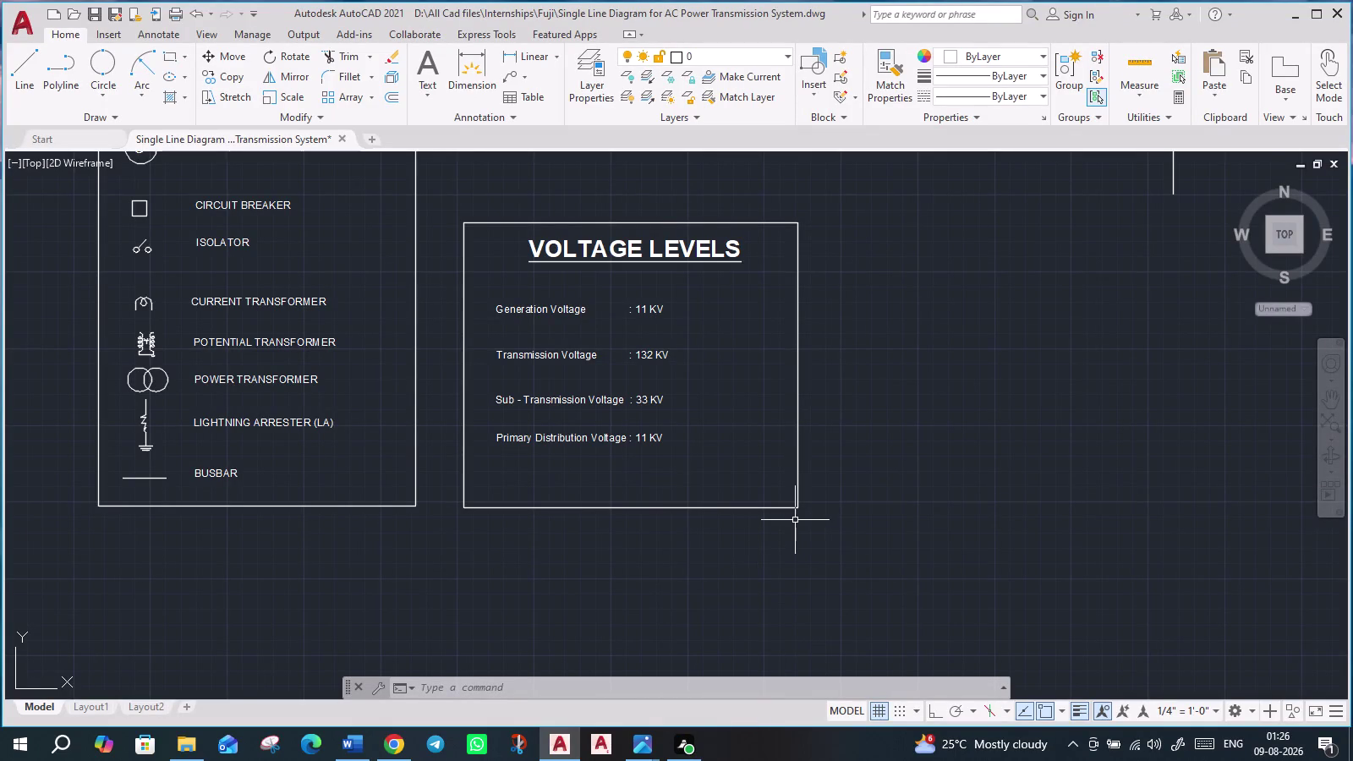
Zoom out and pan until the full diagram, Legend and Voltage Levels box are centered in view.
scroll(down, 3)
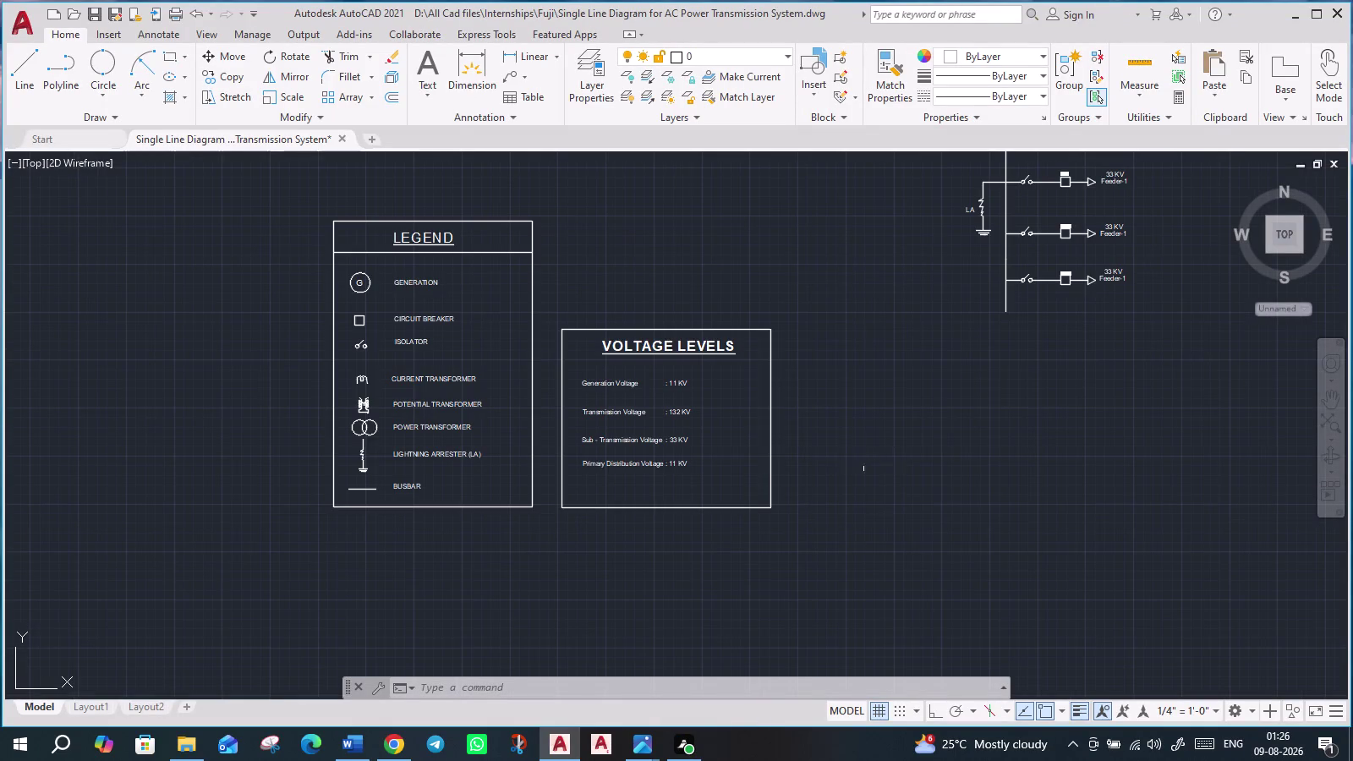
middle_drag(835, 461, 772, 465)
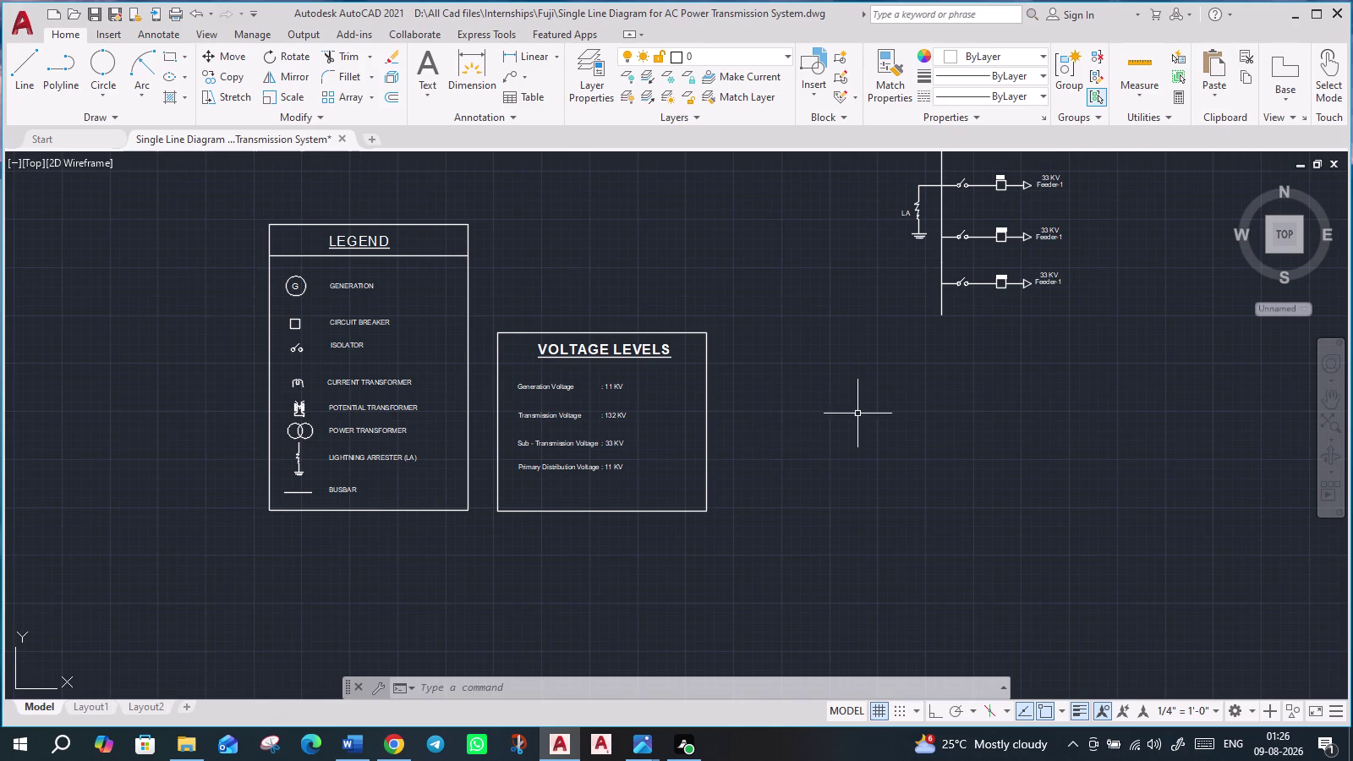
scroll(down, 3)
middle_drag(897, 463, 848, 469)
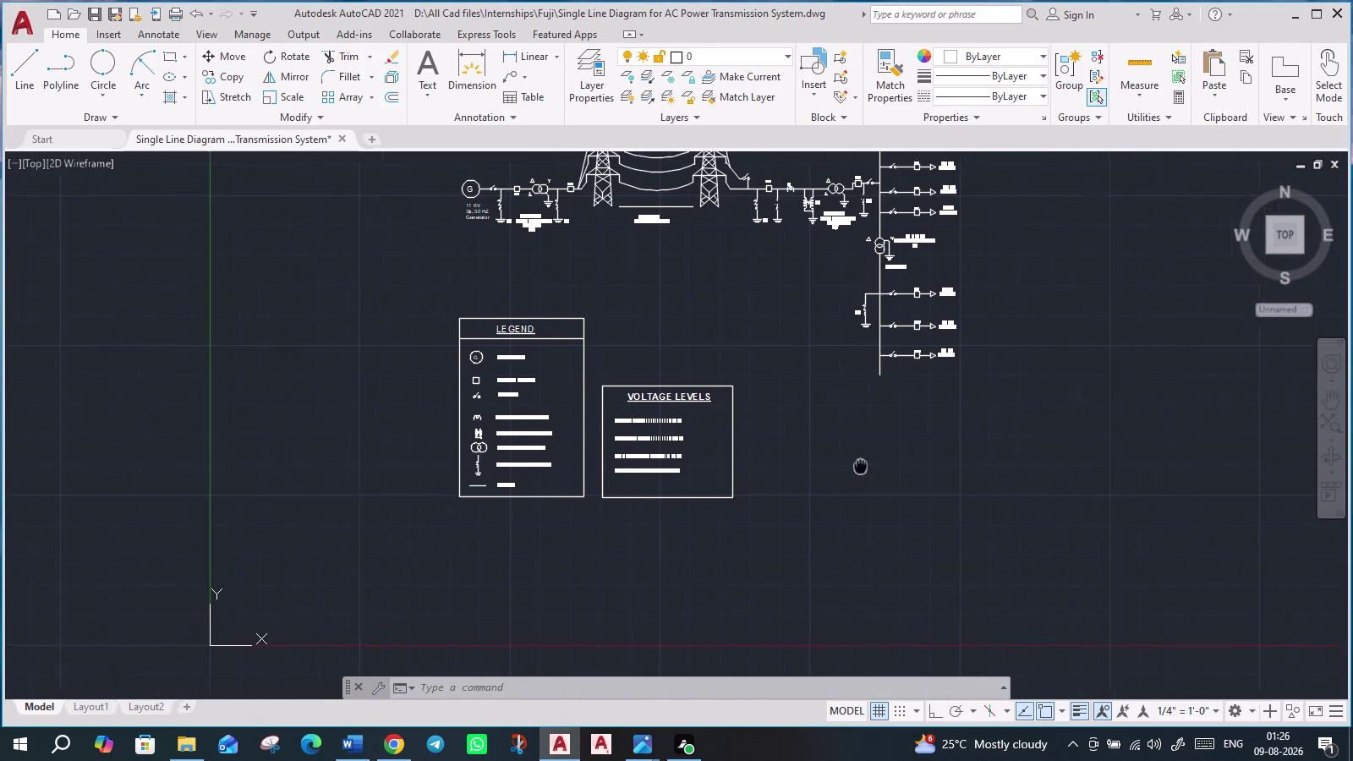
middle_drag(848, 470, 688, 508)
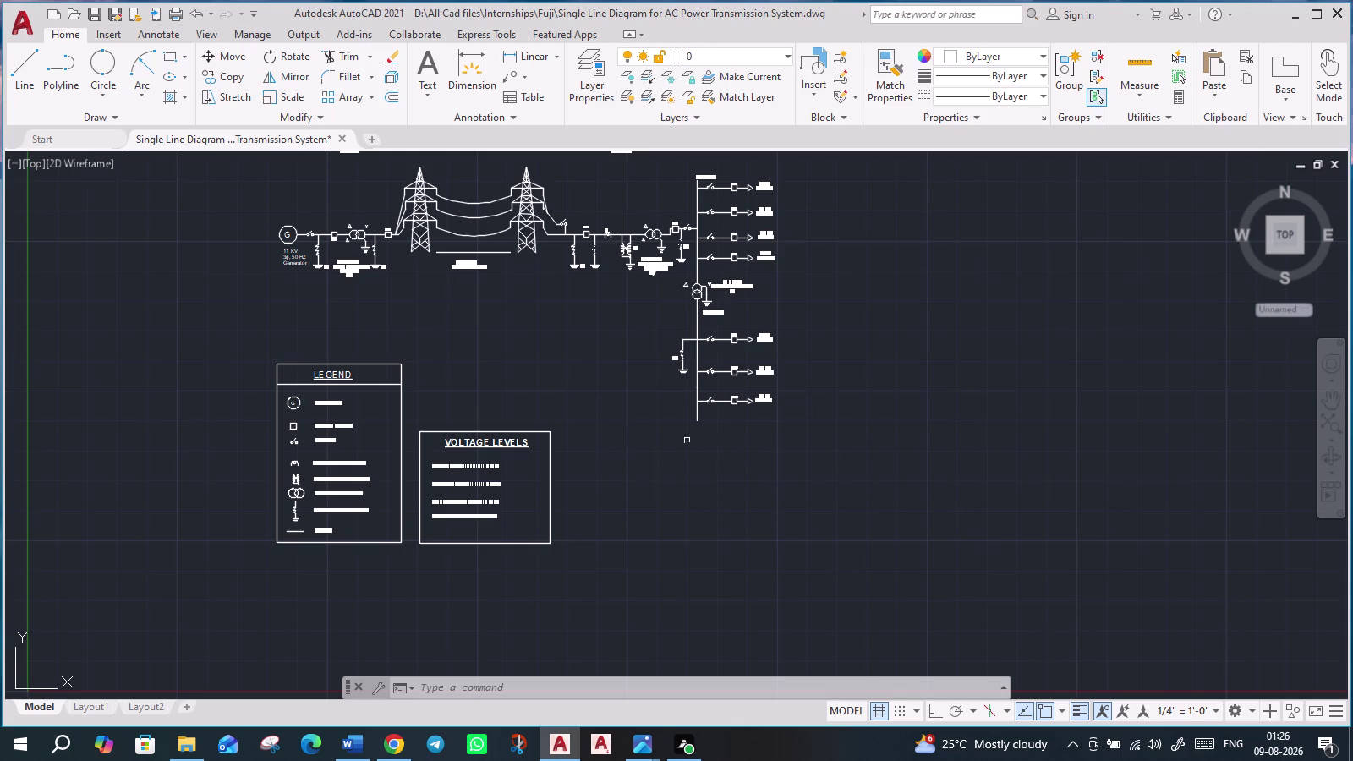
click(162, 52)
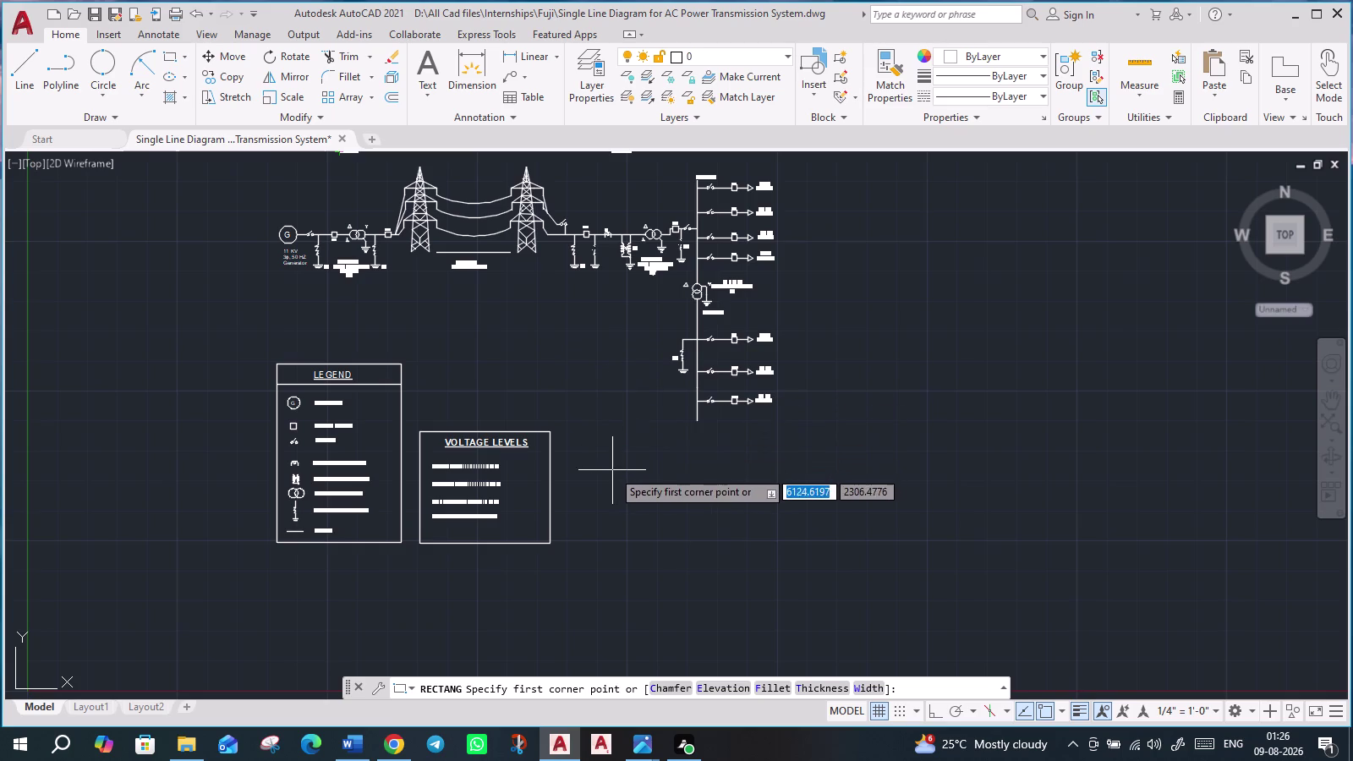
Draw a large rectangle right of the Voltage Levels box by picking two opposite corners.
click(574, 441)
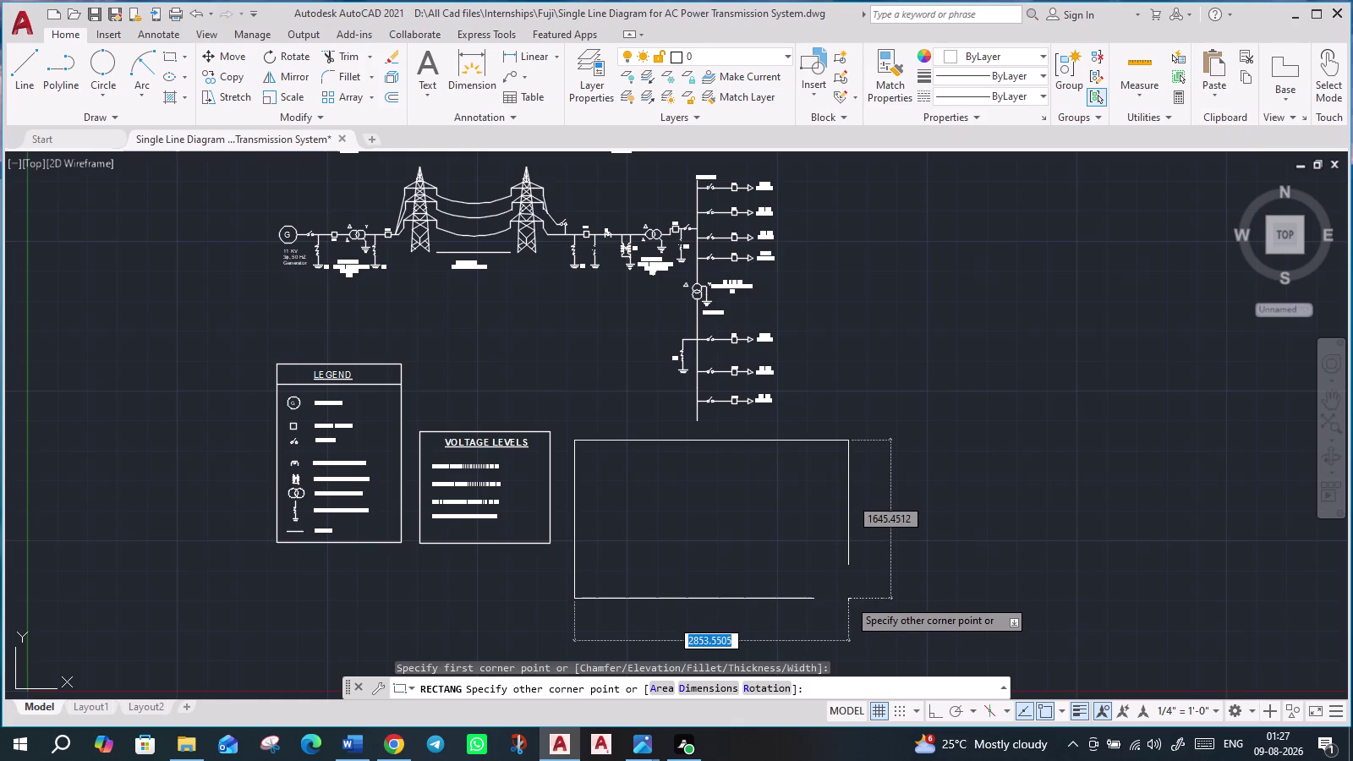
click(849, 599)
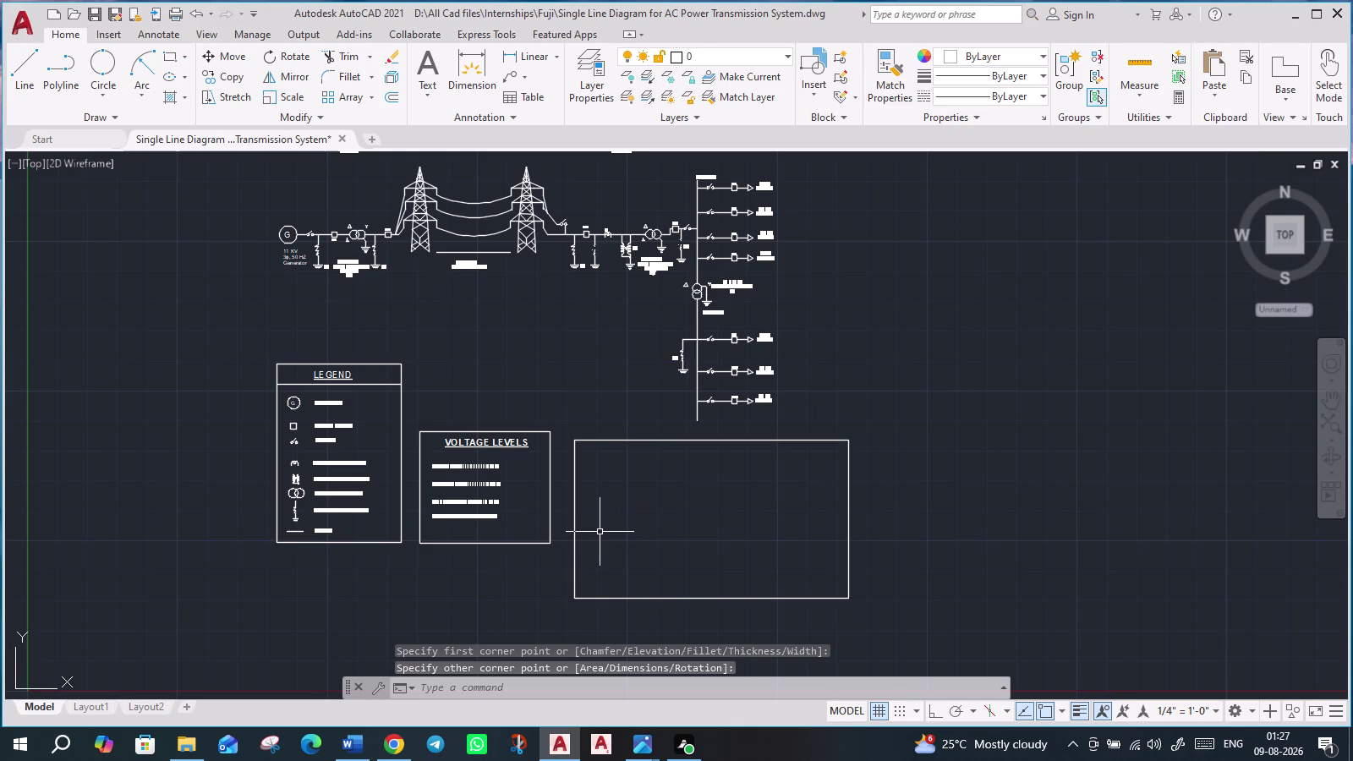
key(l)
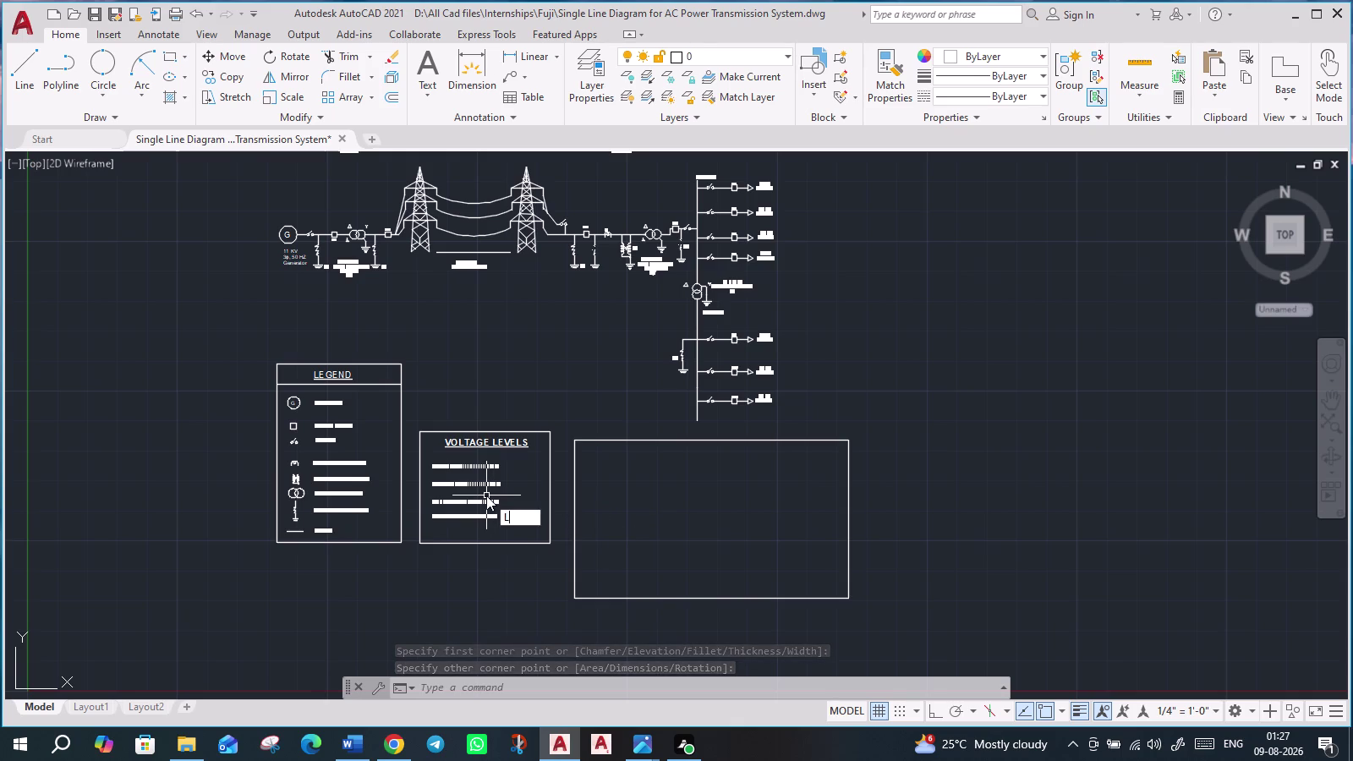
key(Return)
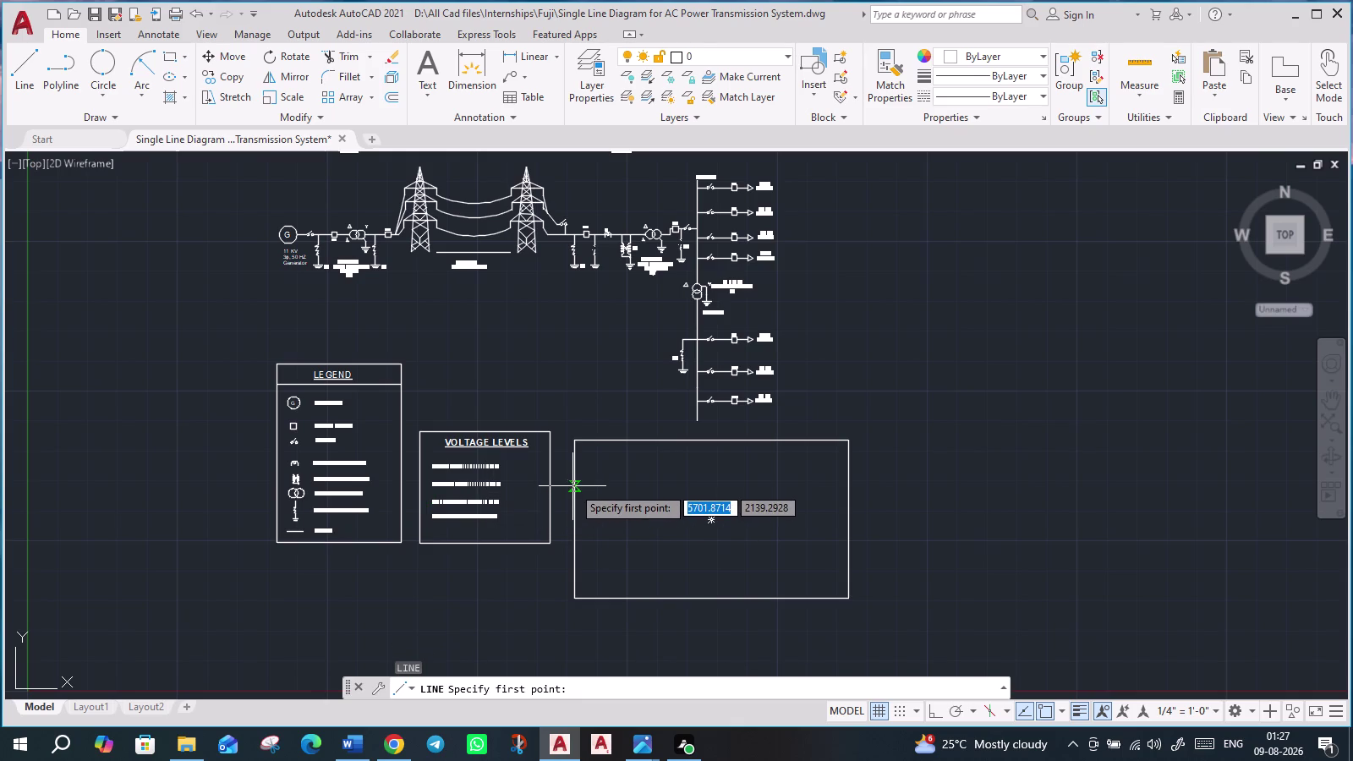
Draw a horizontal line across the rectangle below its top edge.
click(573, 486)
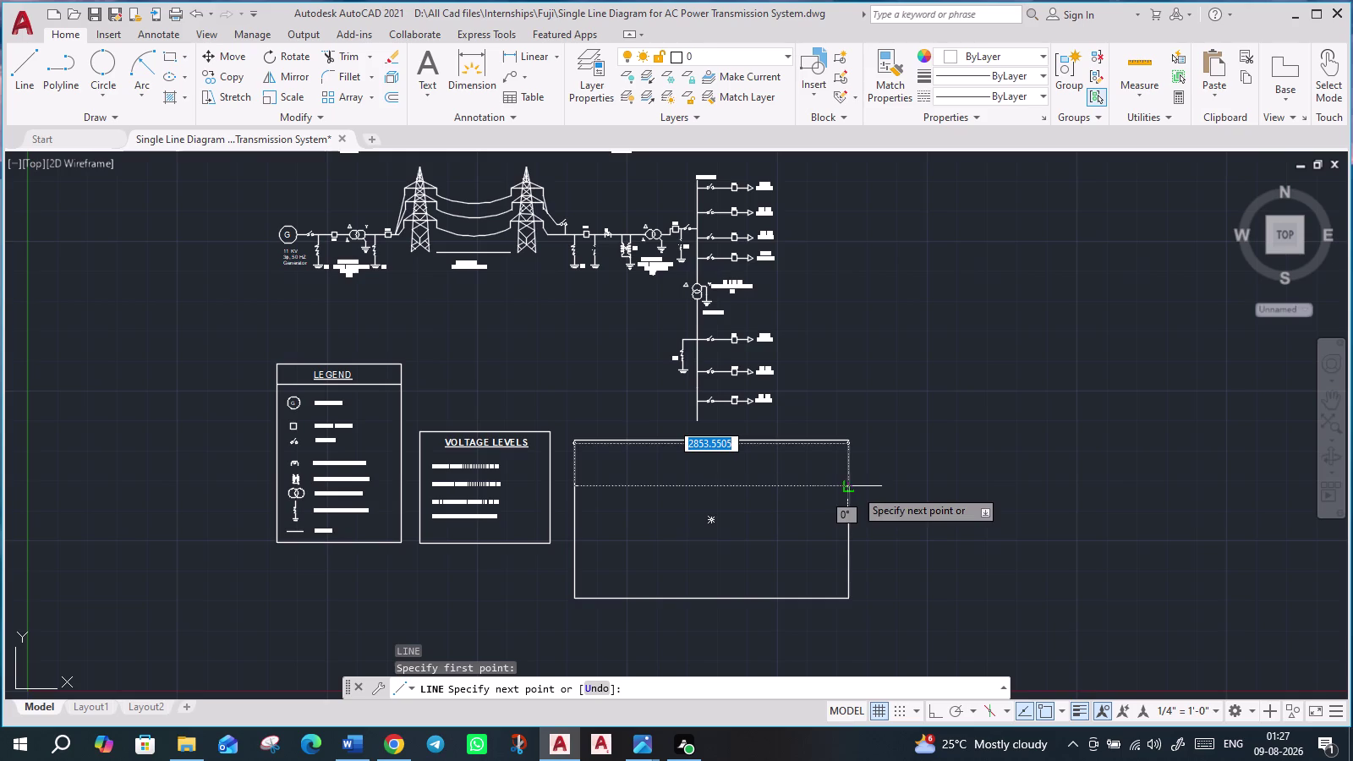
click(855, 489)
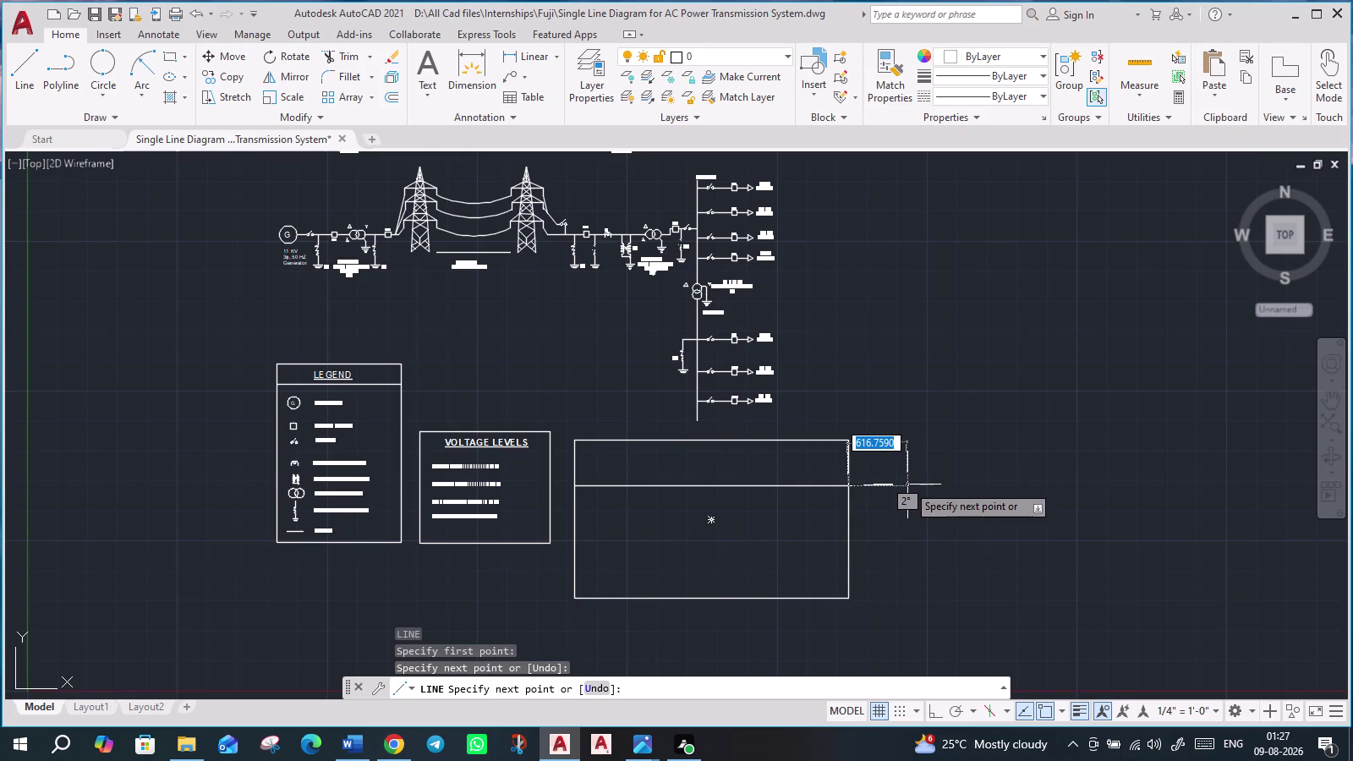
key(Escape)
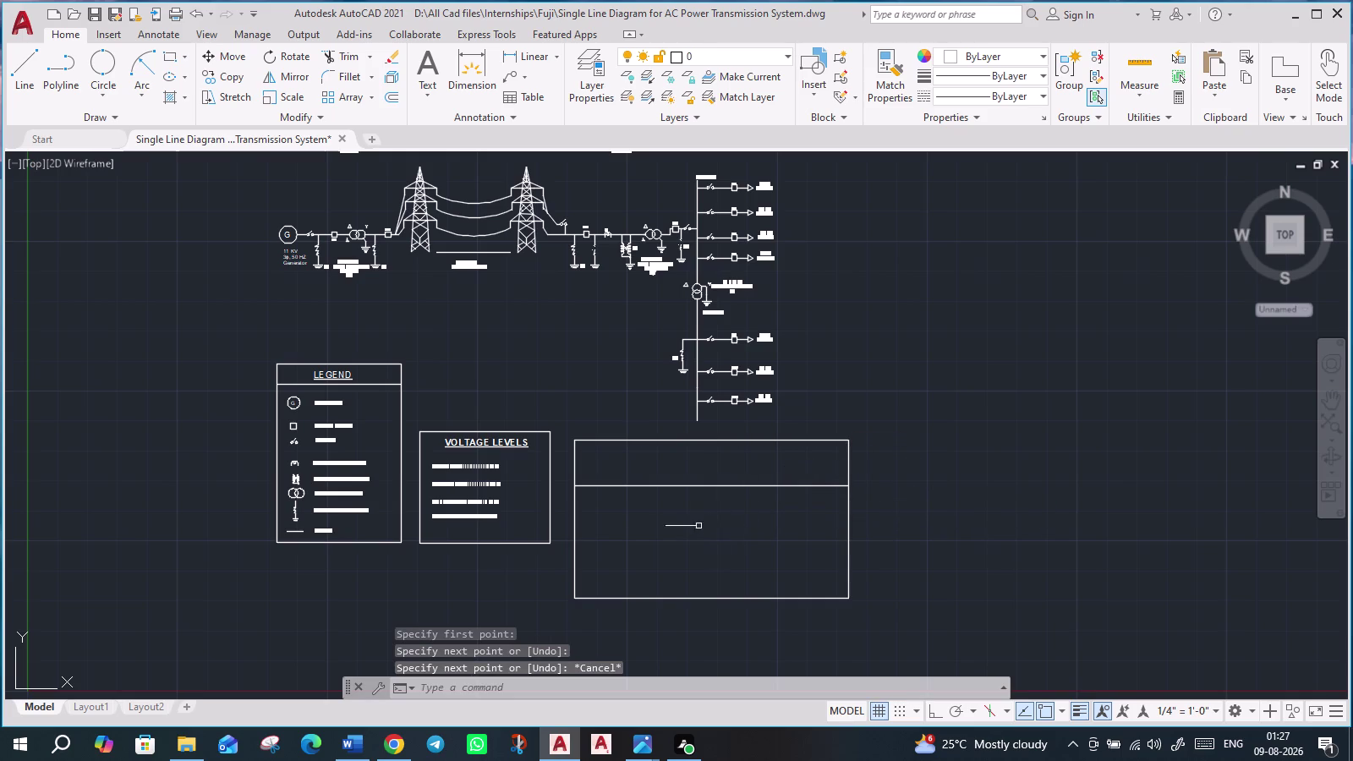
Offset that line downward three times to create the table's row lines.
key(o)
key(Return)
click(634, 483)
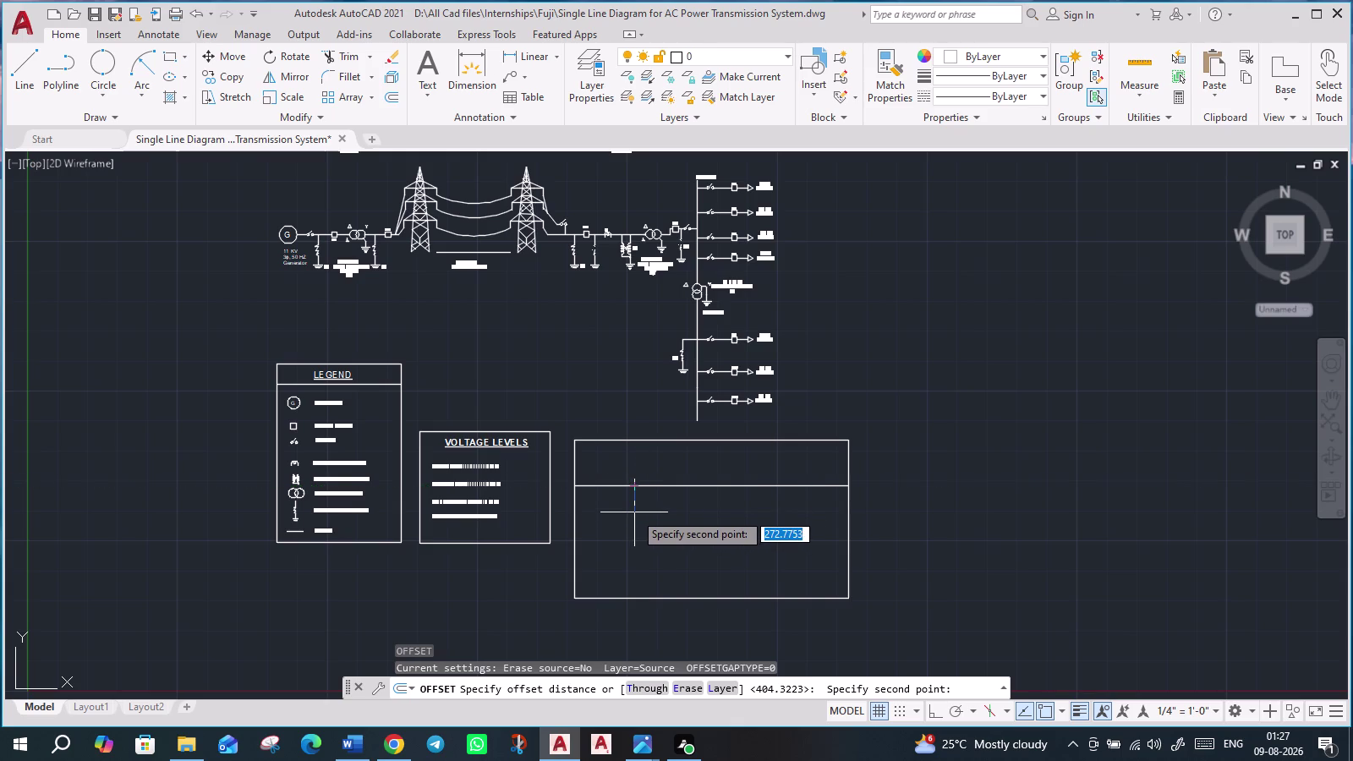
click(634, 509)
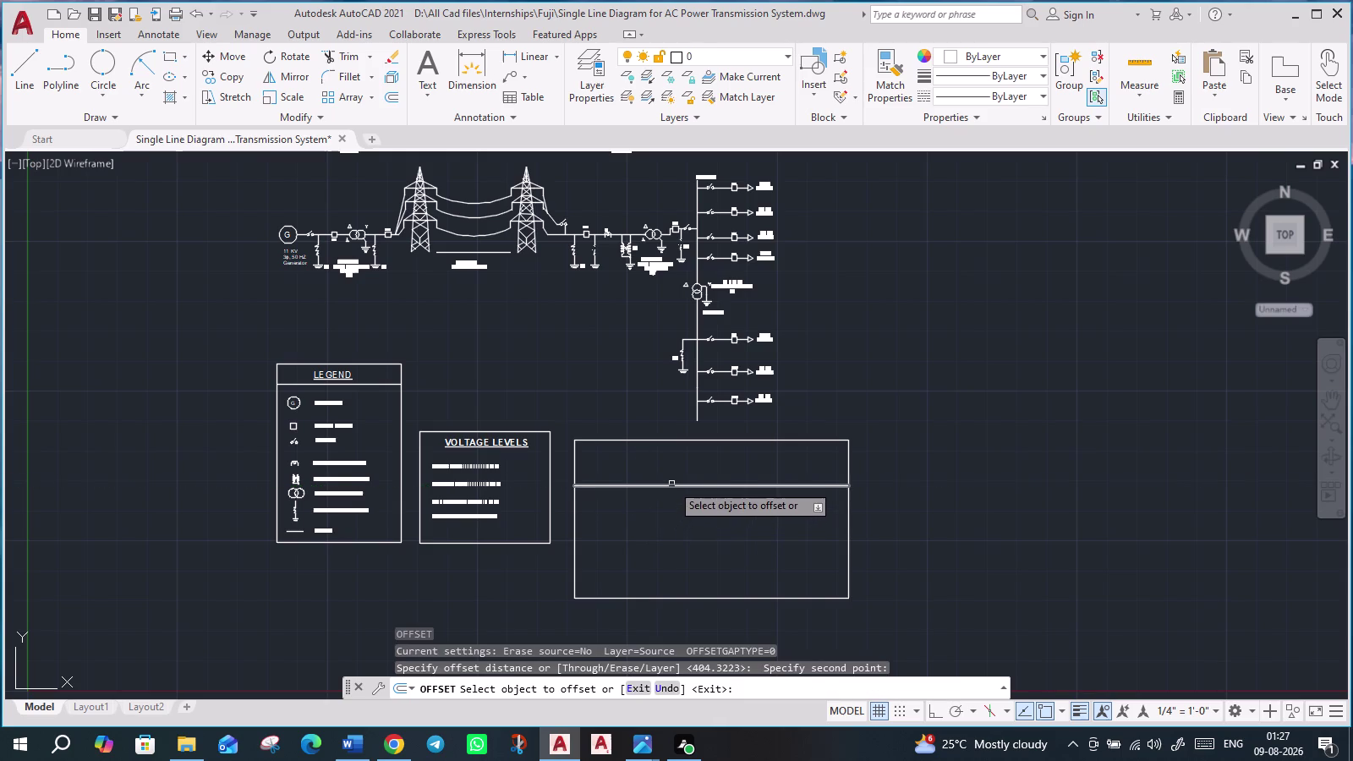
click(672, 484)
click(671, 510)
click(670, 510)
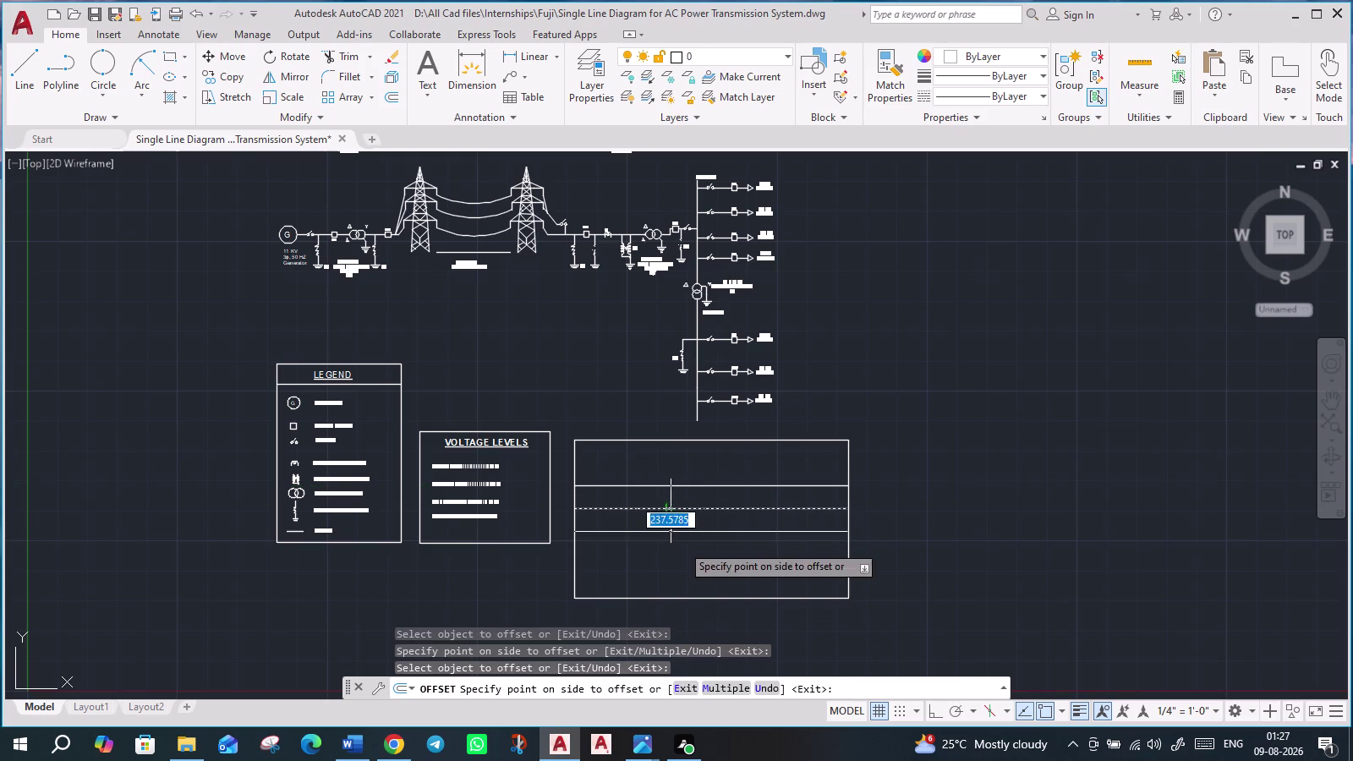
click(682, 545)
click(688, 534)
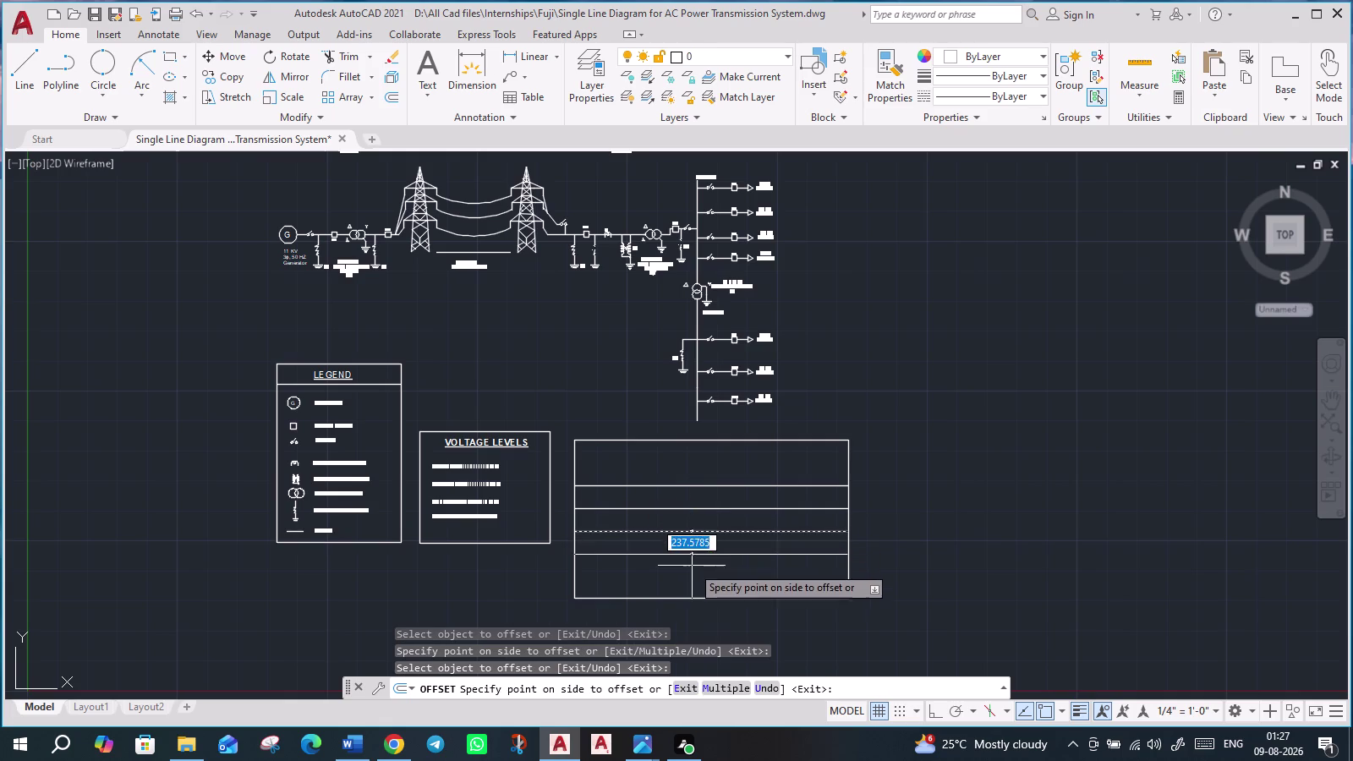
click(692, 566)
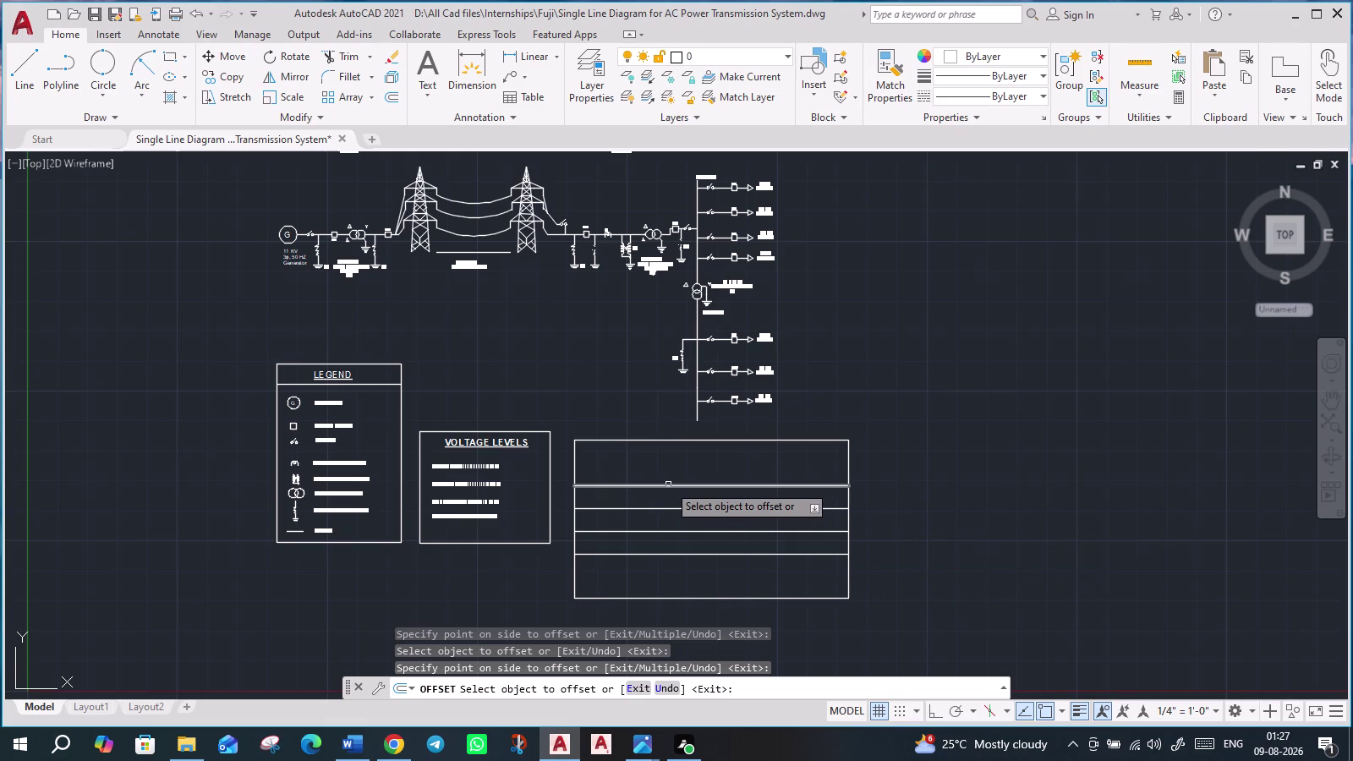
key(Escape)
Draw a vertical divider from the table's top edge to its bottom edge.
key(l)
key(Return)
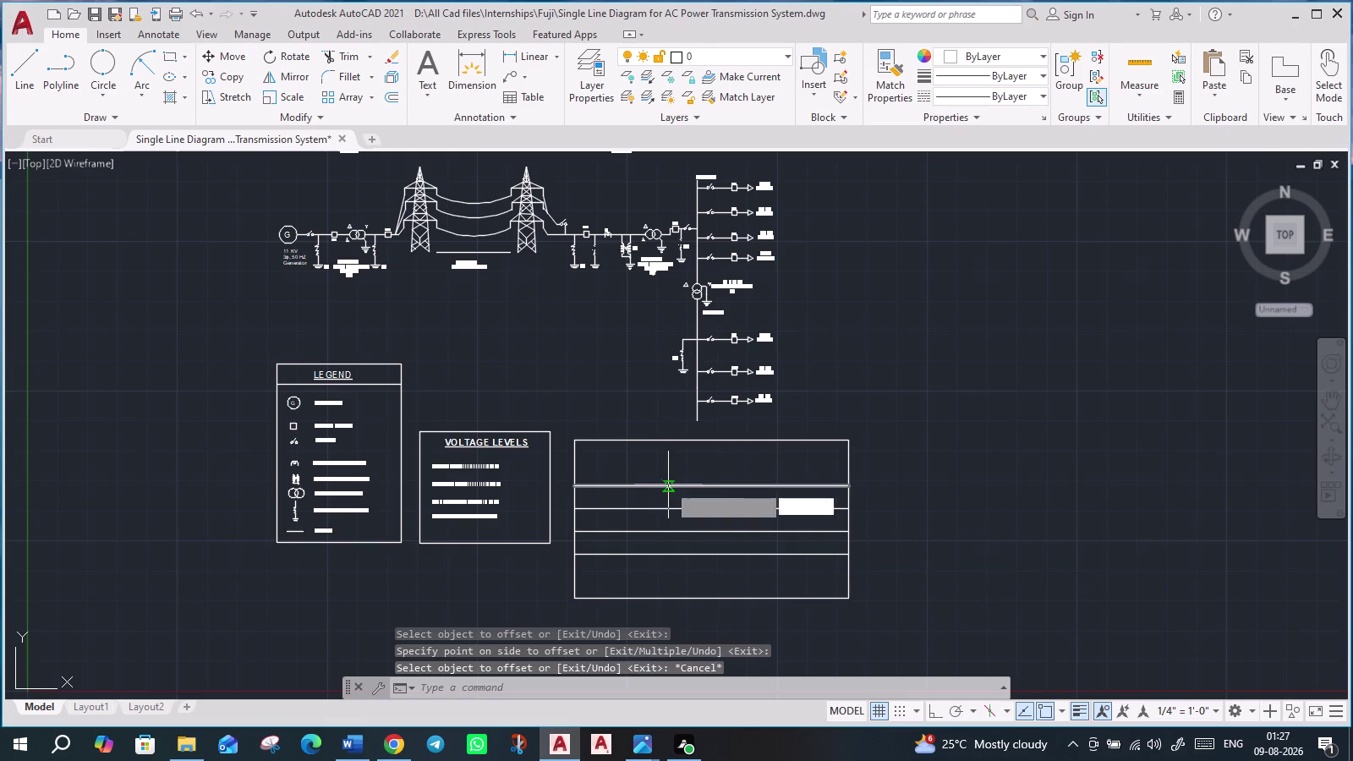
click(641, 441)
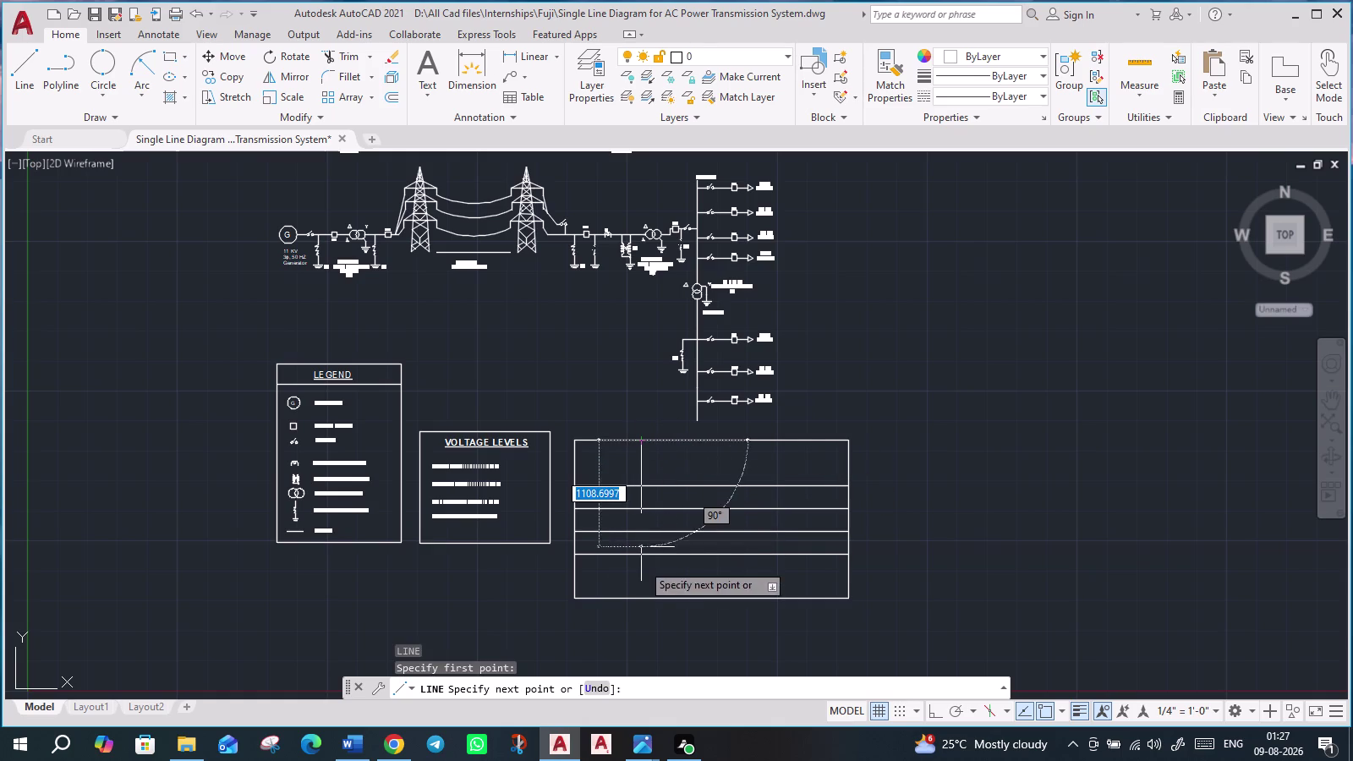
click(643, 602)
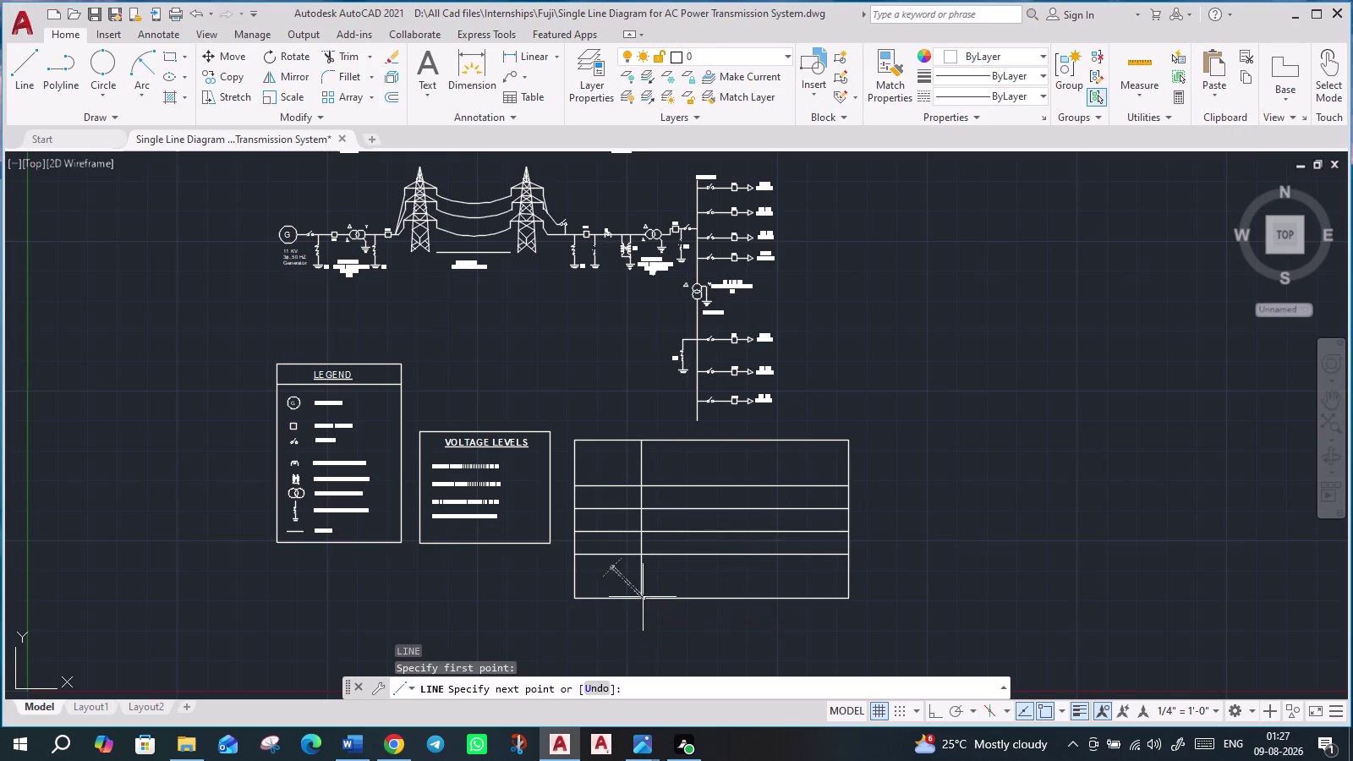
key(Escape)
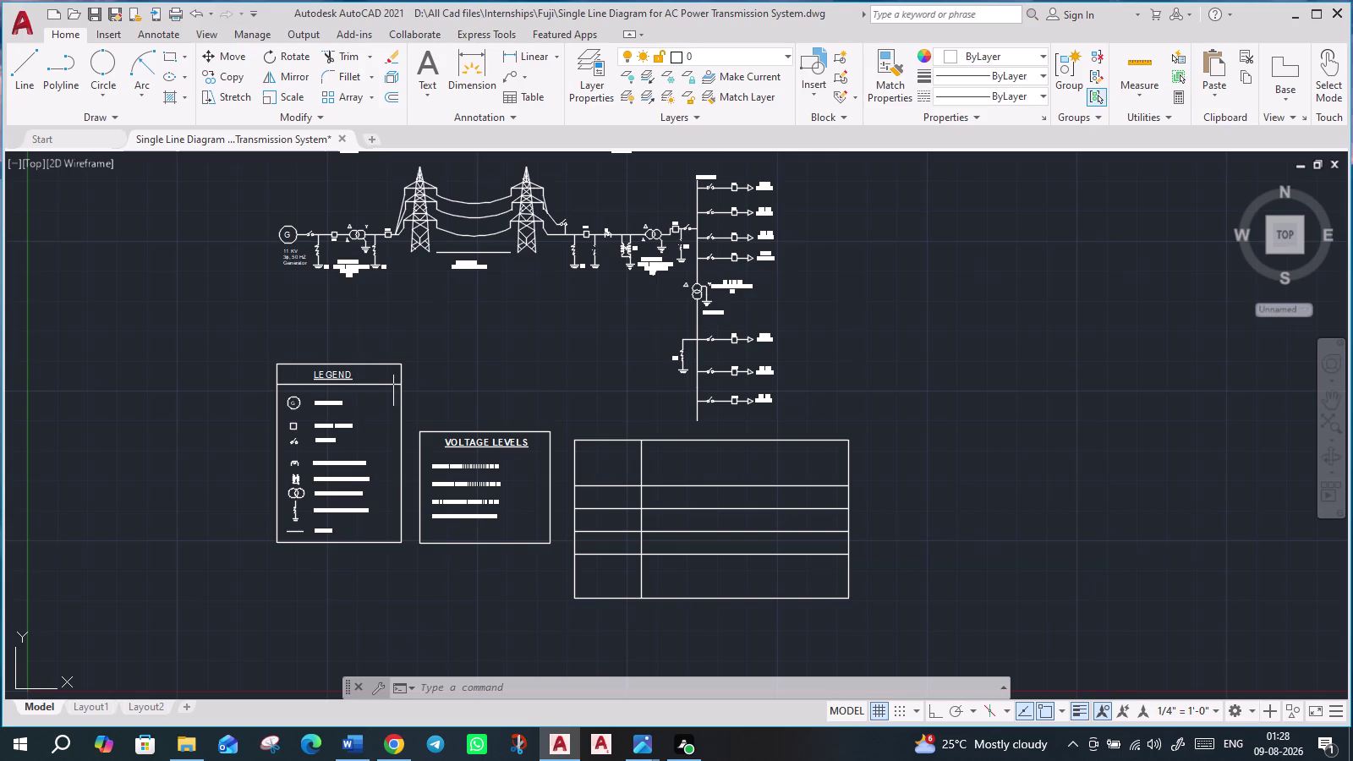
scroll(up, 3)
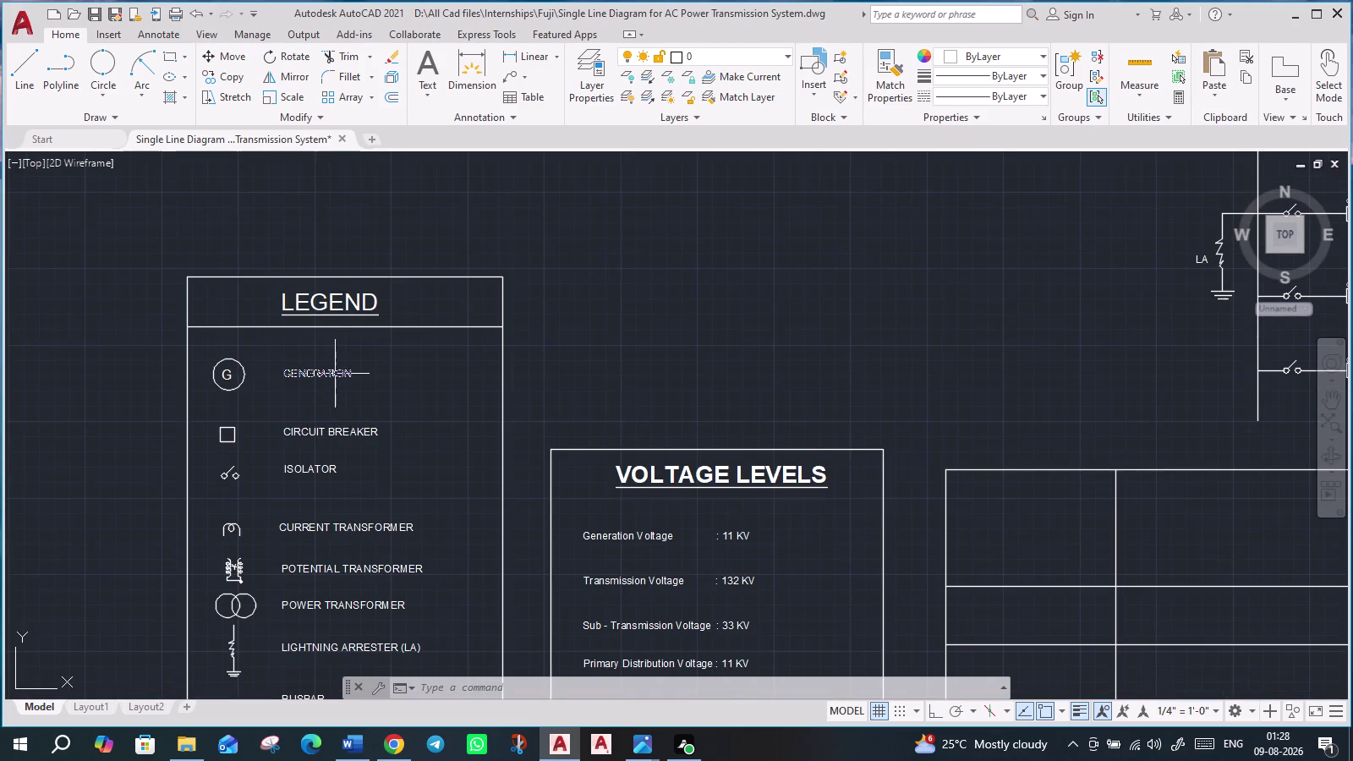
Copy the Legend's GENERATION label and paste it into the table's first rows.
click(335, 374)
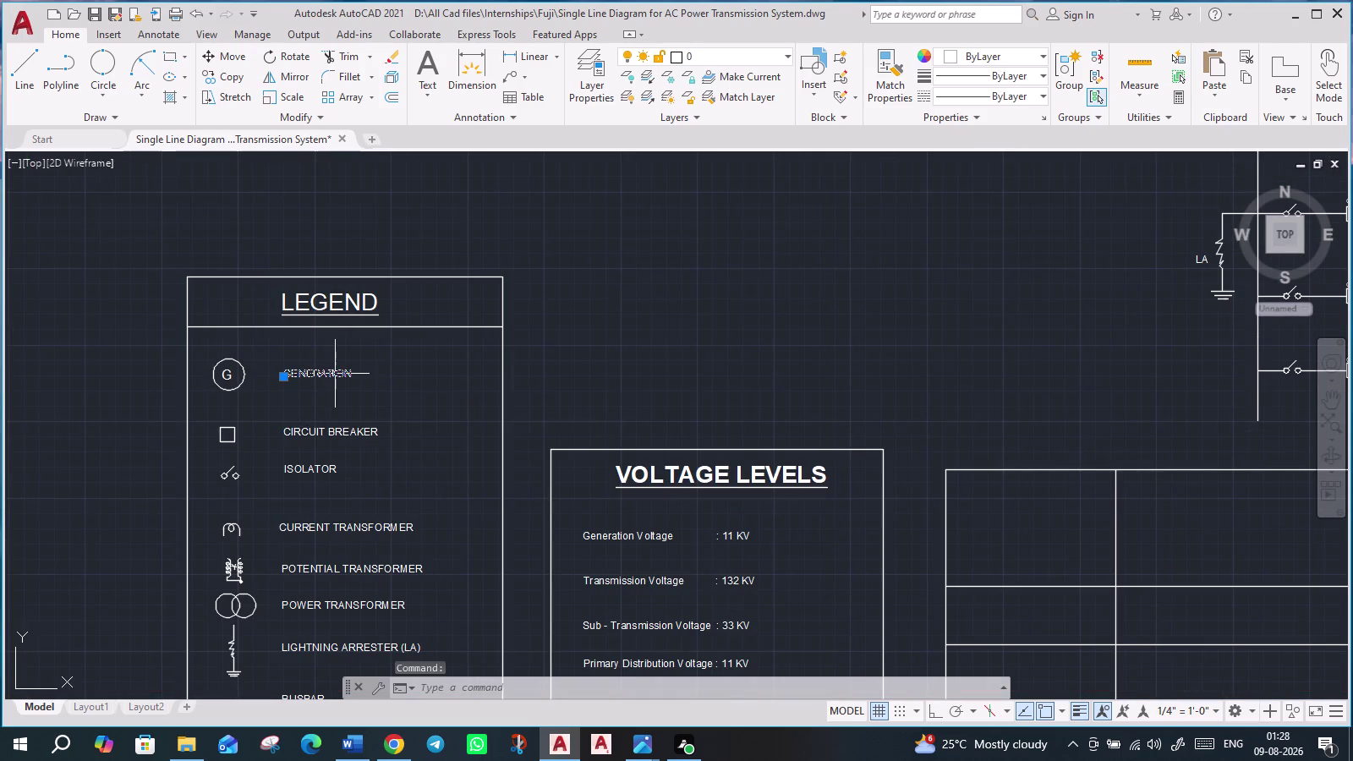
key(ctrl+c)
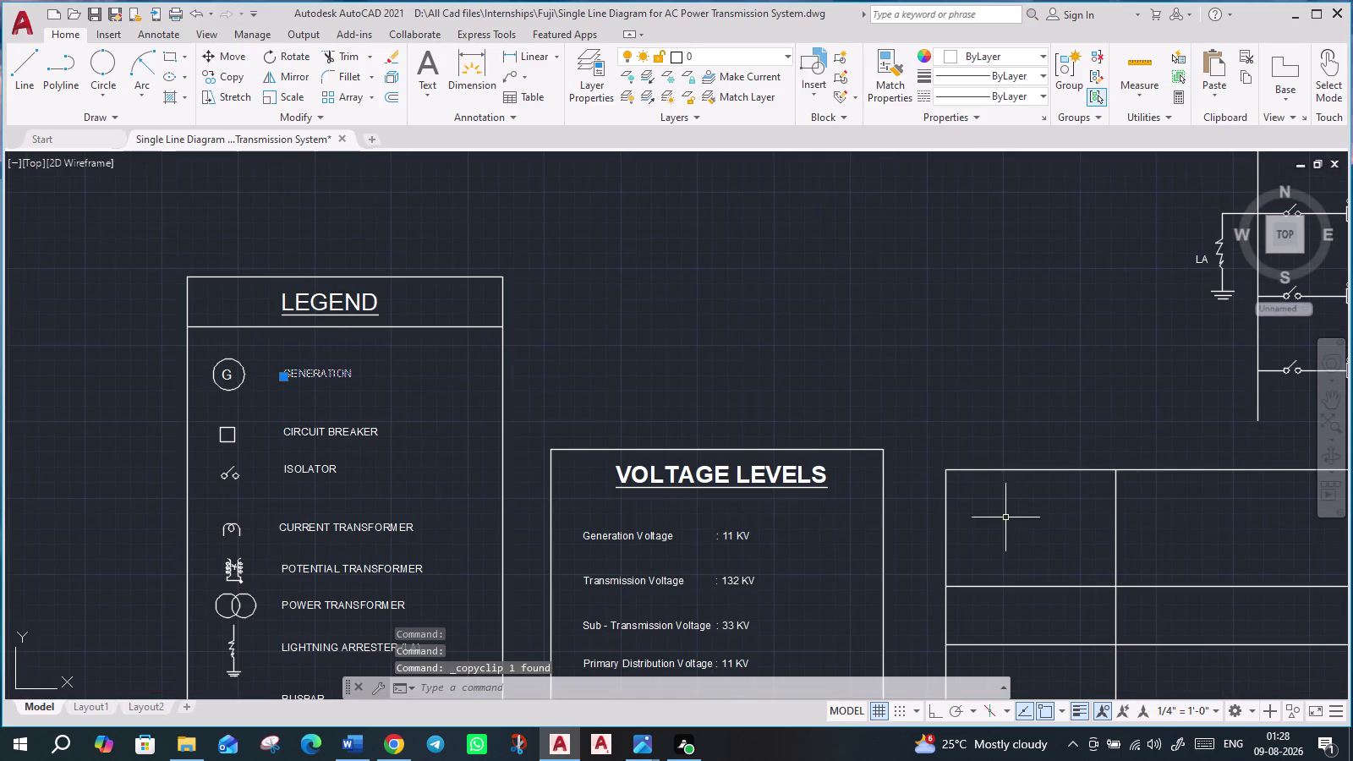
key(ctrl+v)
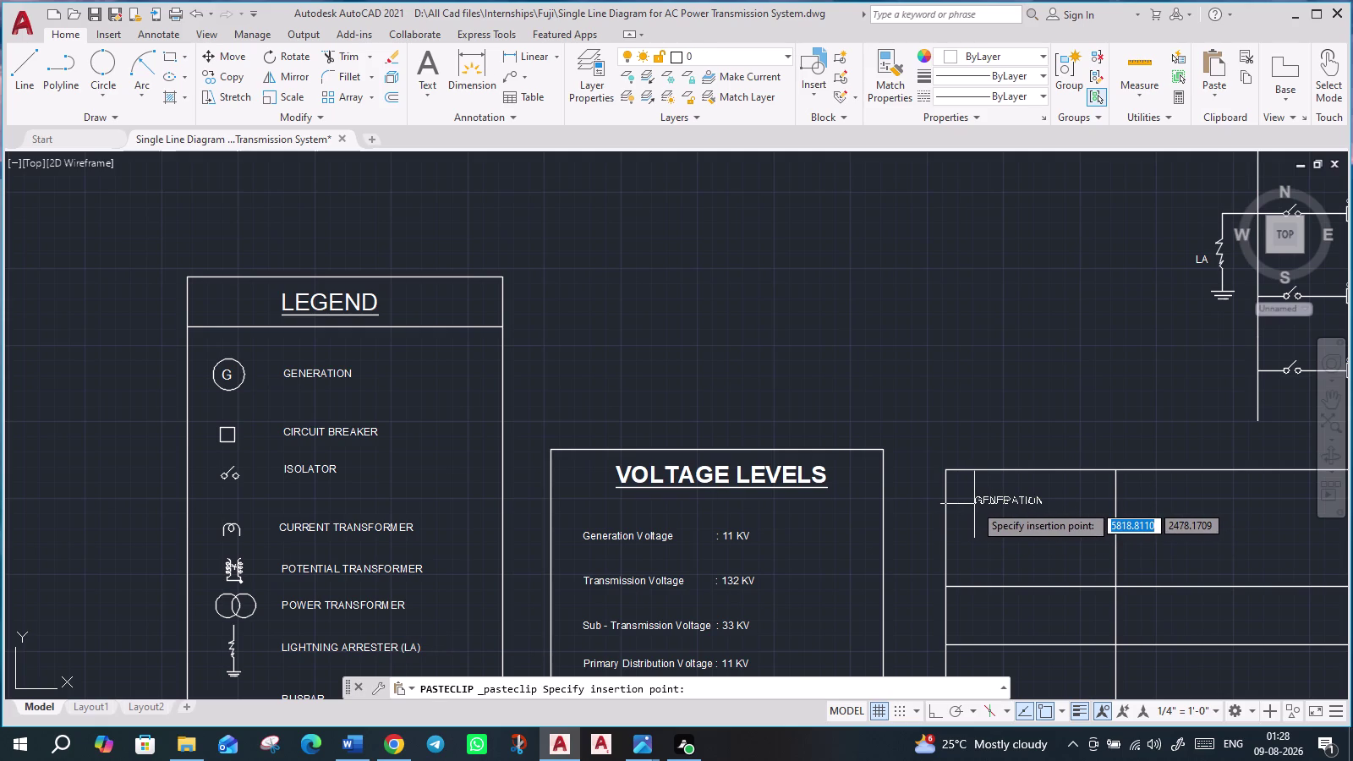
click(975, 504)
middle_drag(1125, 536, 1000, 367)
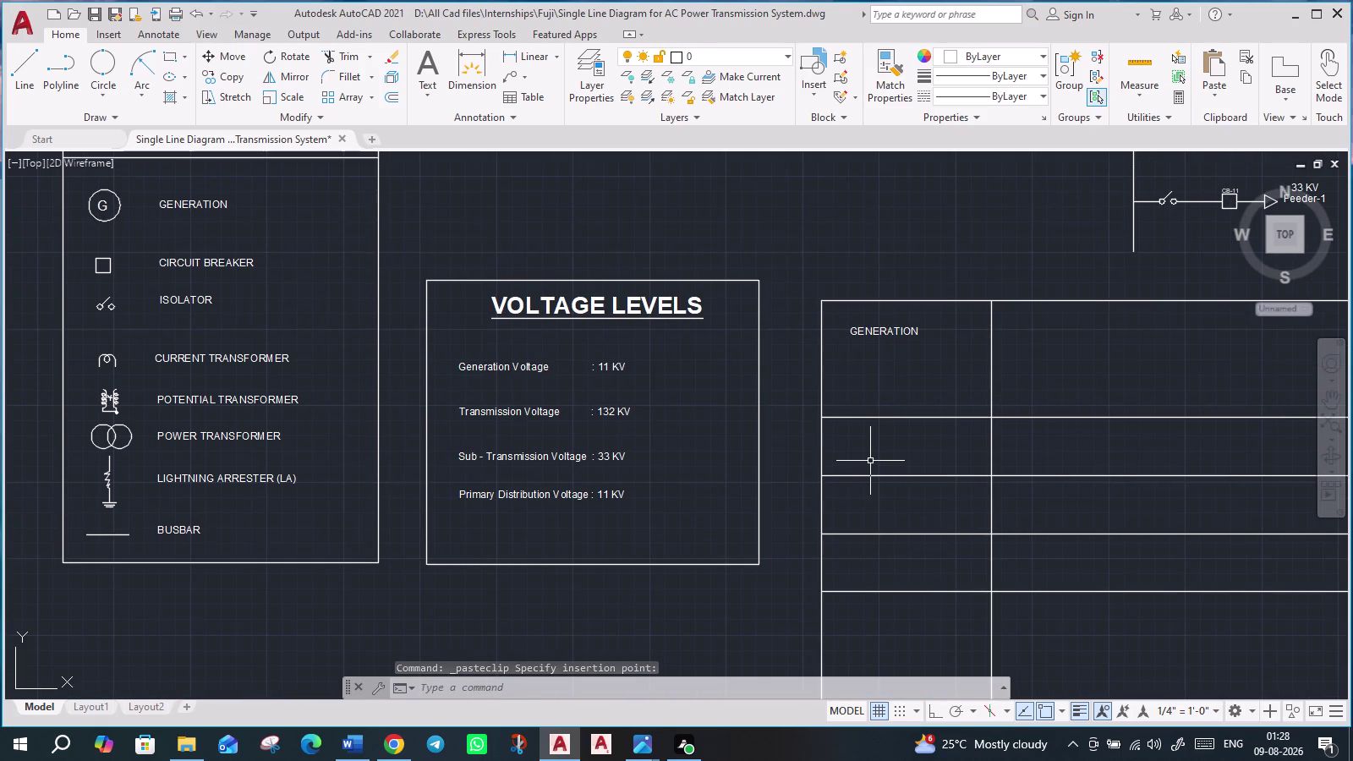
key(ctrl+v)
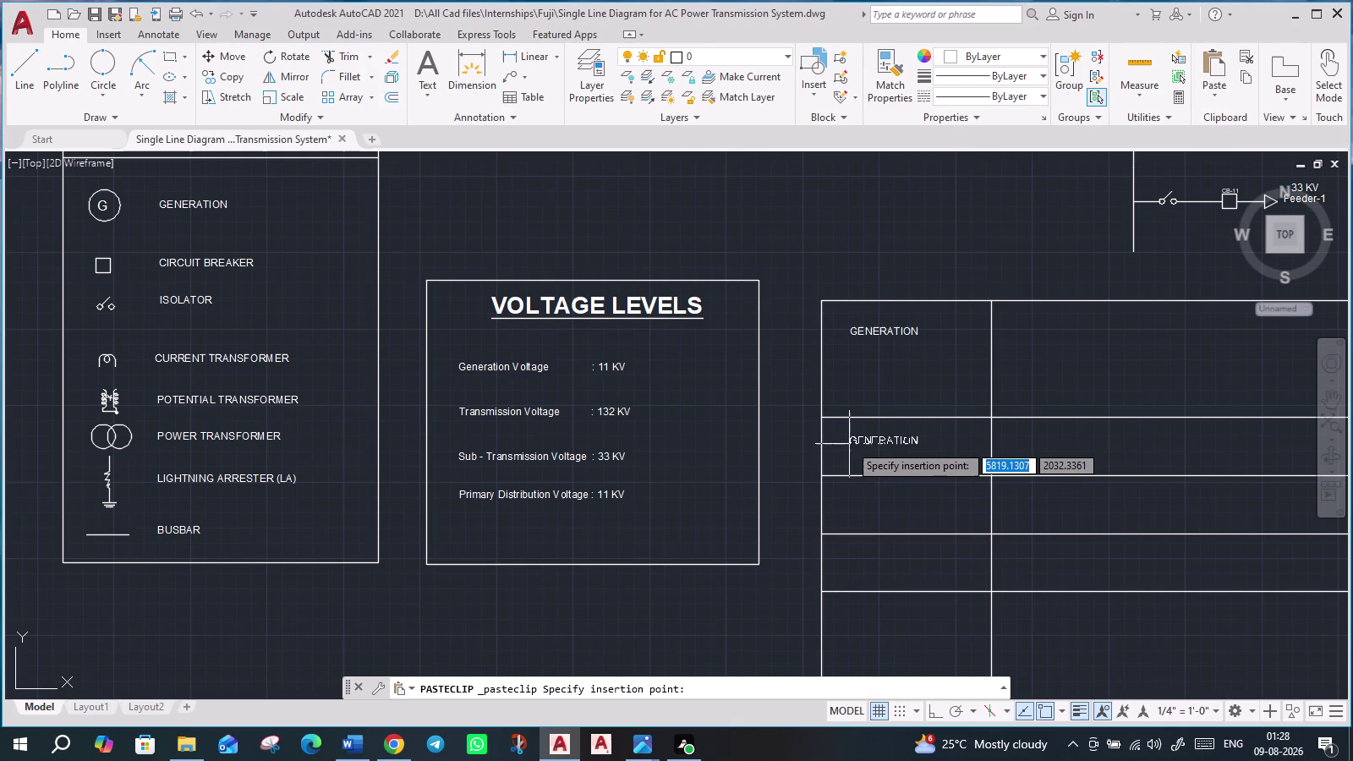
click(852, 445)
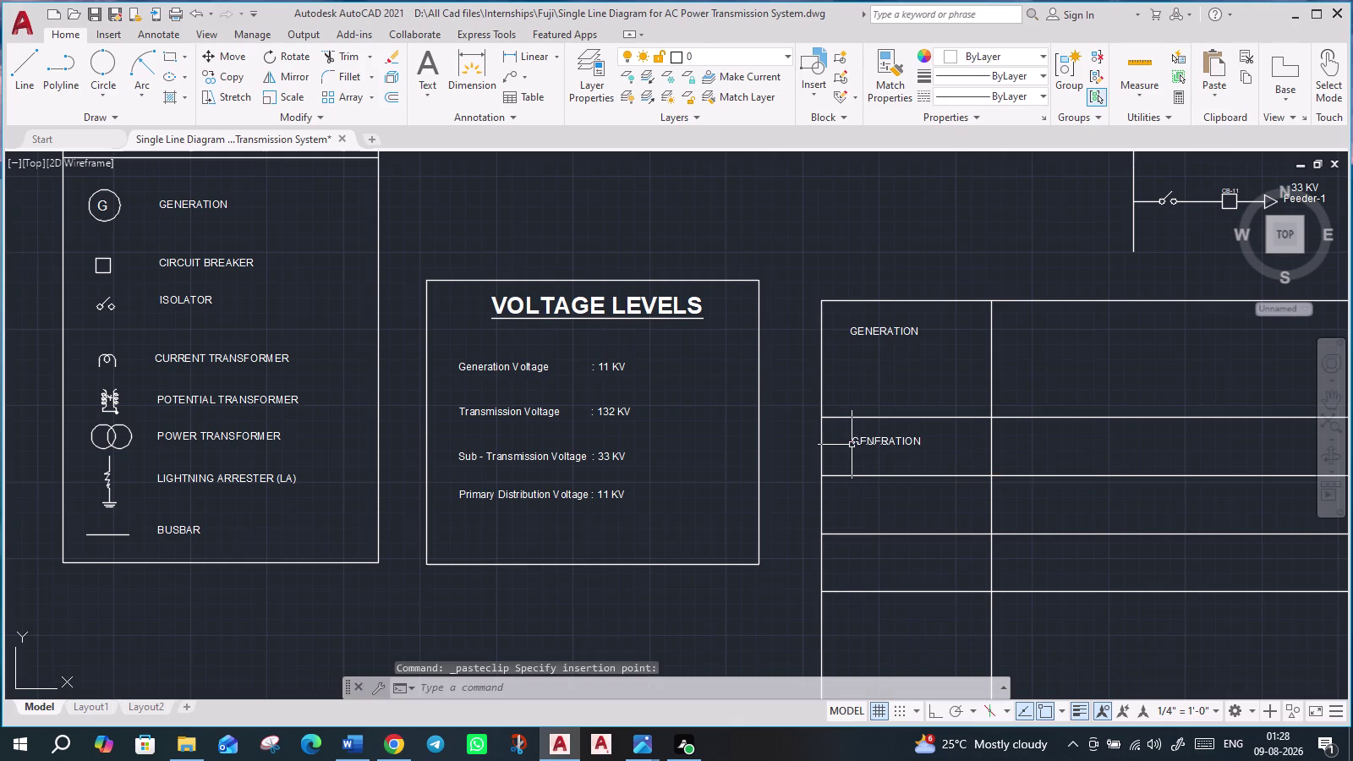
Paste GENERATION labels into the remaining lower left-column rows.
key(ctrl+v)
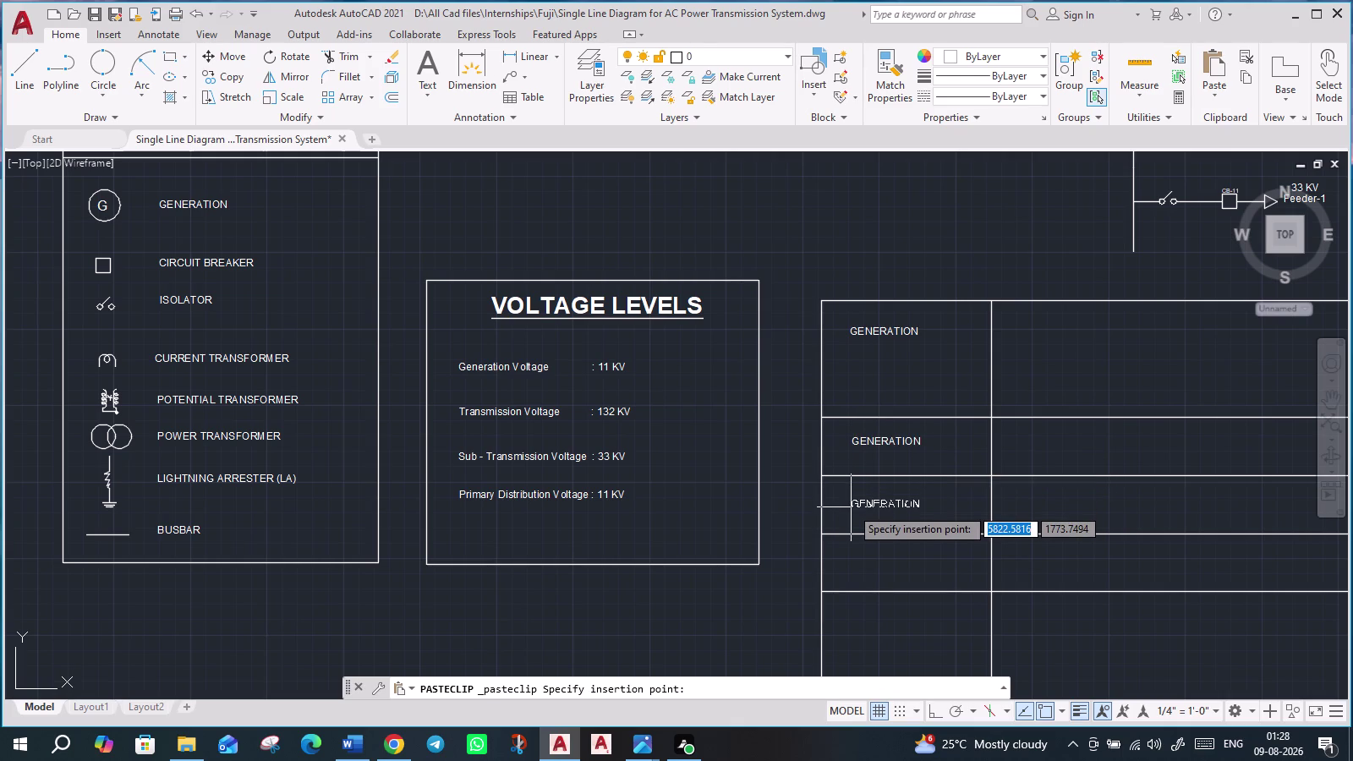
click(851, 507)
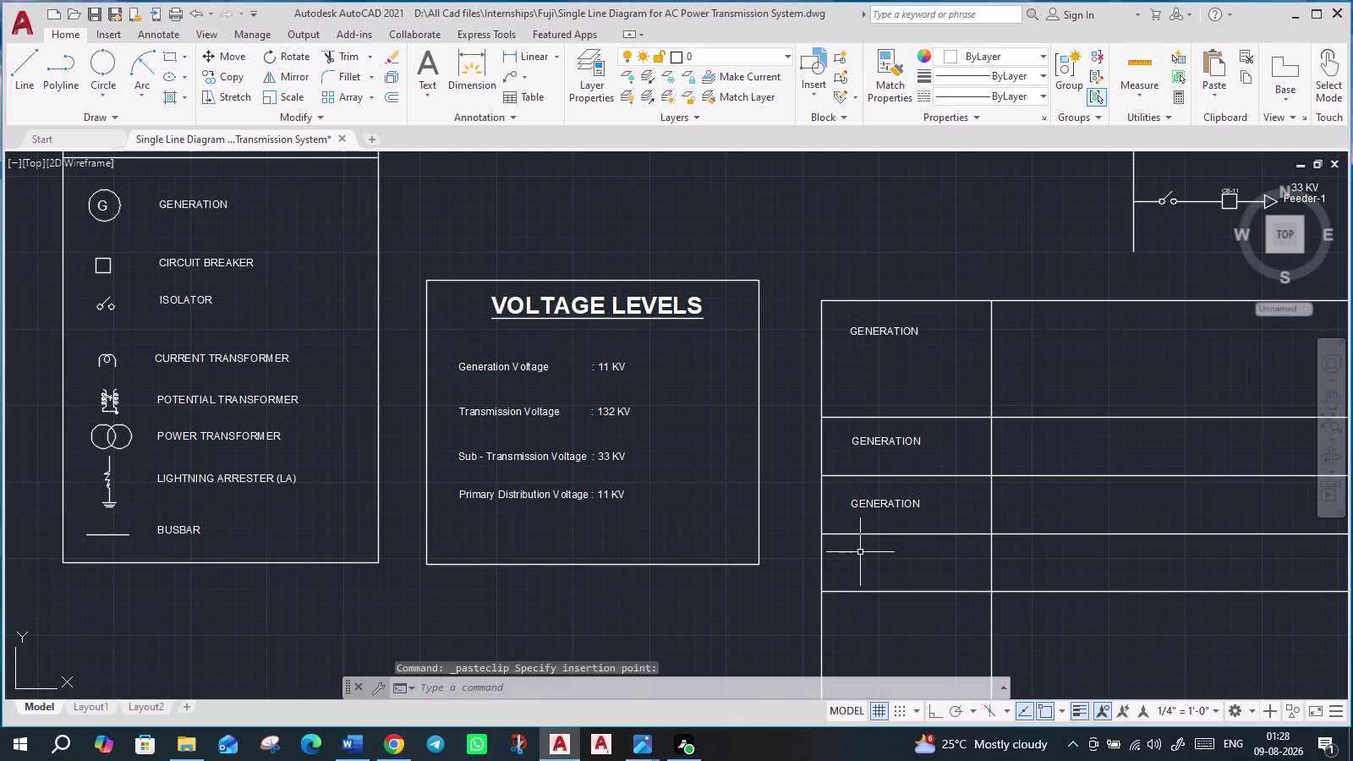
key(ctrl+v)
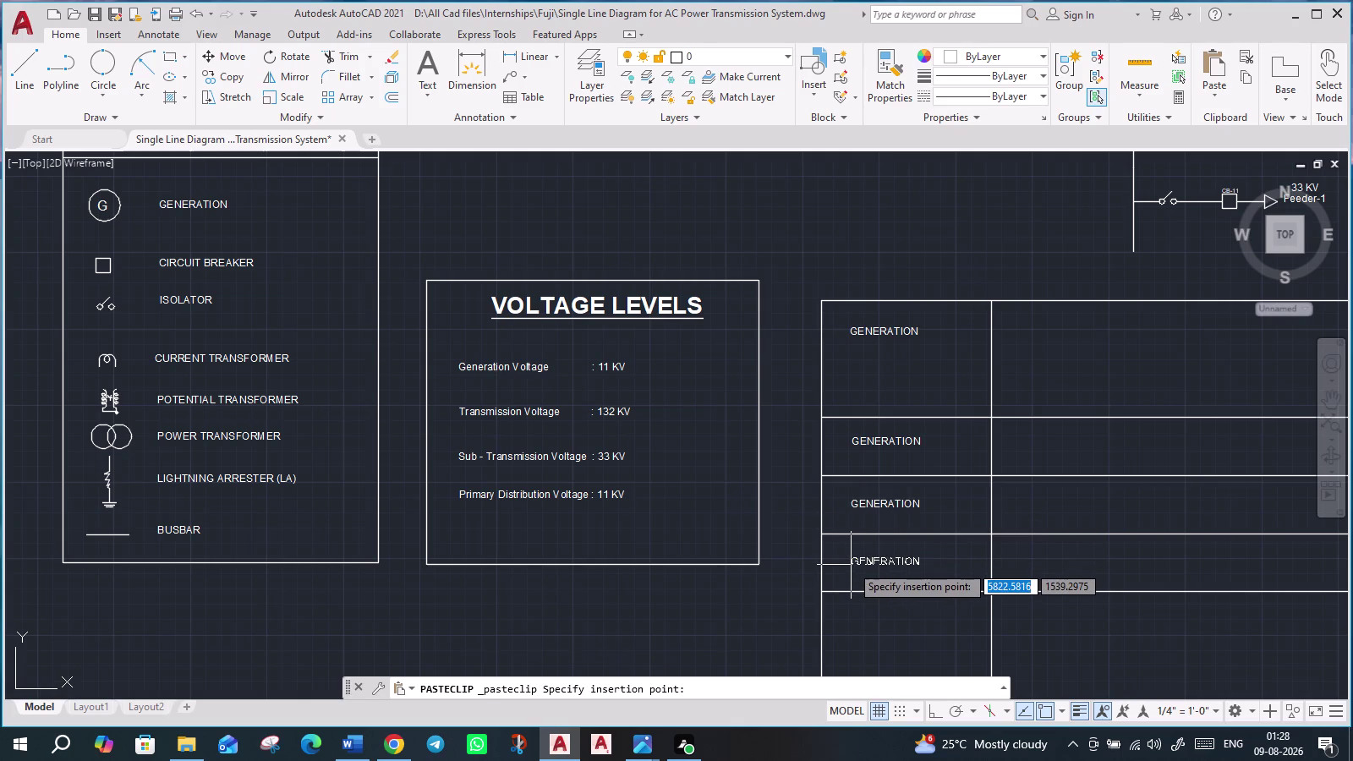
click(851, 565)
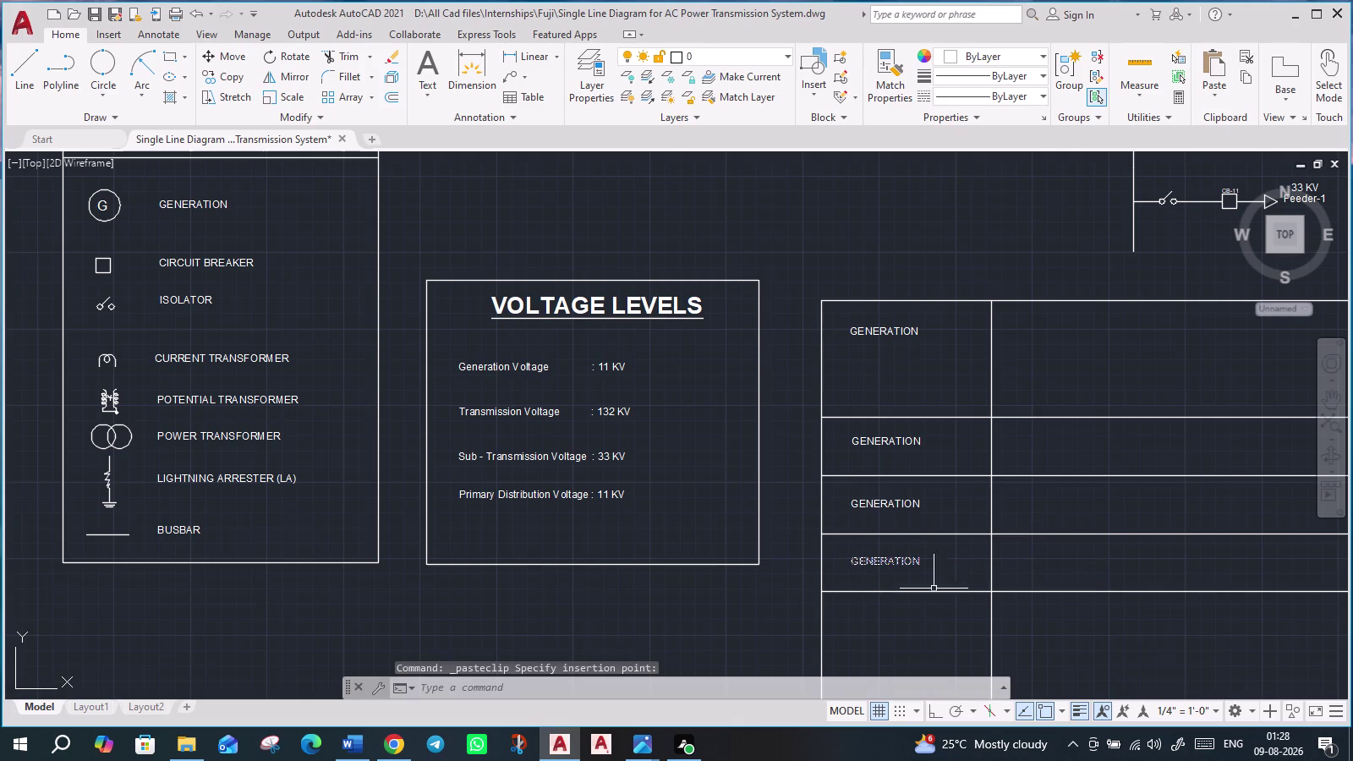
middle_drag(959, 599, 956, 500)
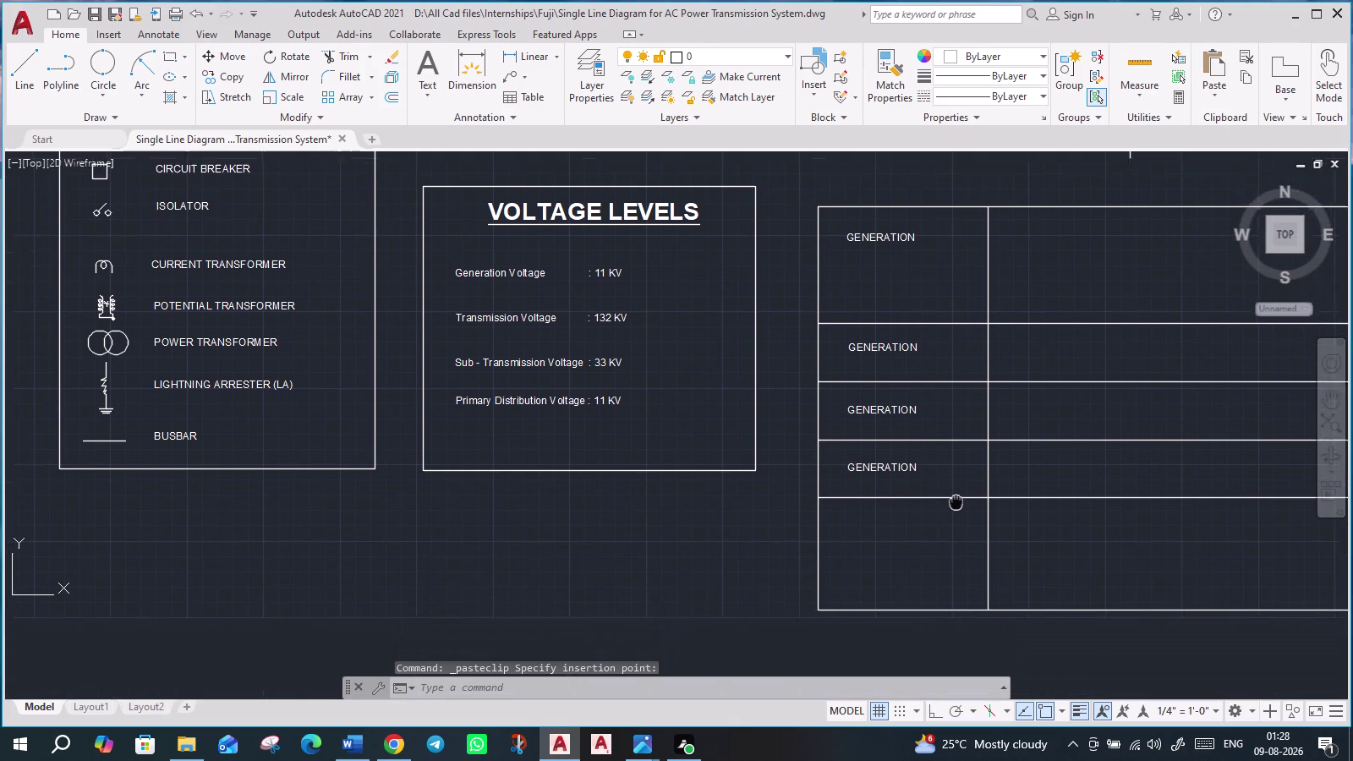
middle_drag(956, 500, 961, 456)
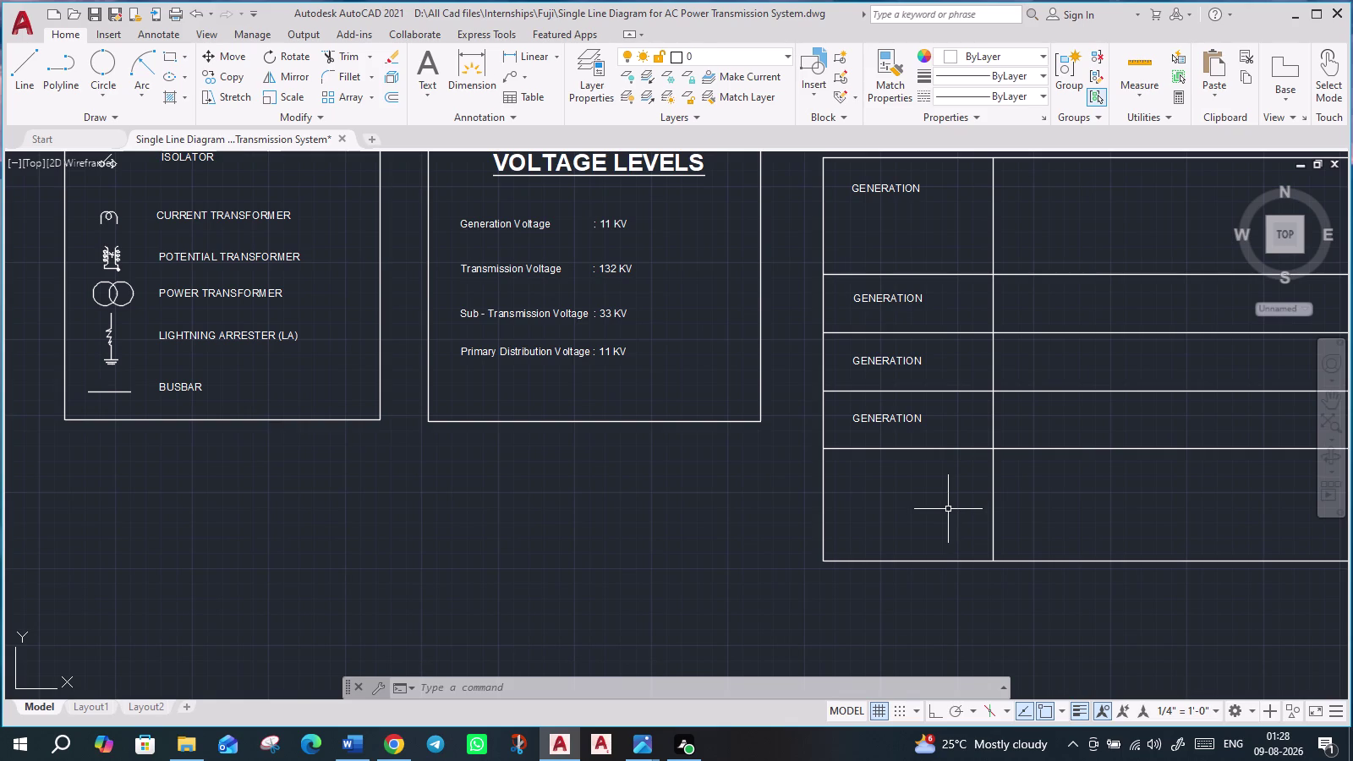
key(ctrl+v)
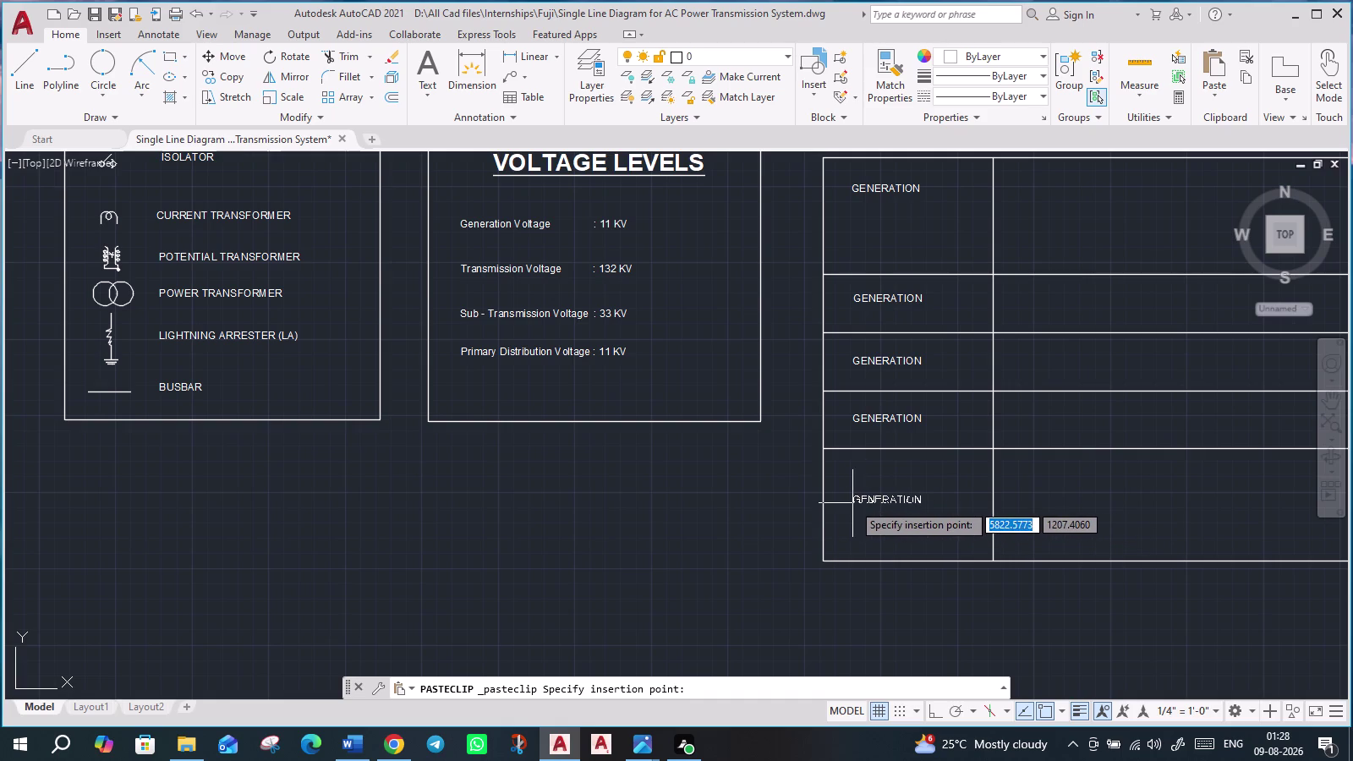
click(853, 504)
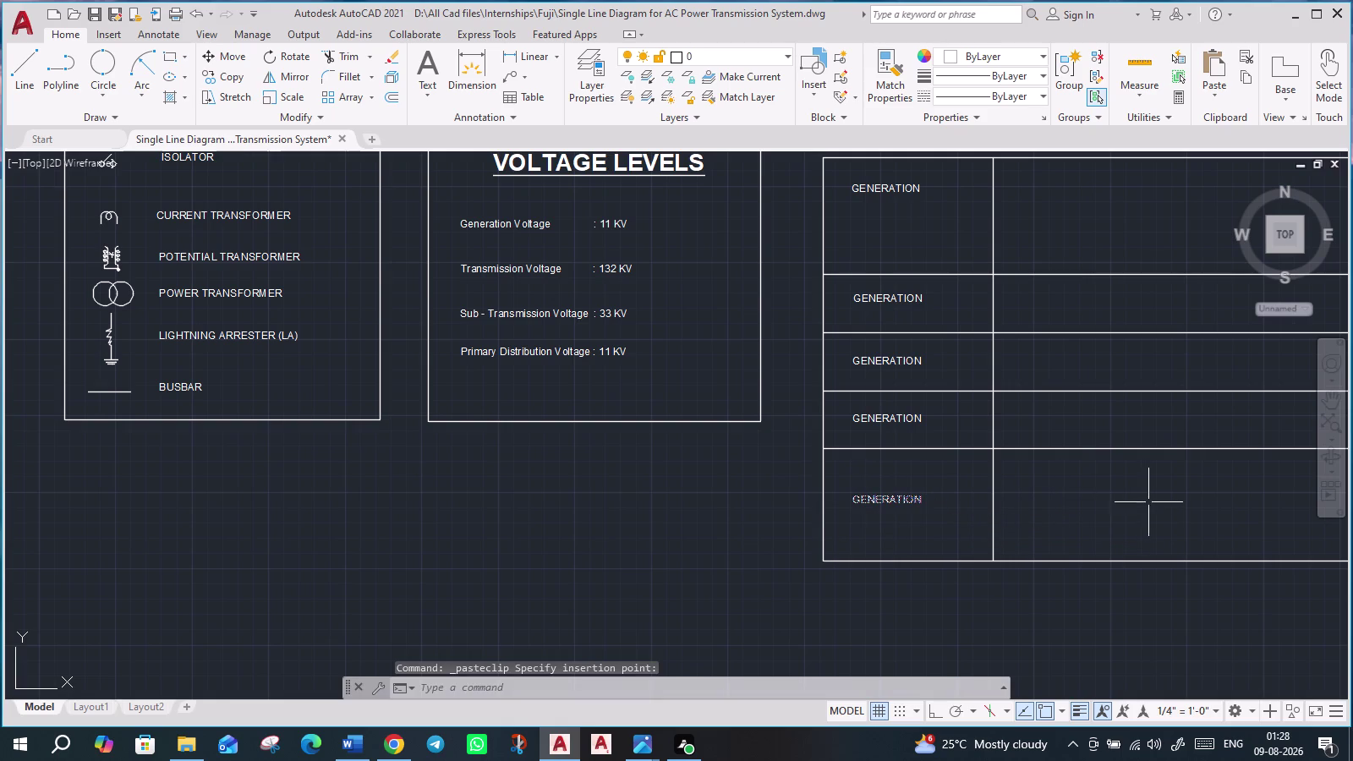
middle_drag(1162, 515, 981, 559)
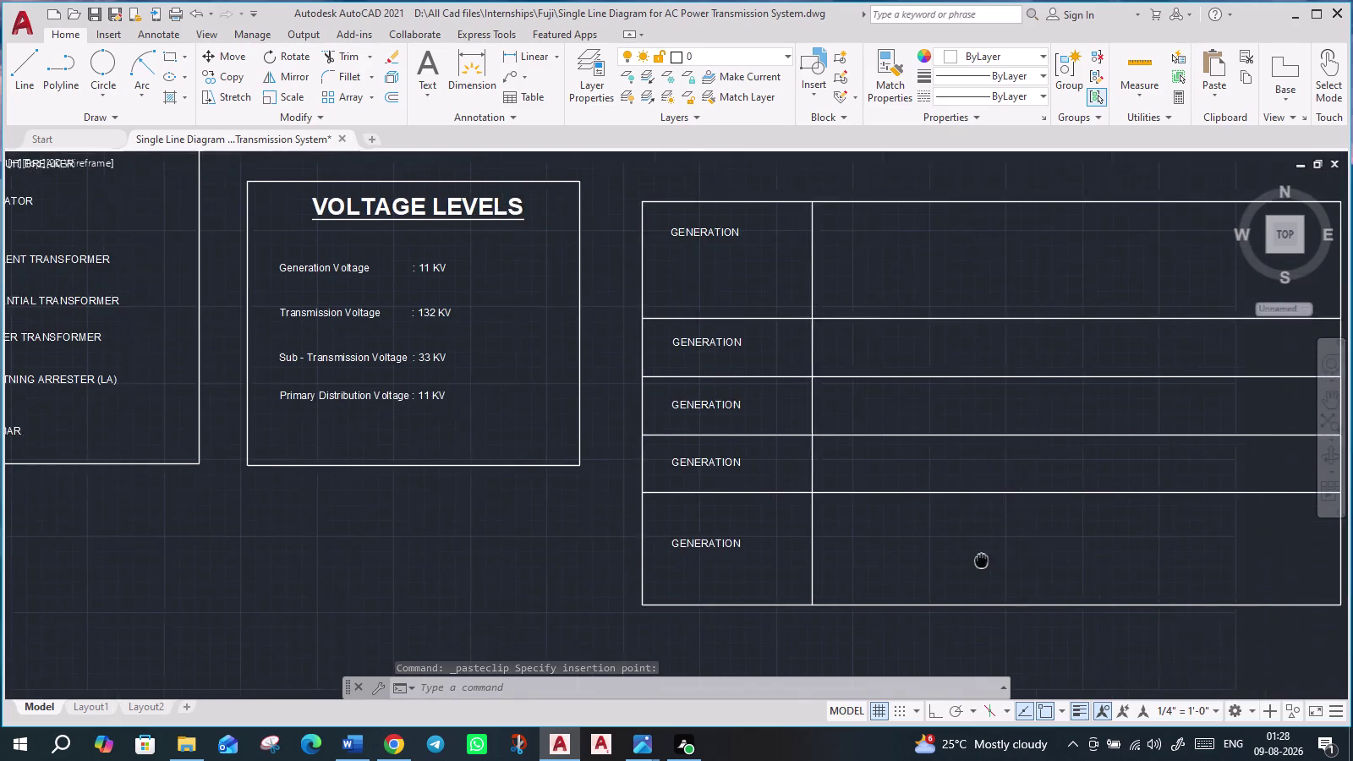
middle_drag(981, 559, 932, 555)
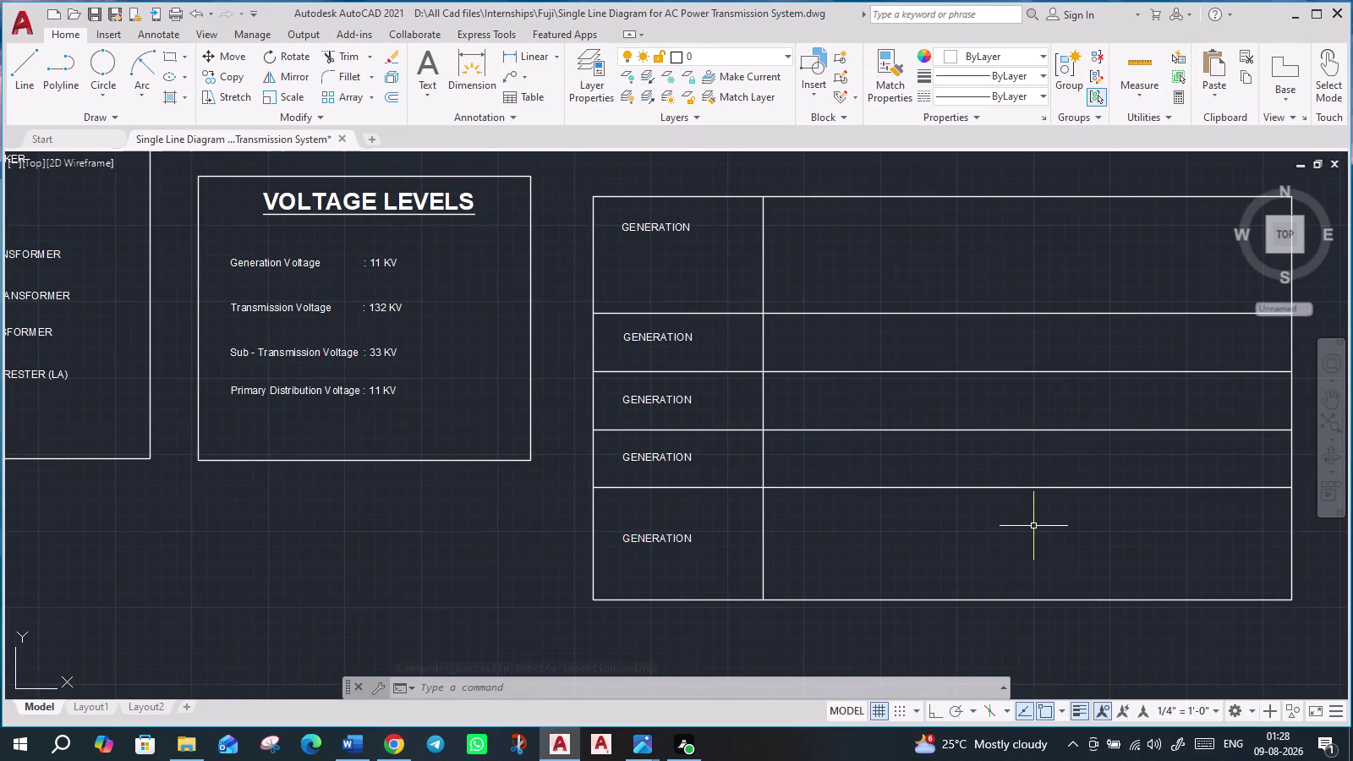
Paste GENERATION labels into the right cells of rows two through five, then select the outer rectangle.
key(ctrl+v)
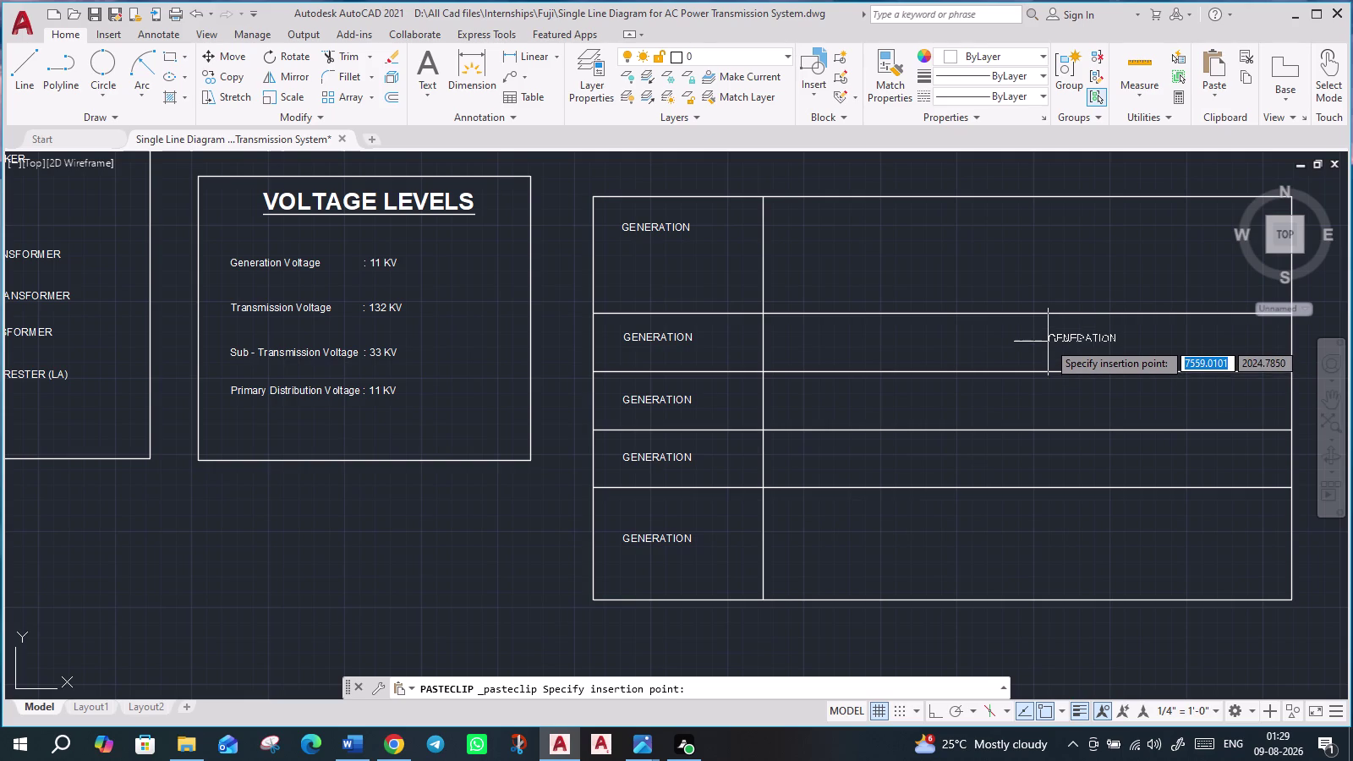
click(1048, 342)
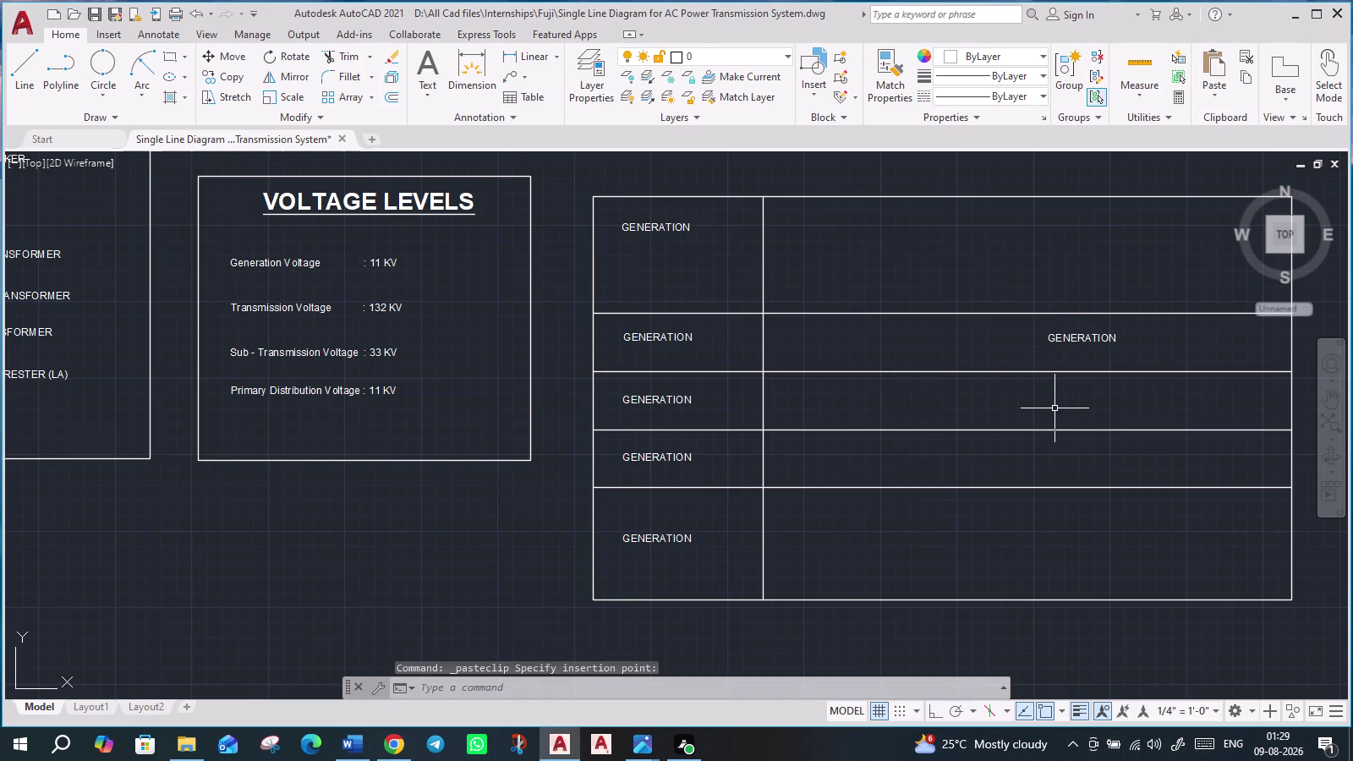
key(ctrl+v)
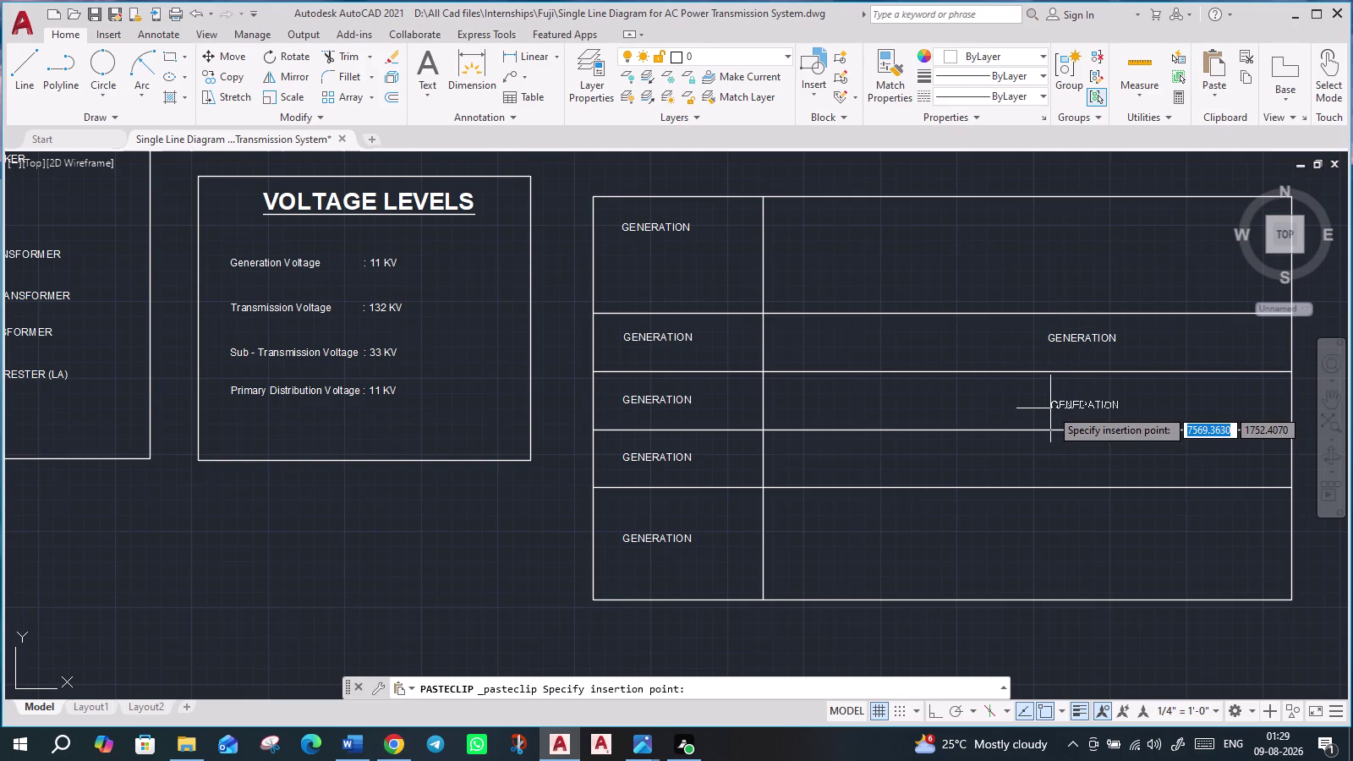
click(1050, 408)
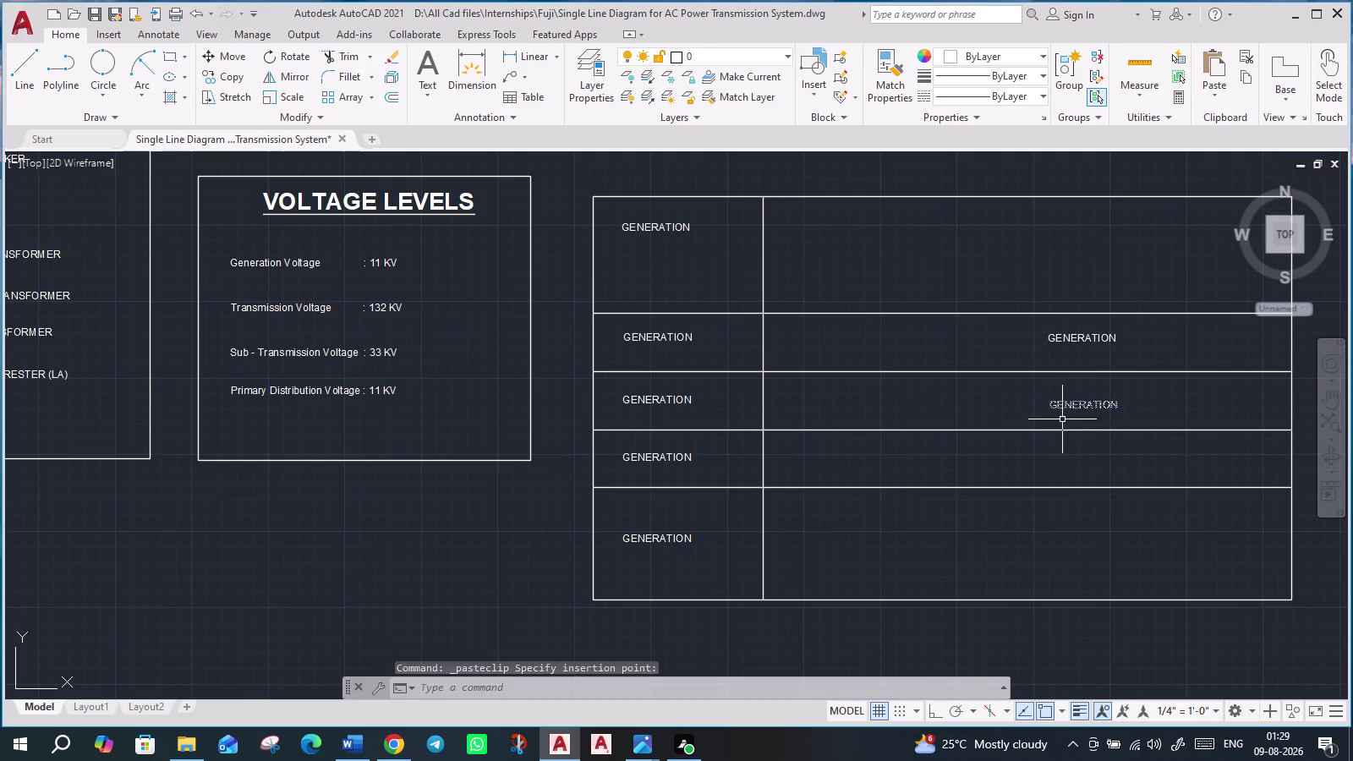
key(ctrl+v)
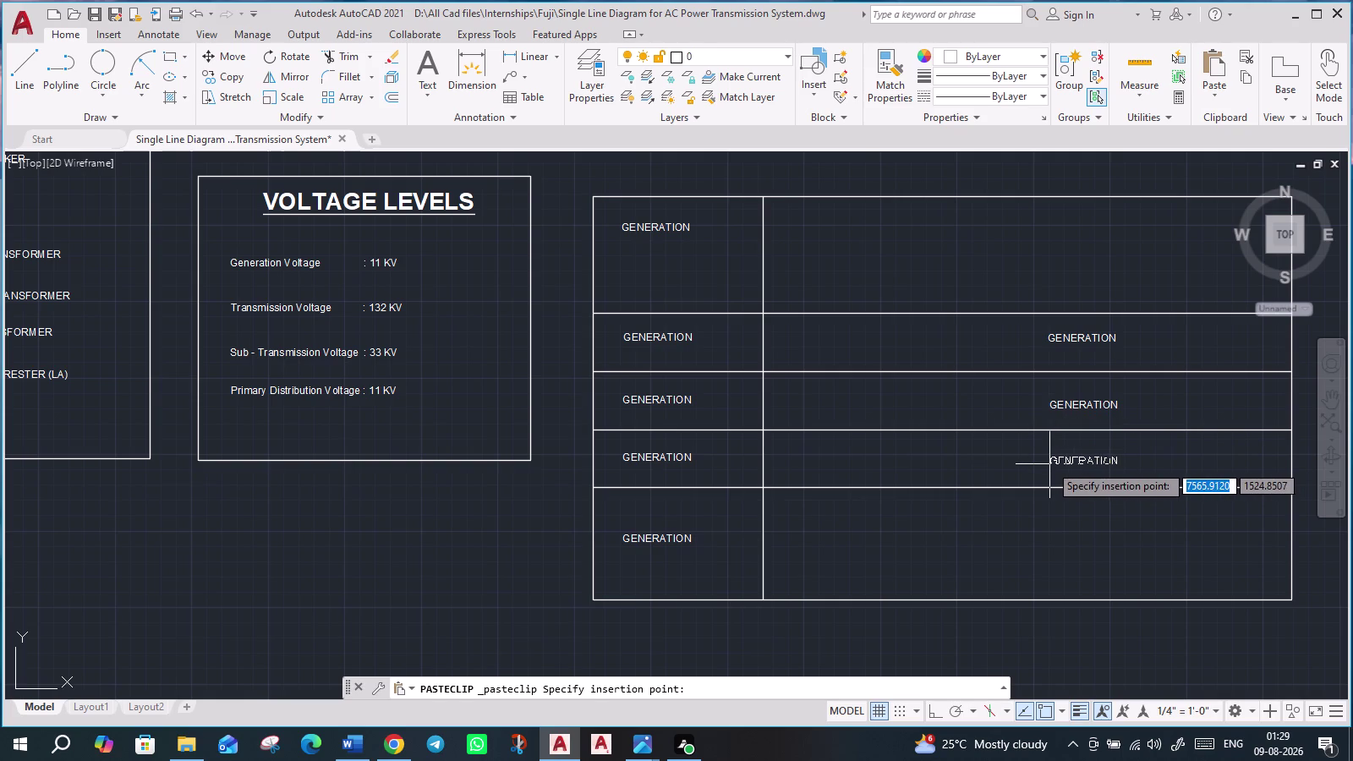
click(1052, 464)
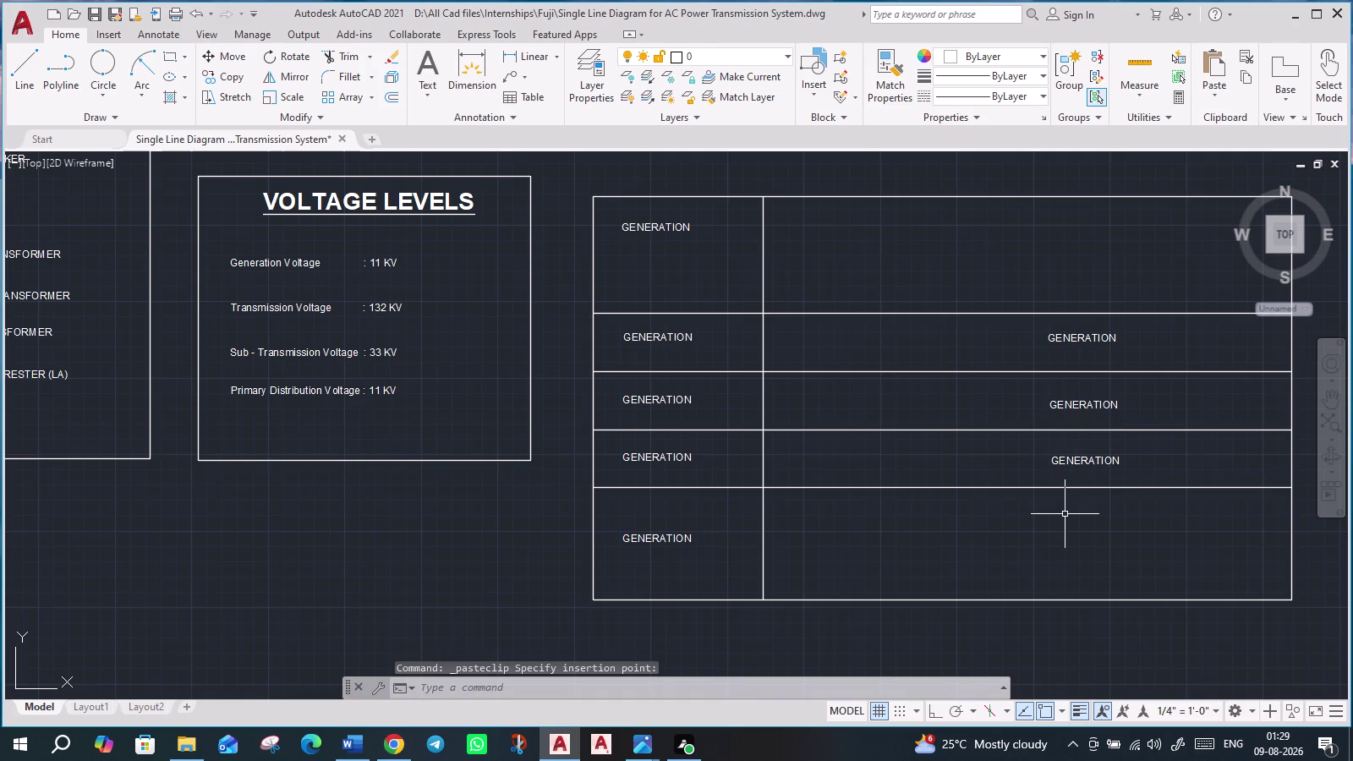
key(ctrl+c)
key(ctrl+v)
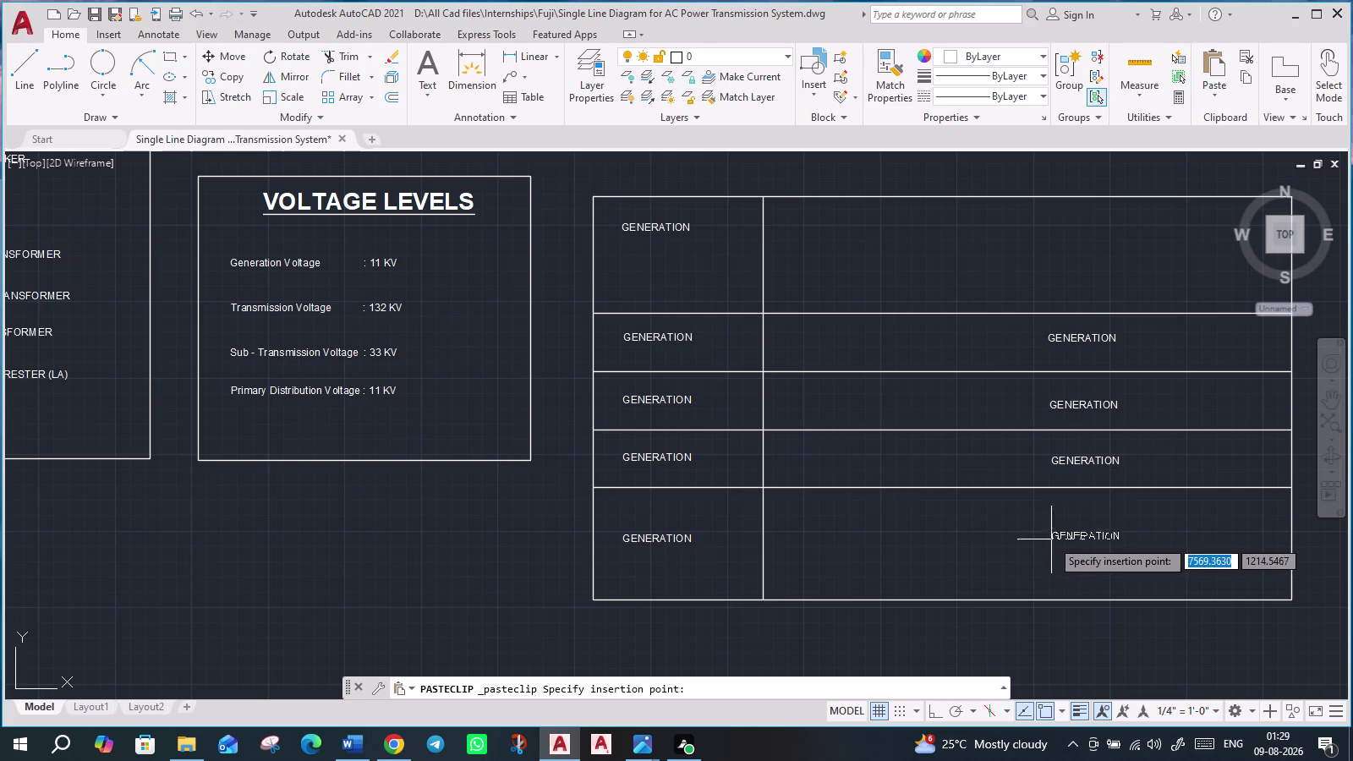
click(1053, 537)
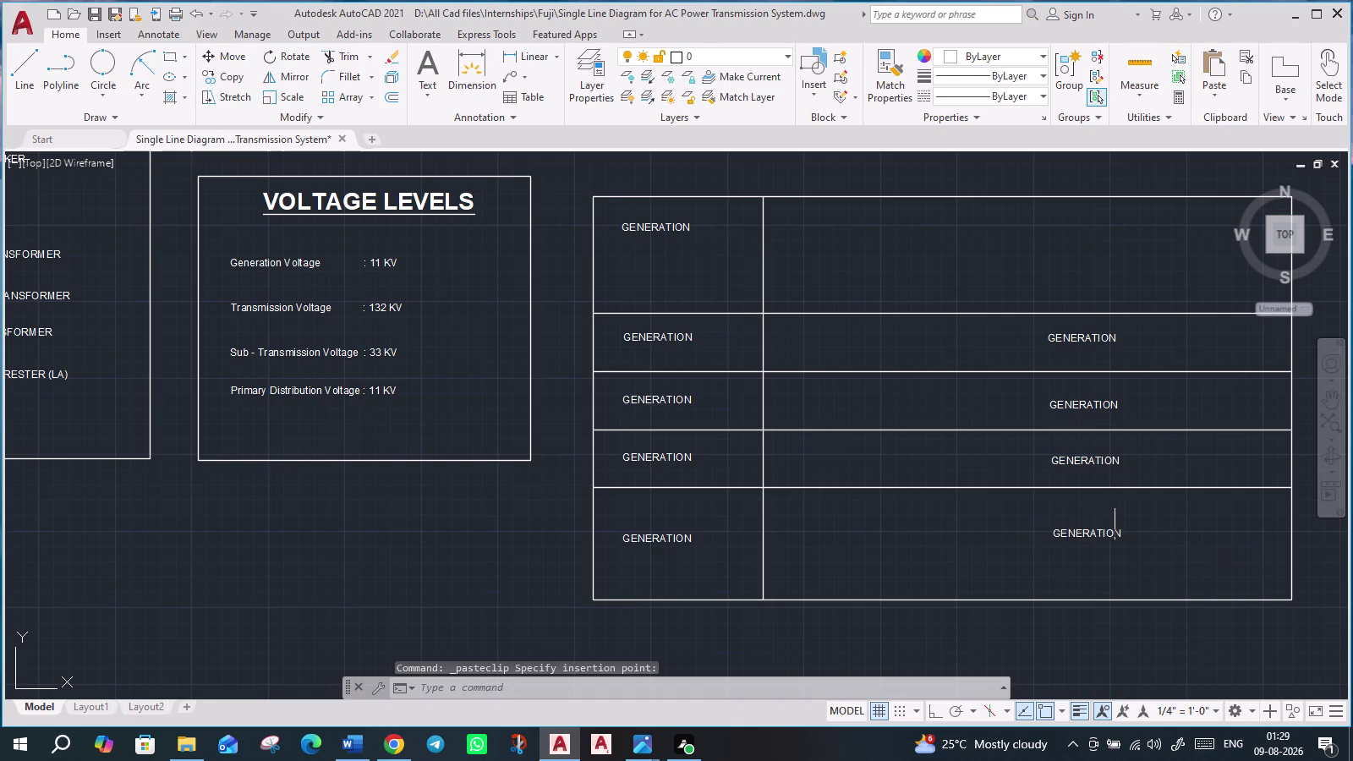
click(904, 599)
click(944, 601)
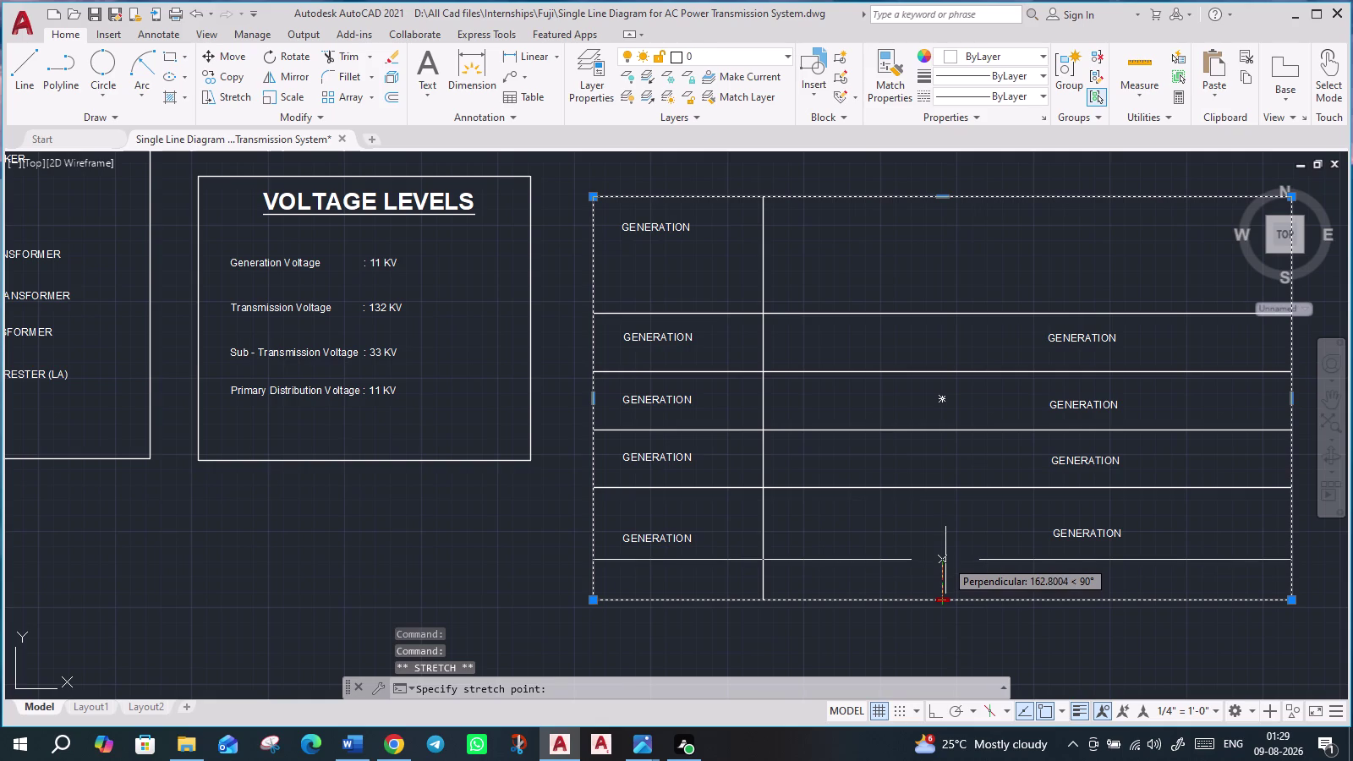
Raise the table's bottom edge and draw a vertical divider from row two down to the bottom.
click(946, 559)
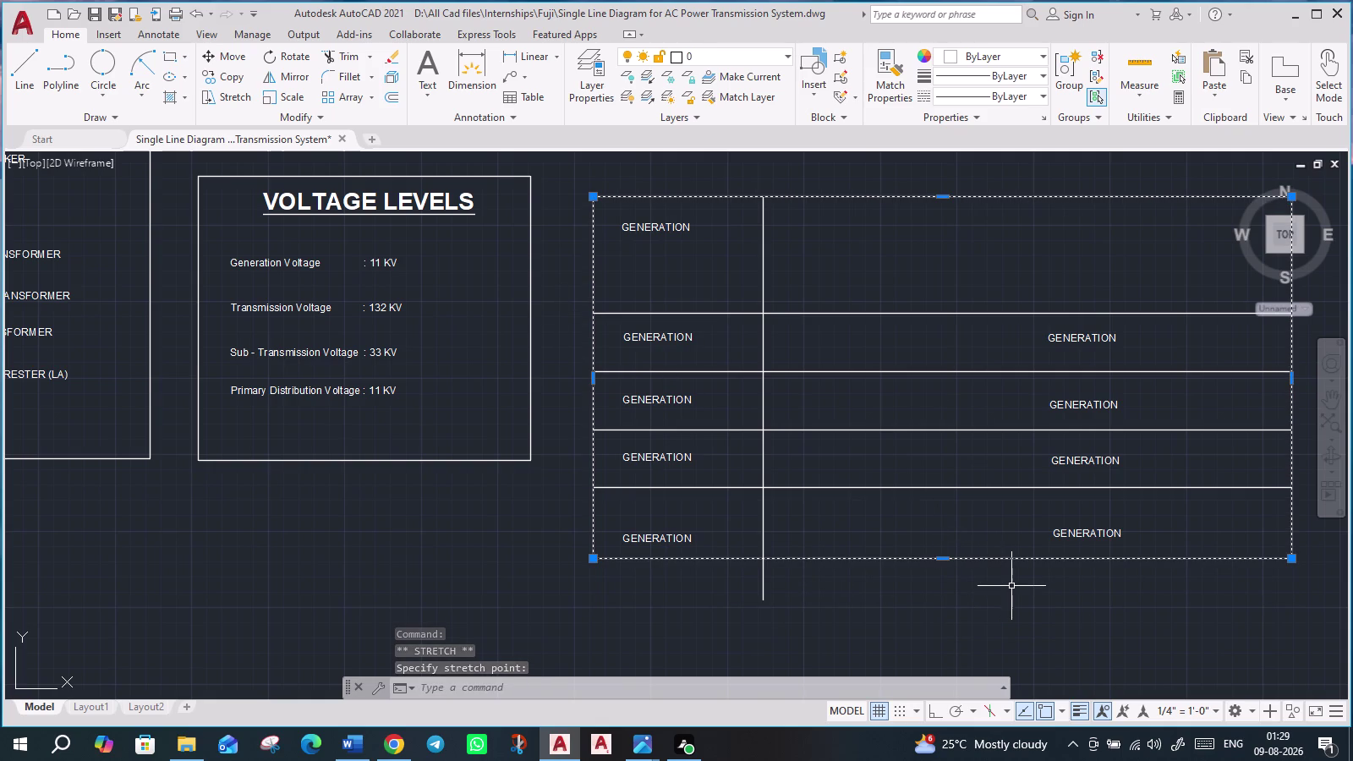
key(Escape)
key(l)
key(Return)
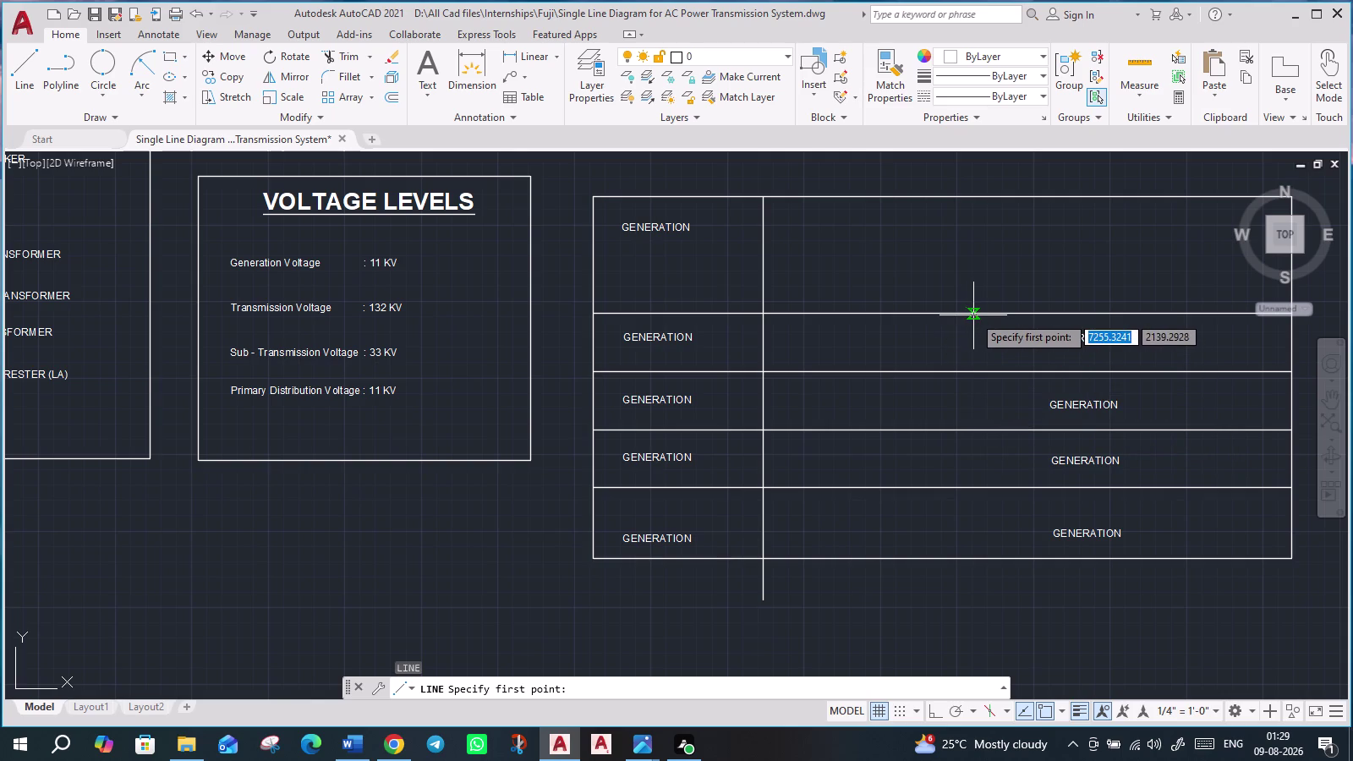
click(982, 314)
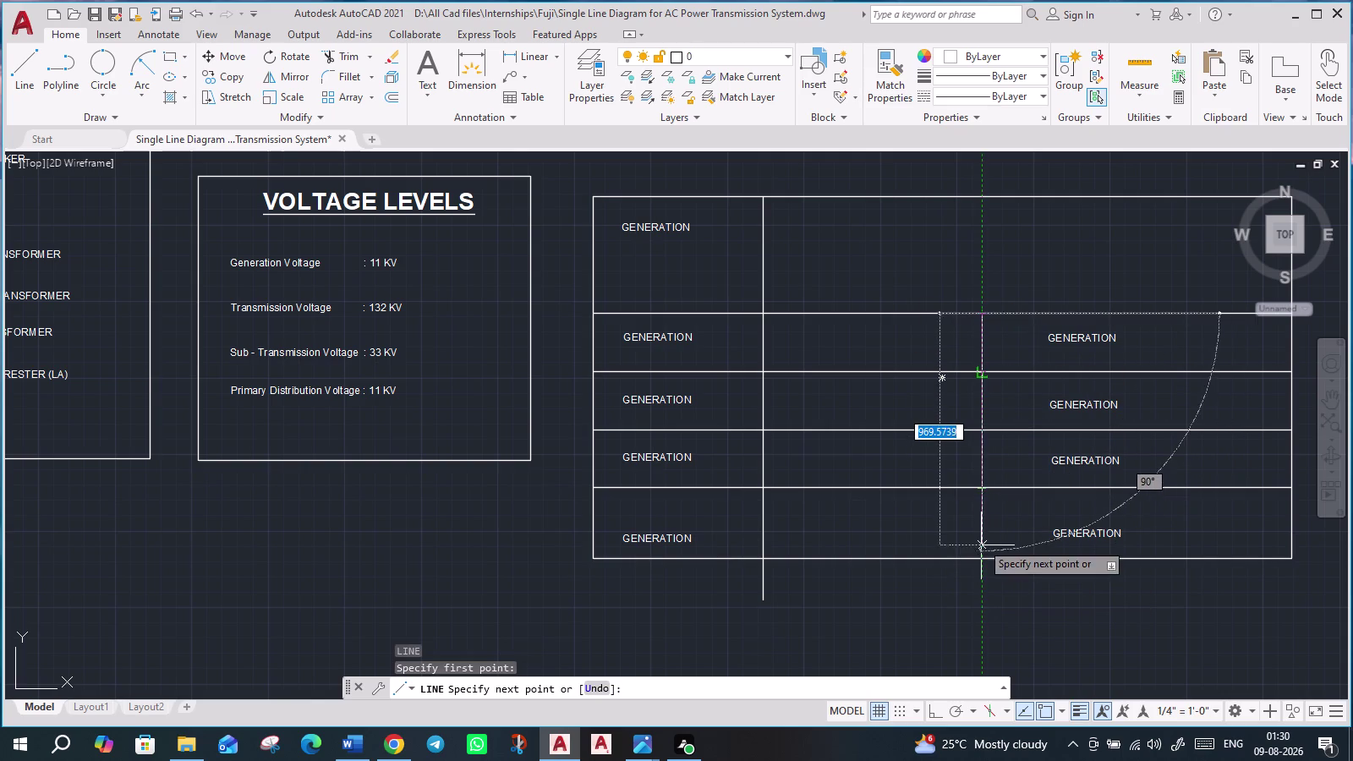
click(981, 554)
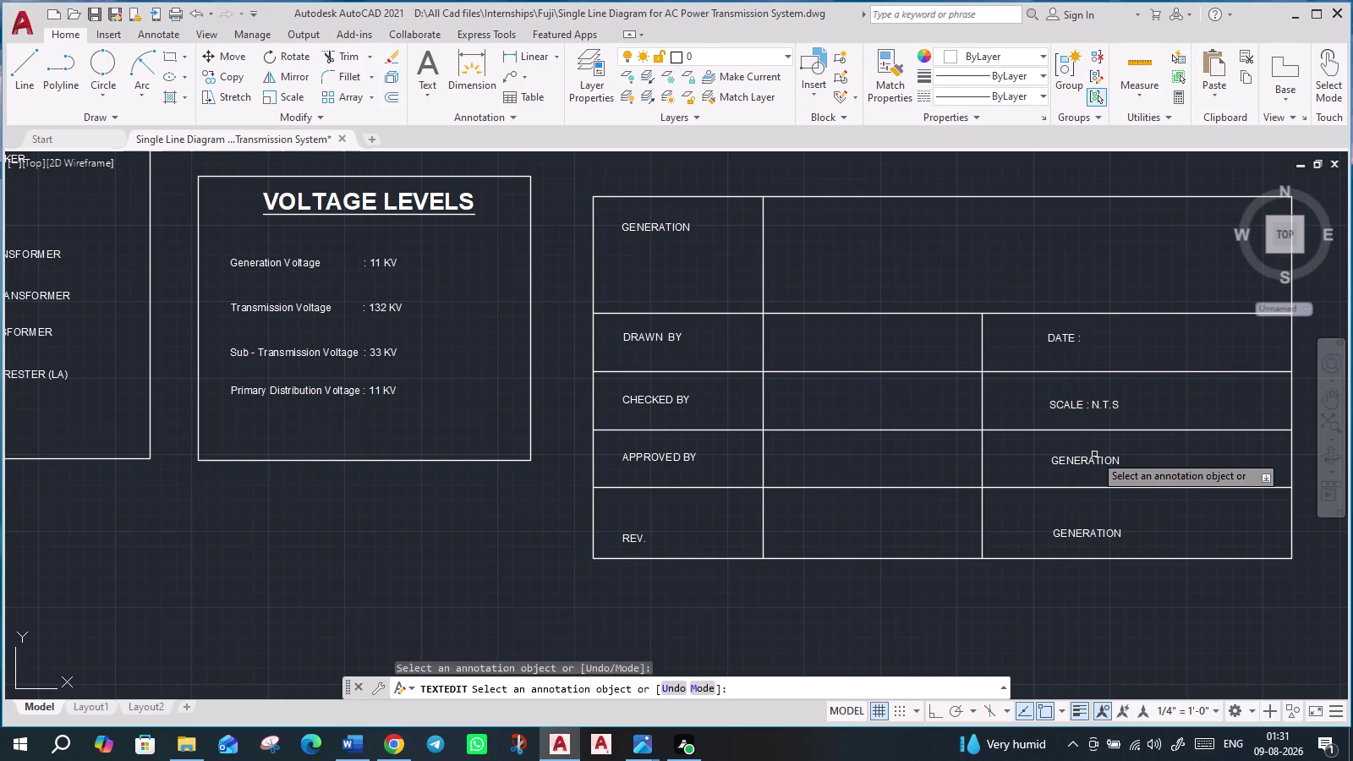
Change the placeholder beside APPROVED BY to 'DRAWING NO : SLD-AC-001'.
double_click(1095, 456)
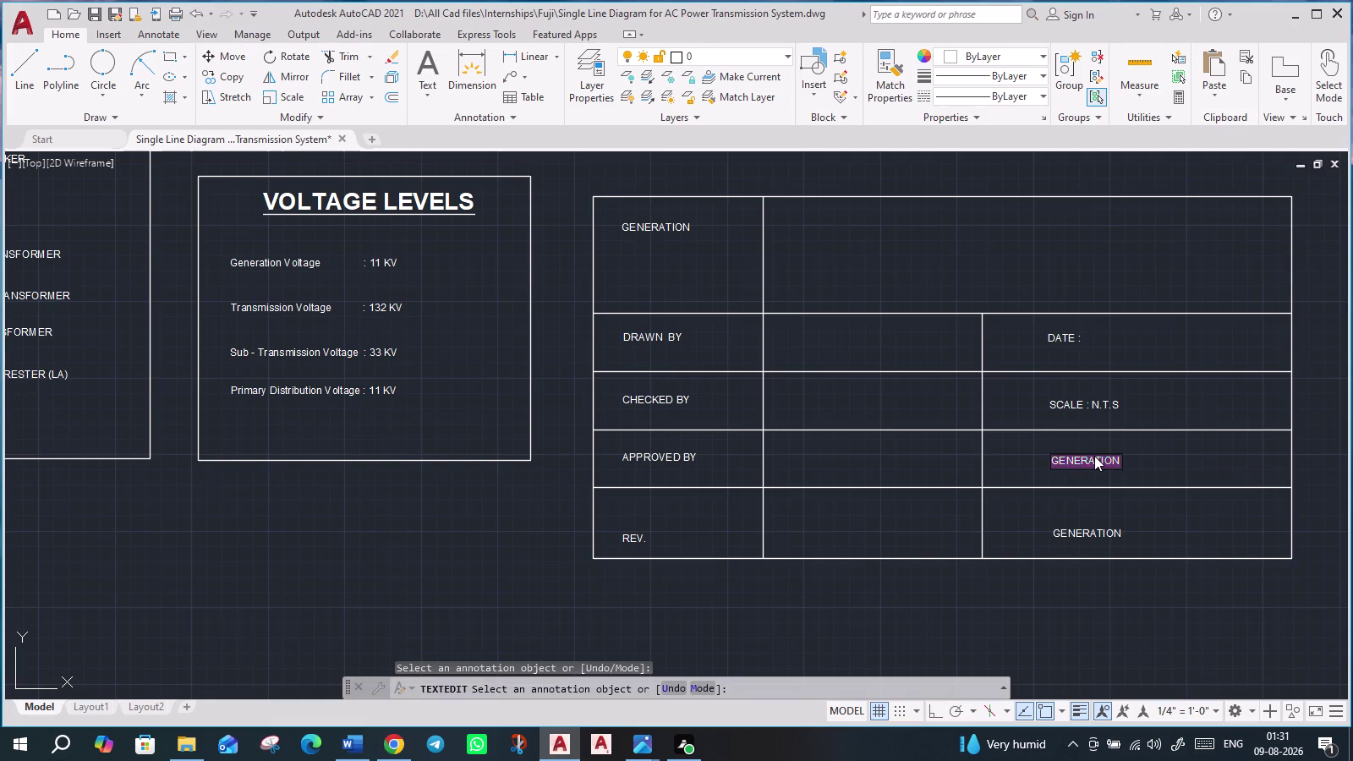
text(DRAWI)
text(N)
text(G NO)
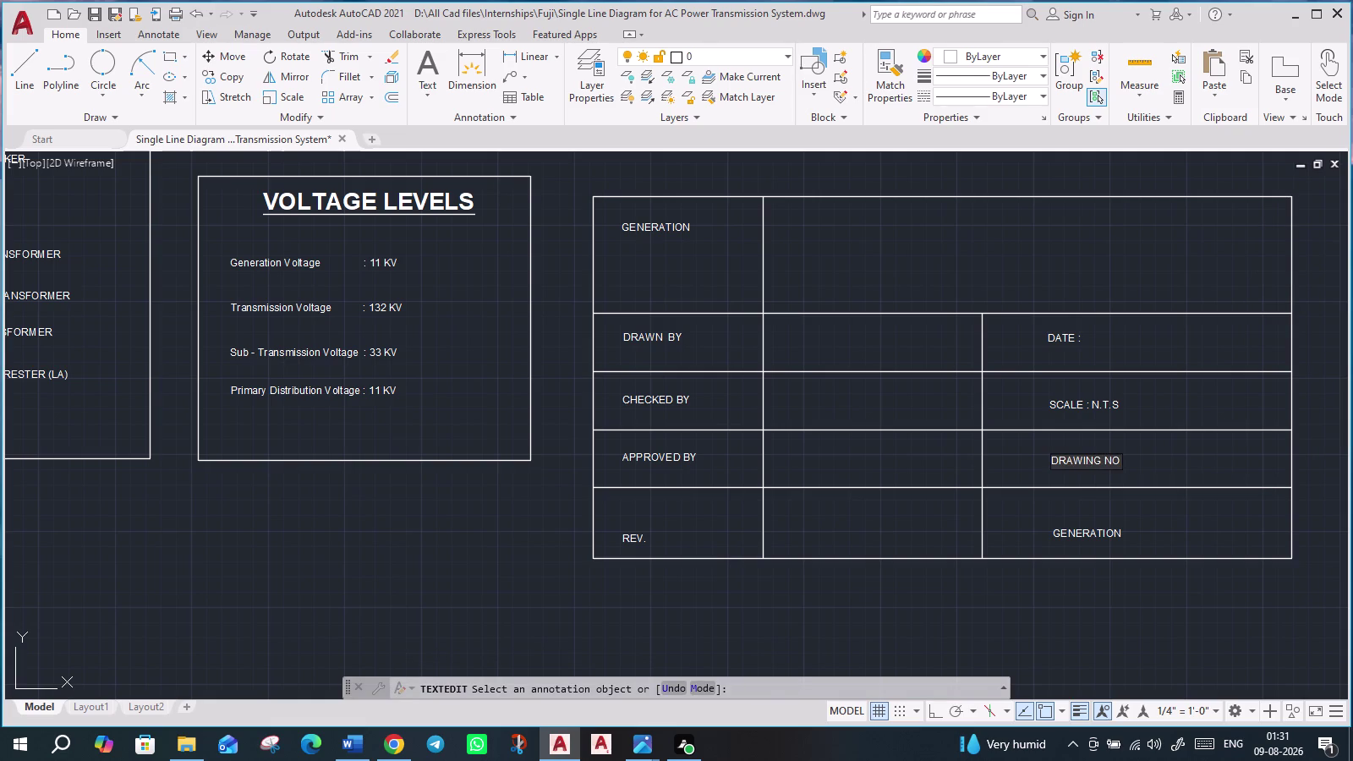
key(space)
key(shift+colon)
key(space)
text(SL)
text(D)
text(-)
text(AC)
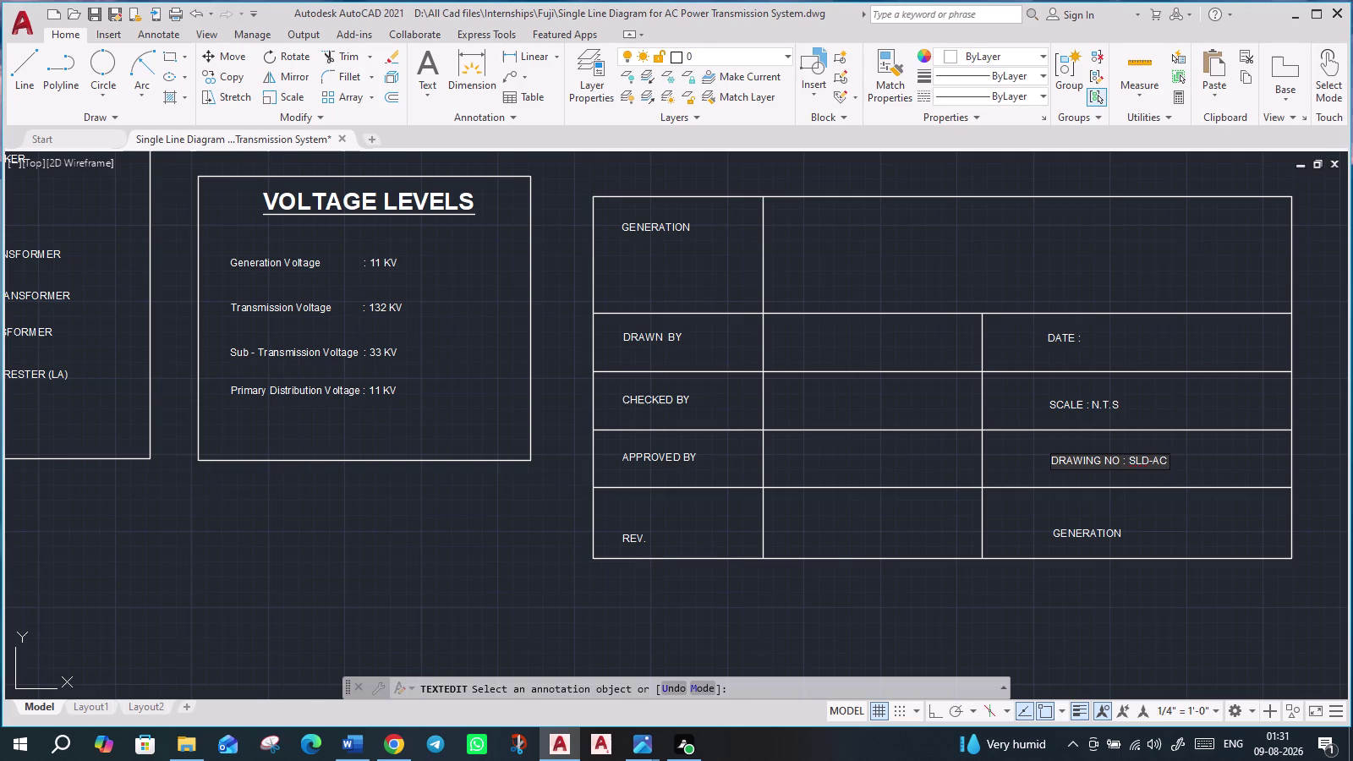
text(-M)
key(BackSpace)
text(001)
key(Return)
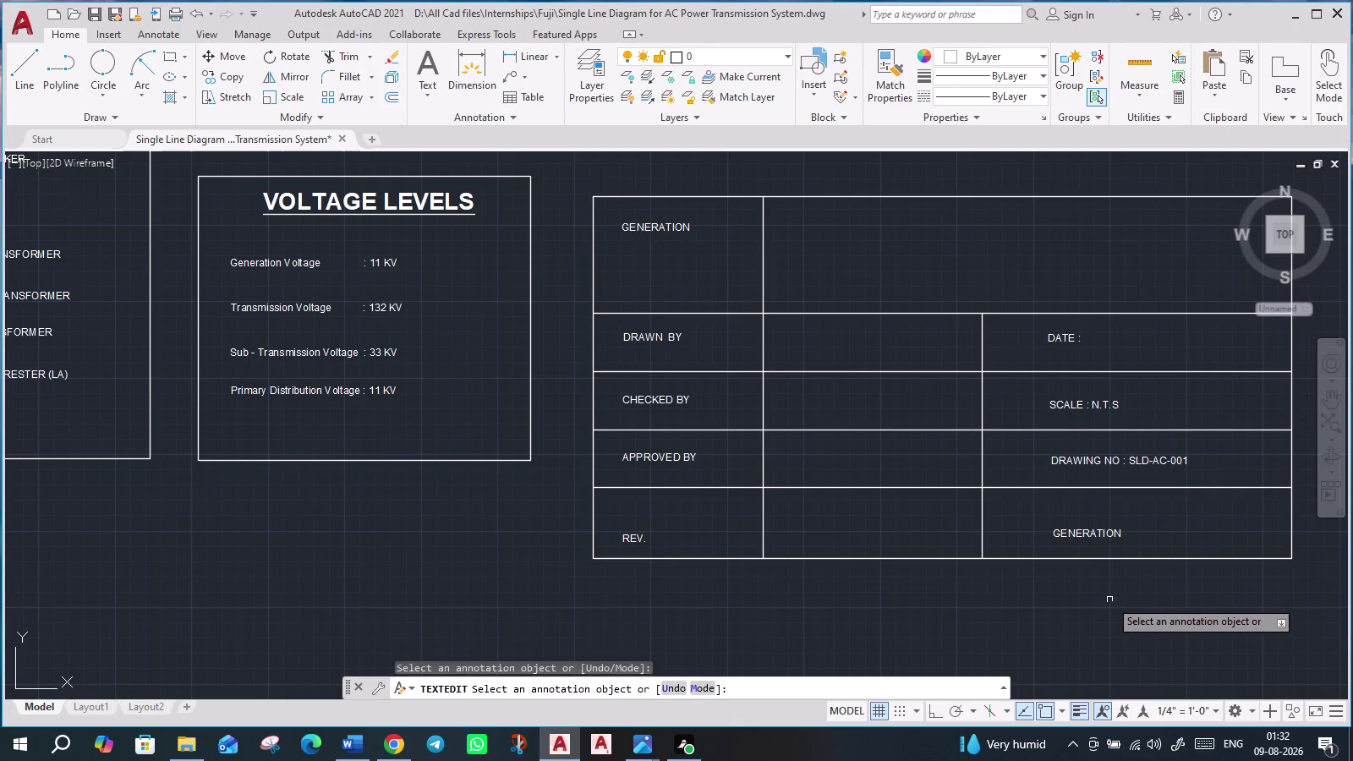
Change the bottom-right placeholder to 'SHEET : 1 OF 1'.
double_click(1095, 531)
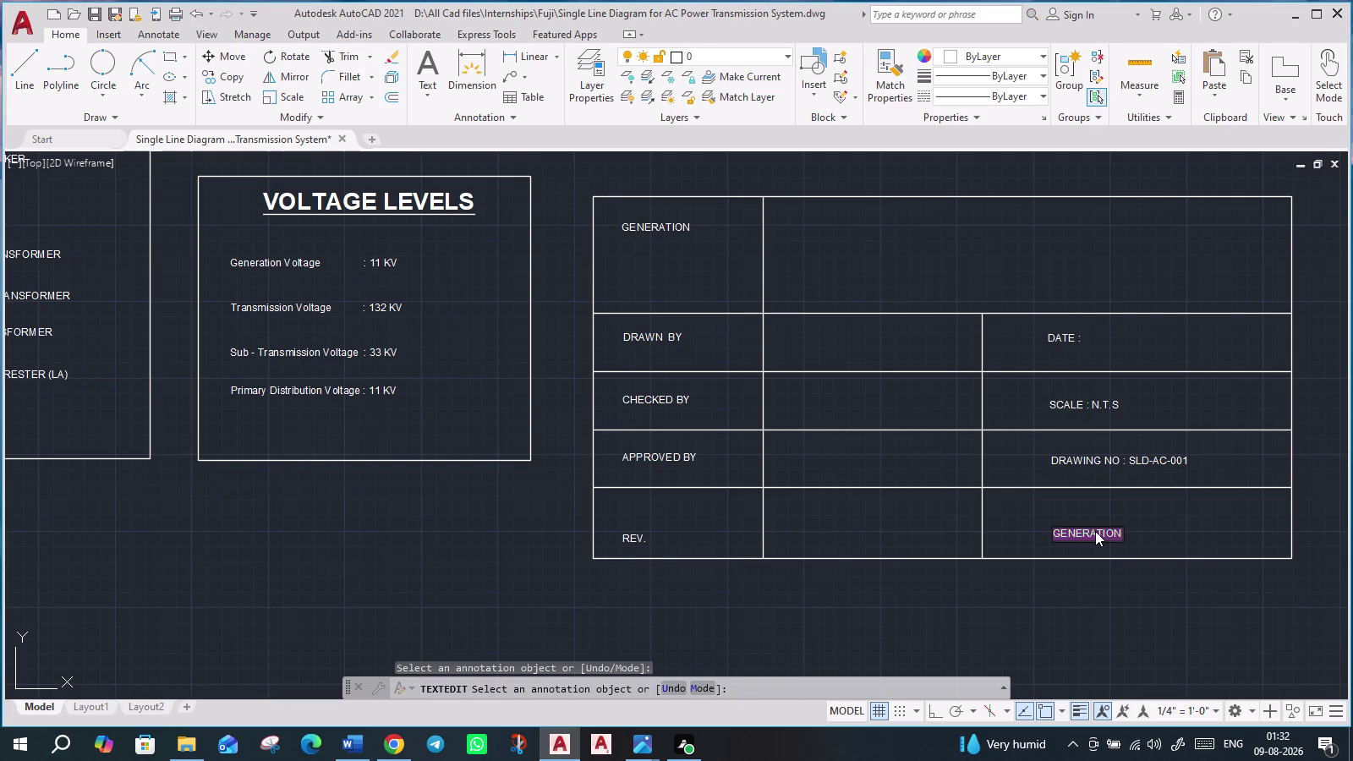
text(SHEET)
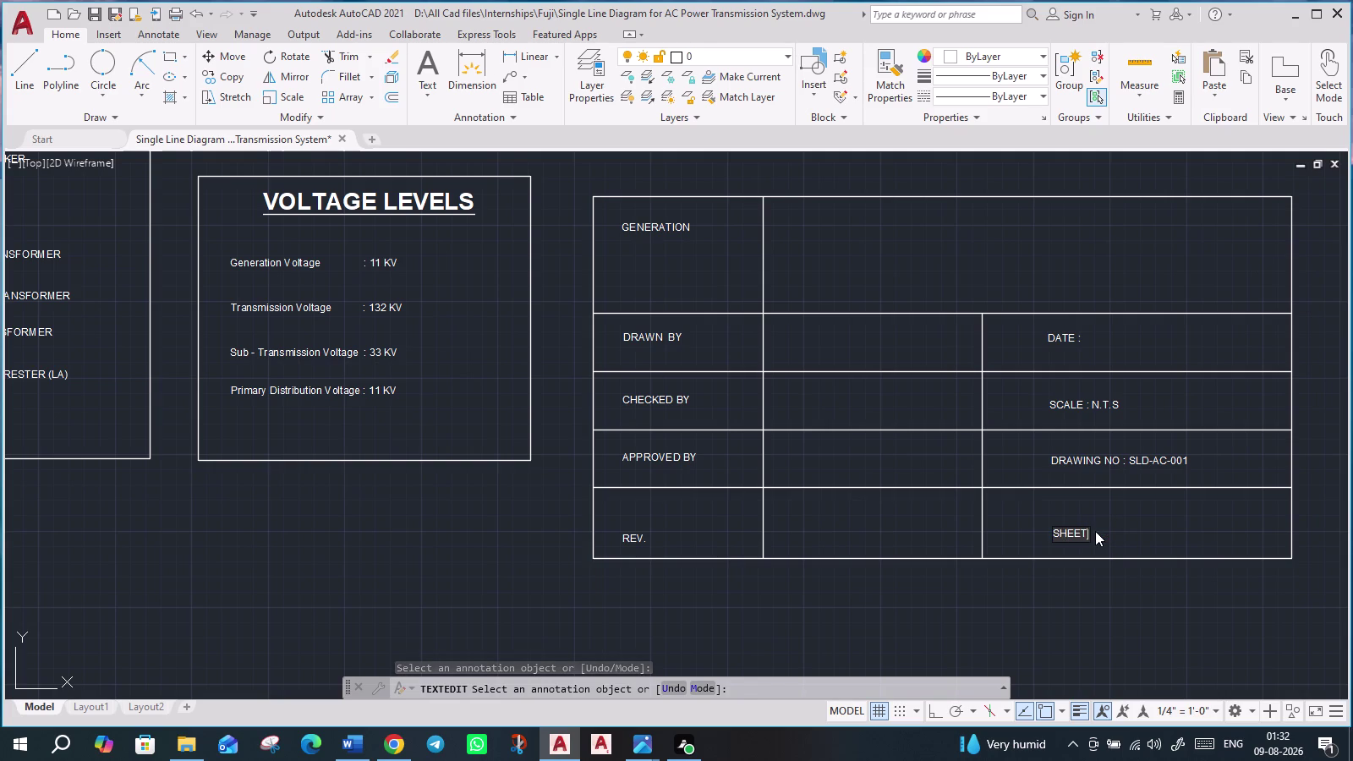
key(space)
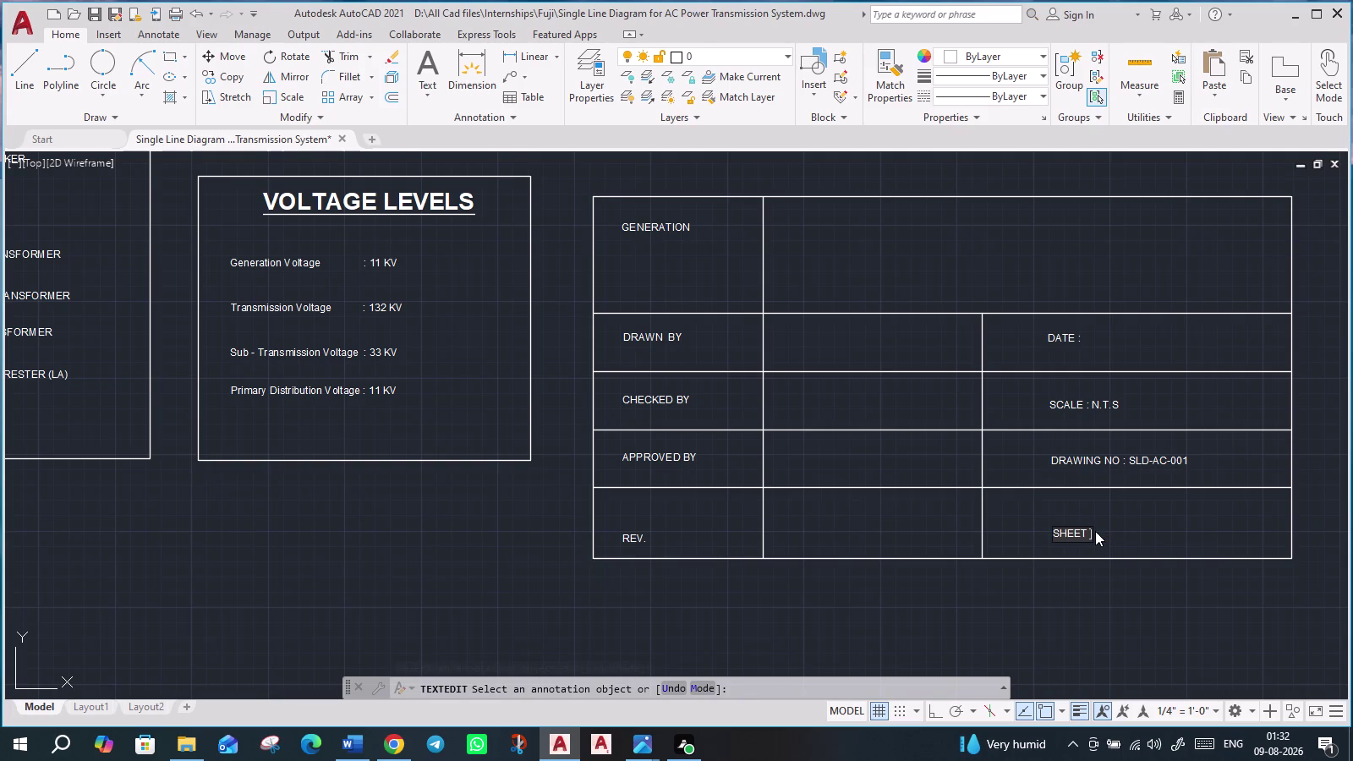
key(space)
text(: 1)
text(OF)
key(space)
text(1)
key(Left)
key(Left)
key(Left)
key(Left)
key(space)
key(Return)
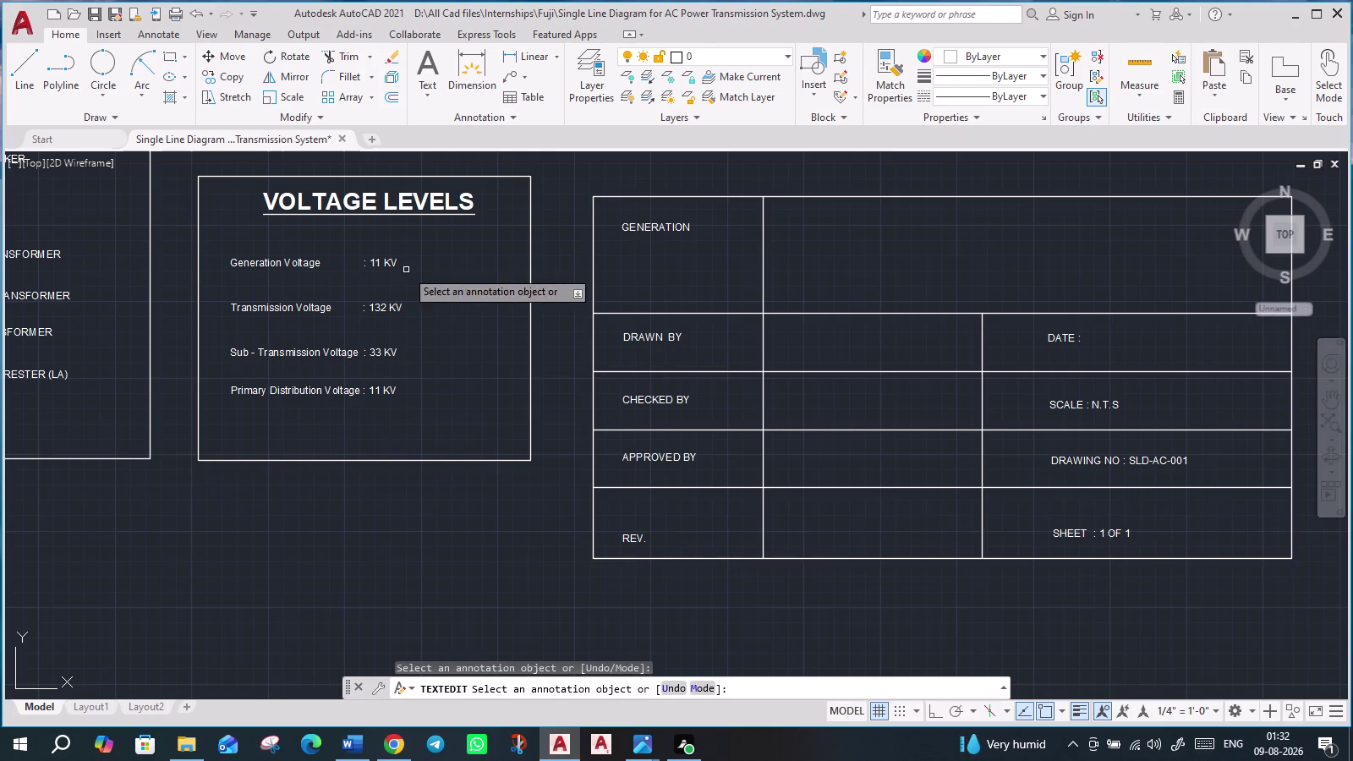
click(348, 54)
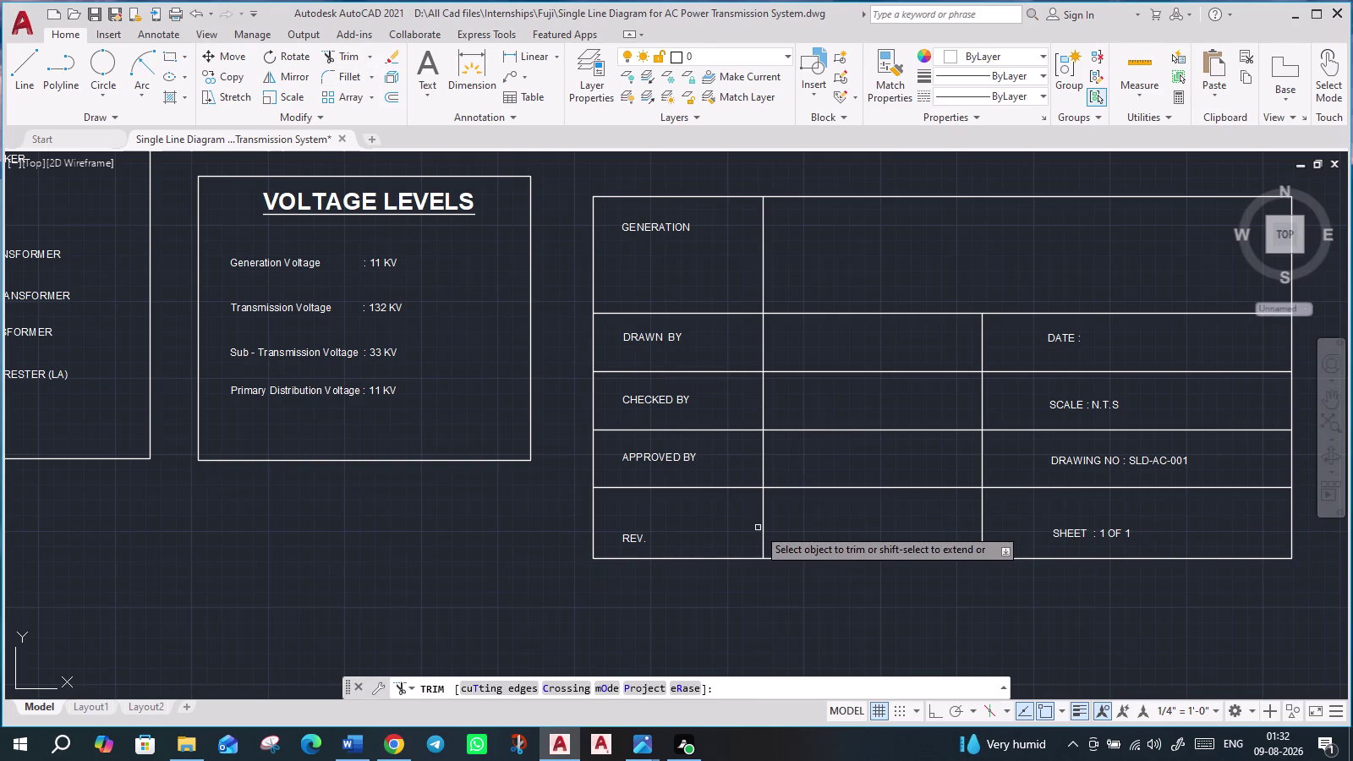
Trim the divider line out of the title block's REV. row.
click(764, 527)
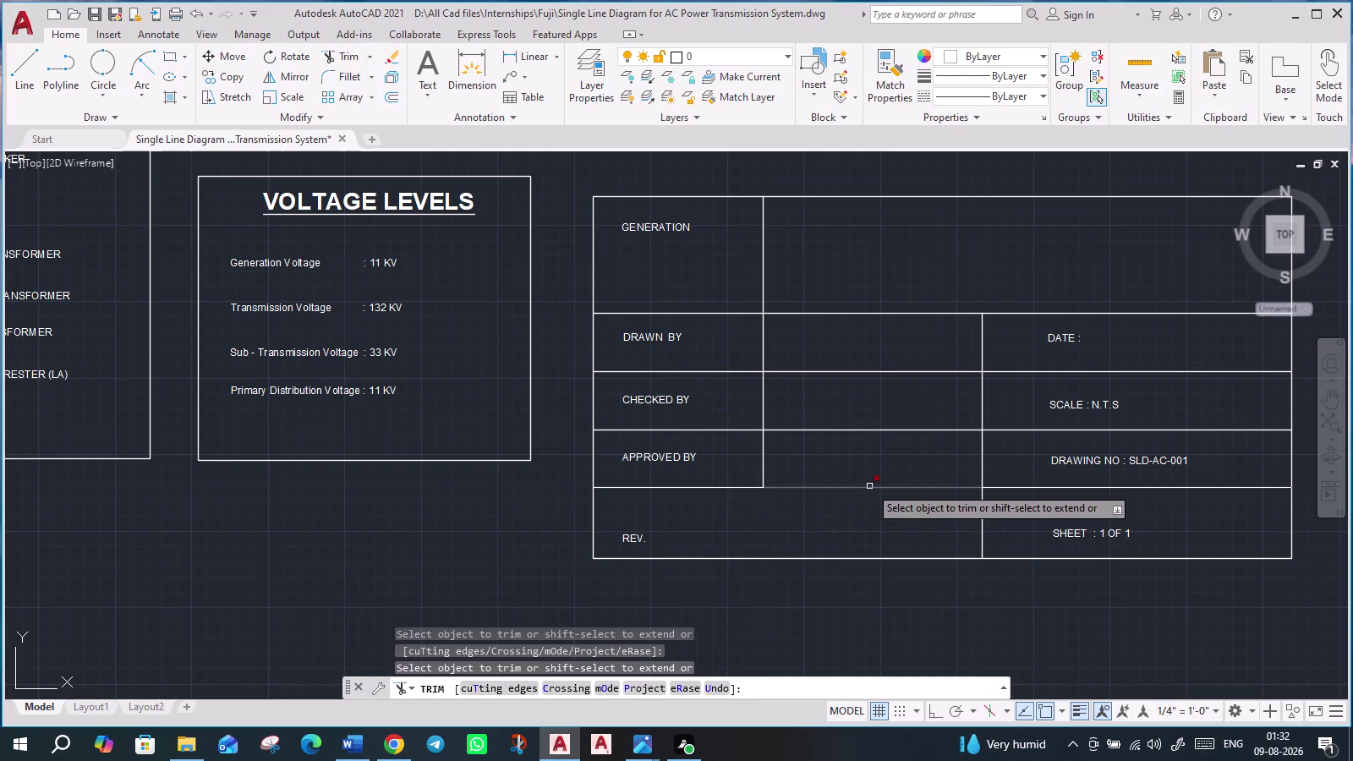
key(Escape)
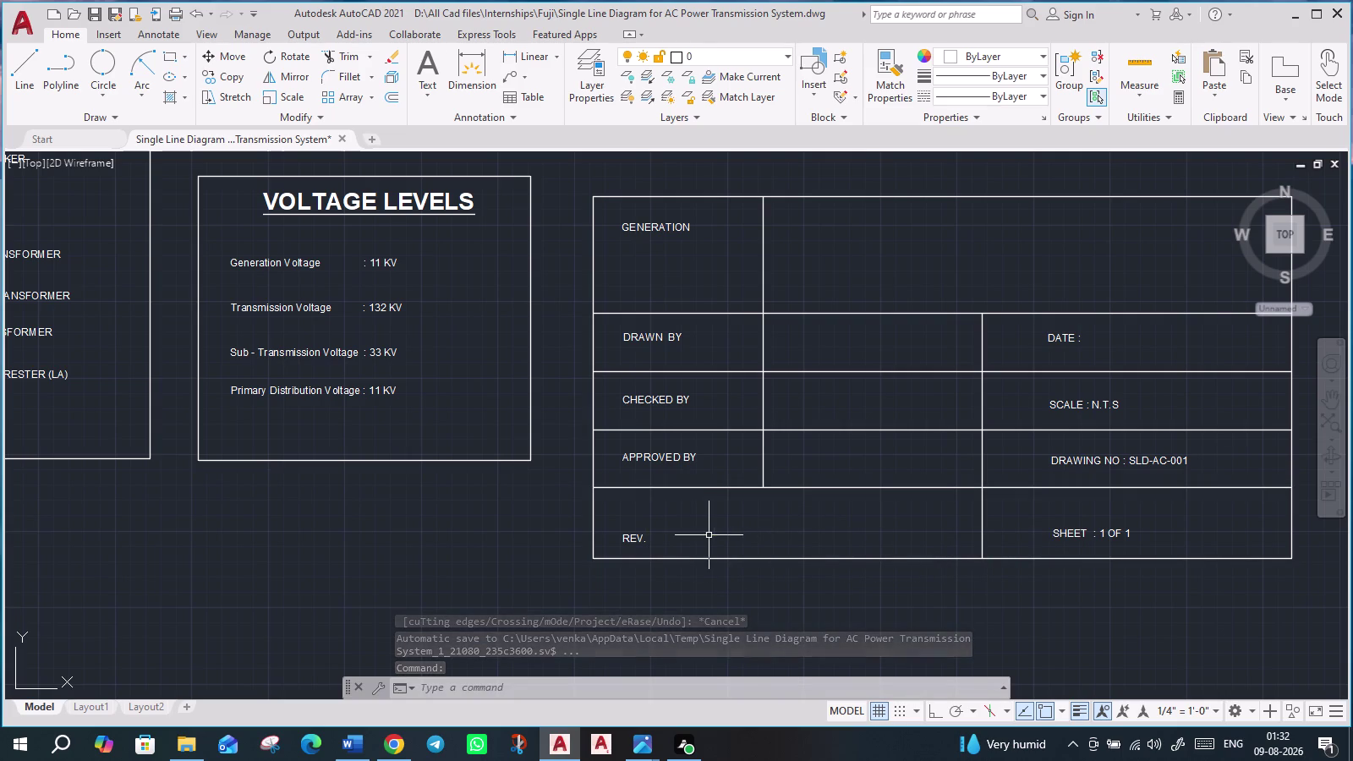
double_click(629, 537)
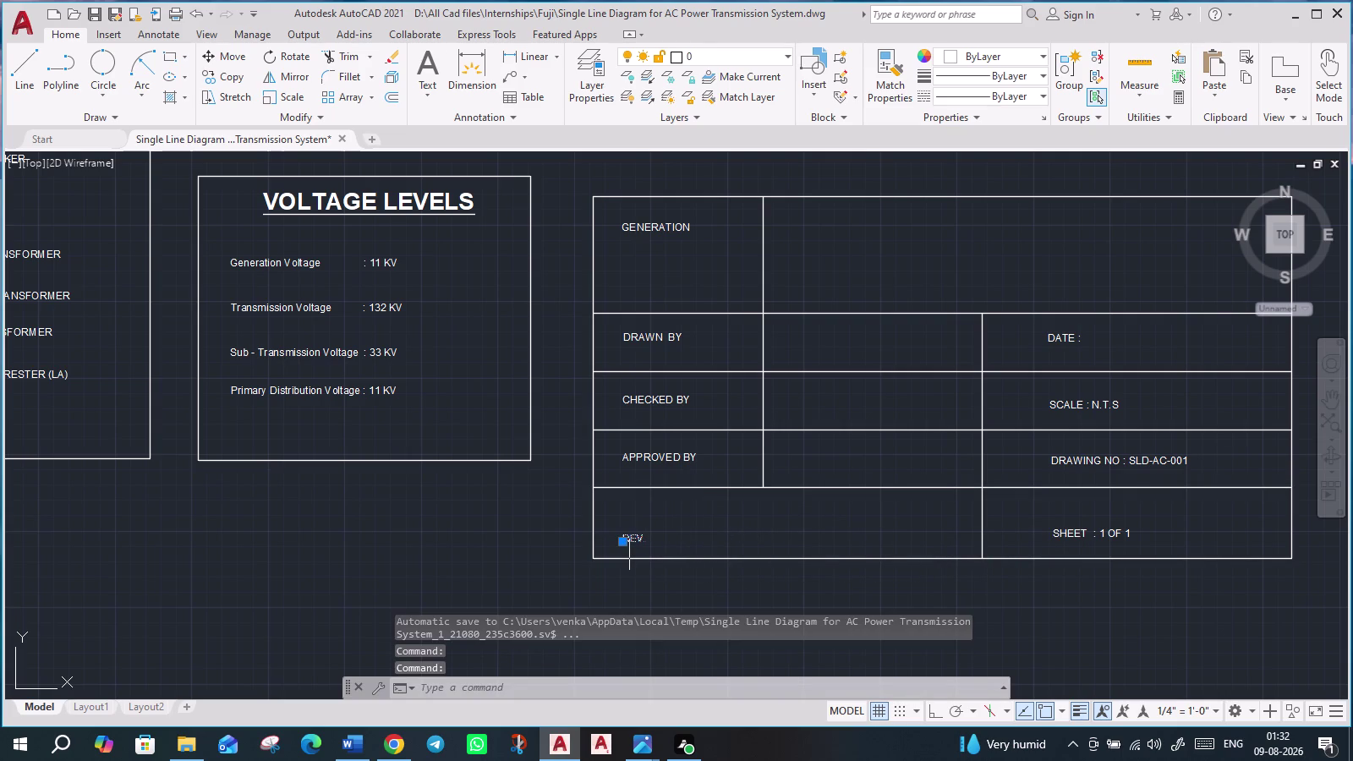
click(657, 538)
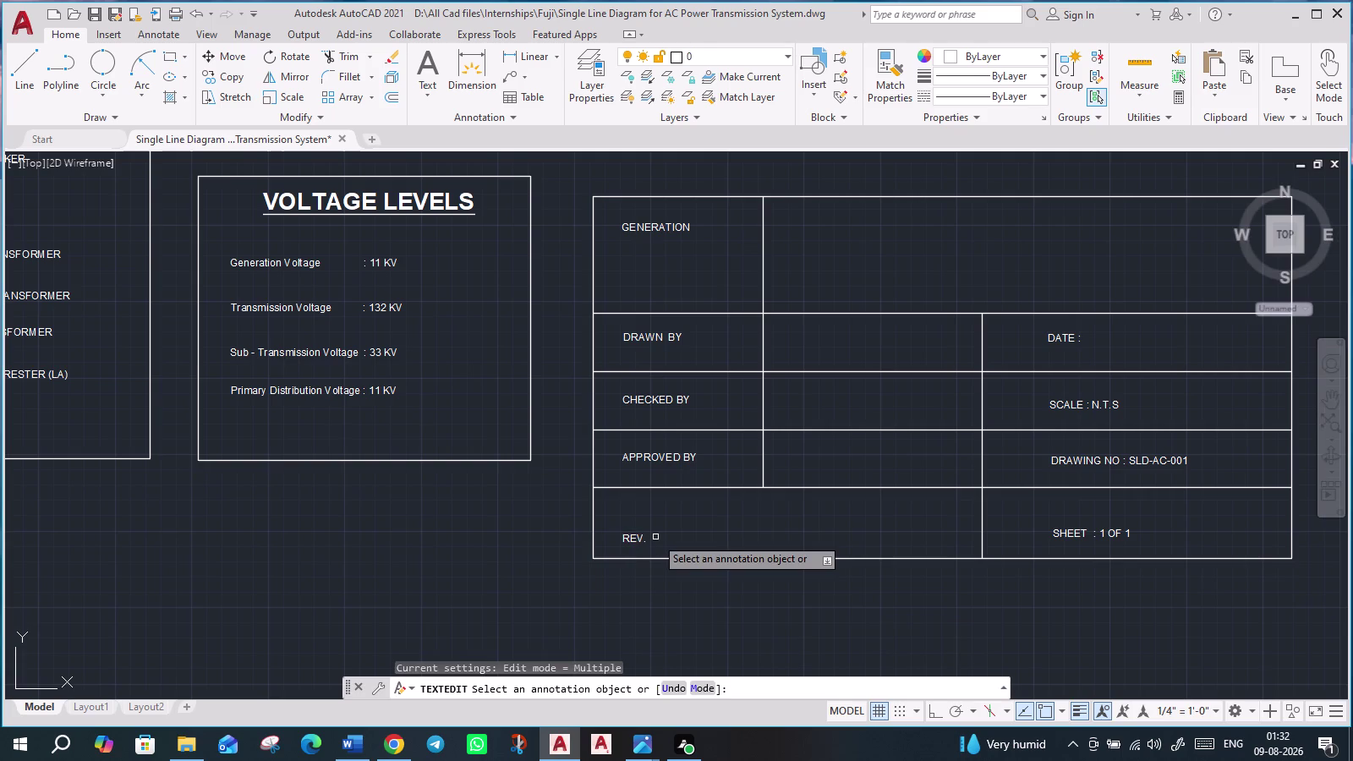
Add spacing and ': 00' so the REV. label reads 'REV. : 00'.
double_click(643, 541)
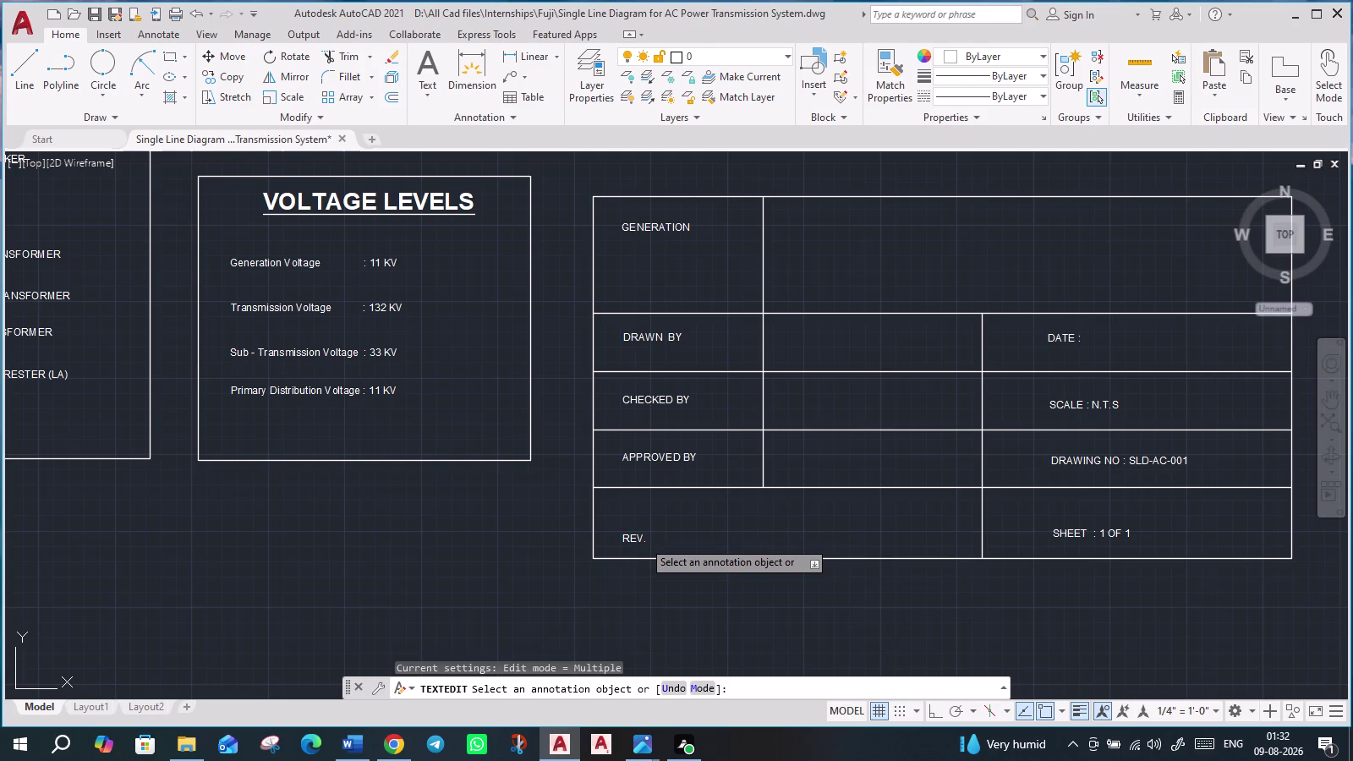
key(Right)
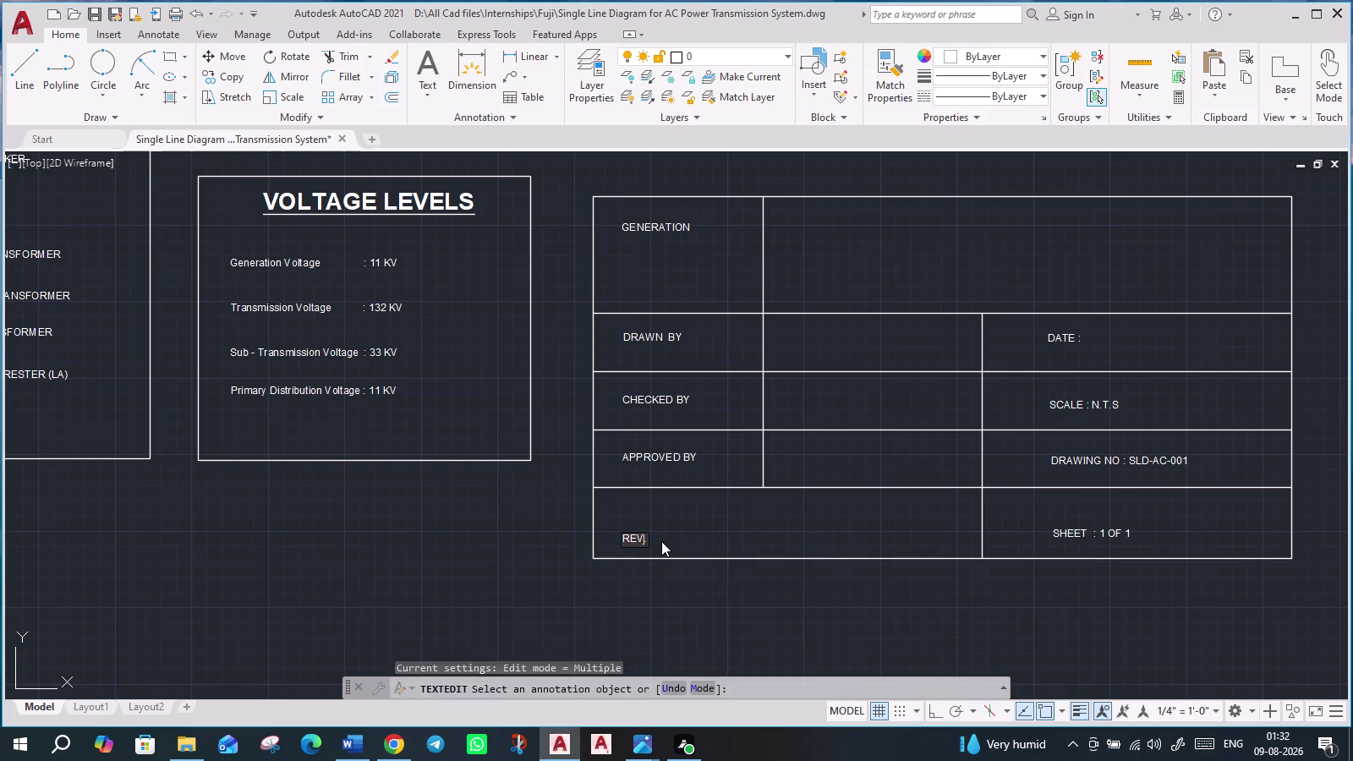
key(Right)
key(space)
key(space)
key(space)
key(space)
key(space)
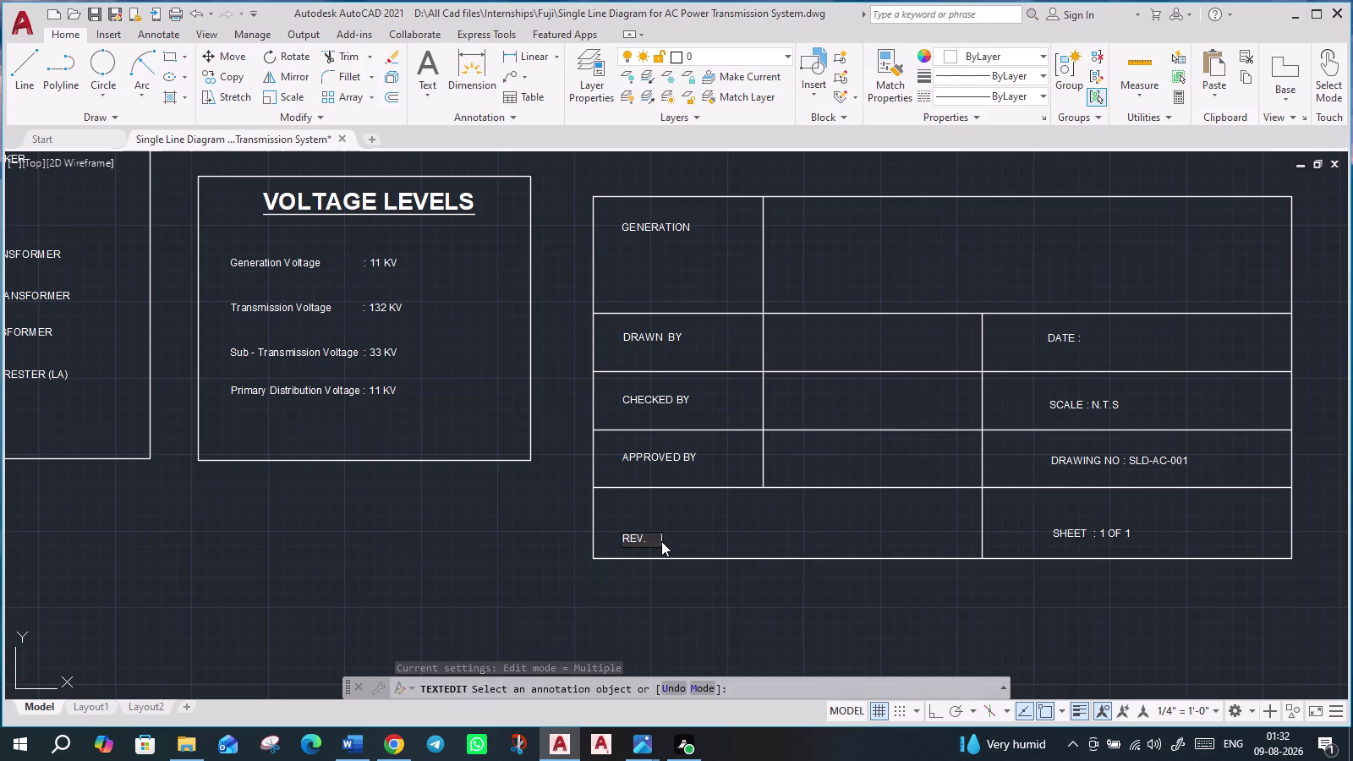
key(space)
key(space)
key(space)
key(space)
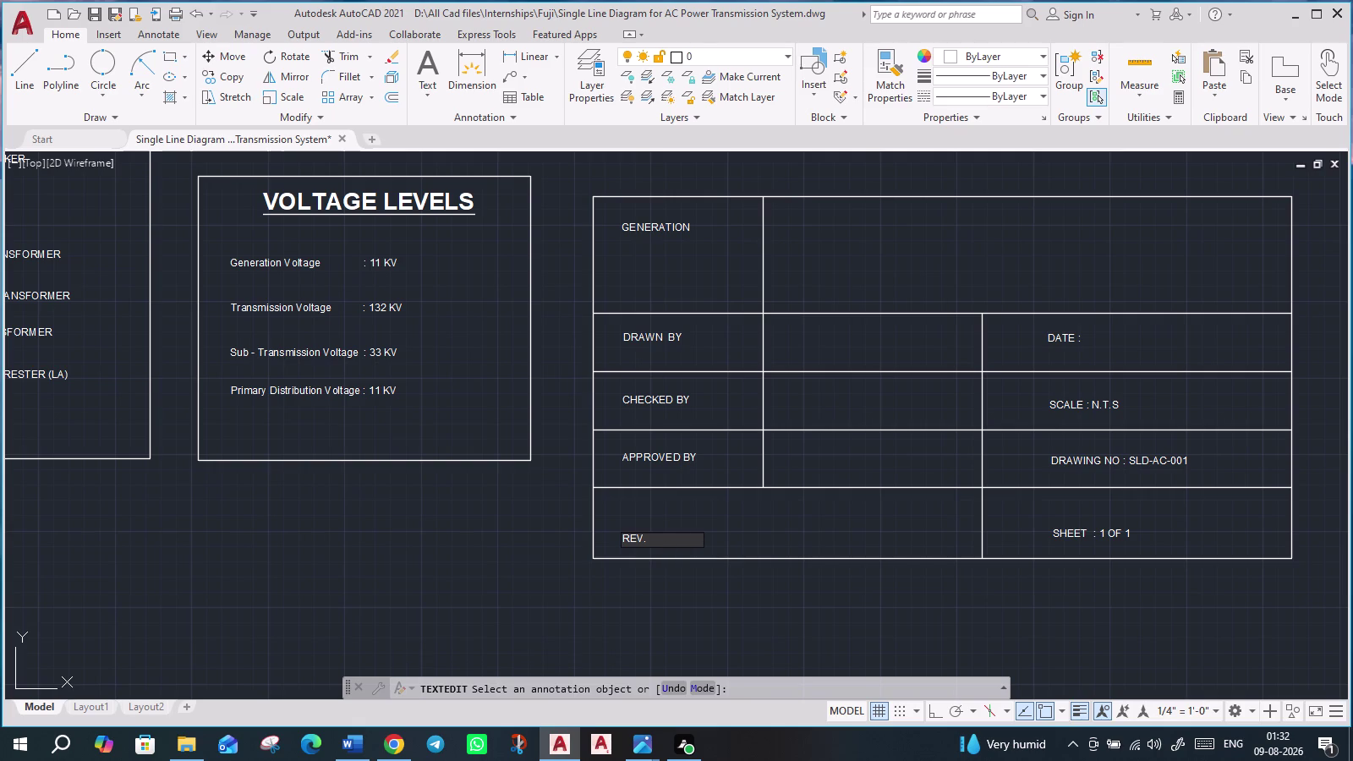
text(: 0)
text(0)
key(Return)
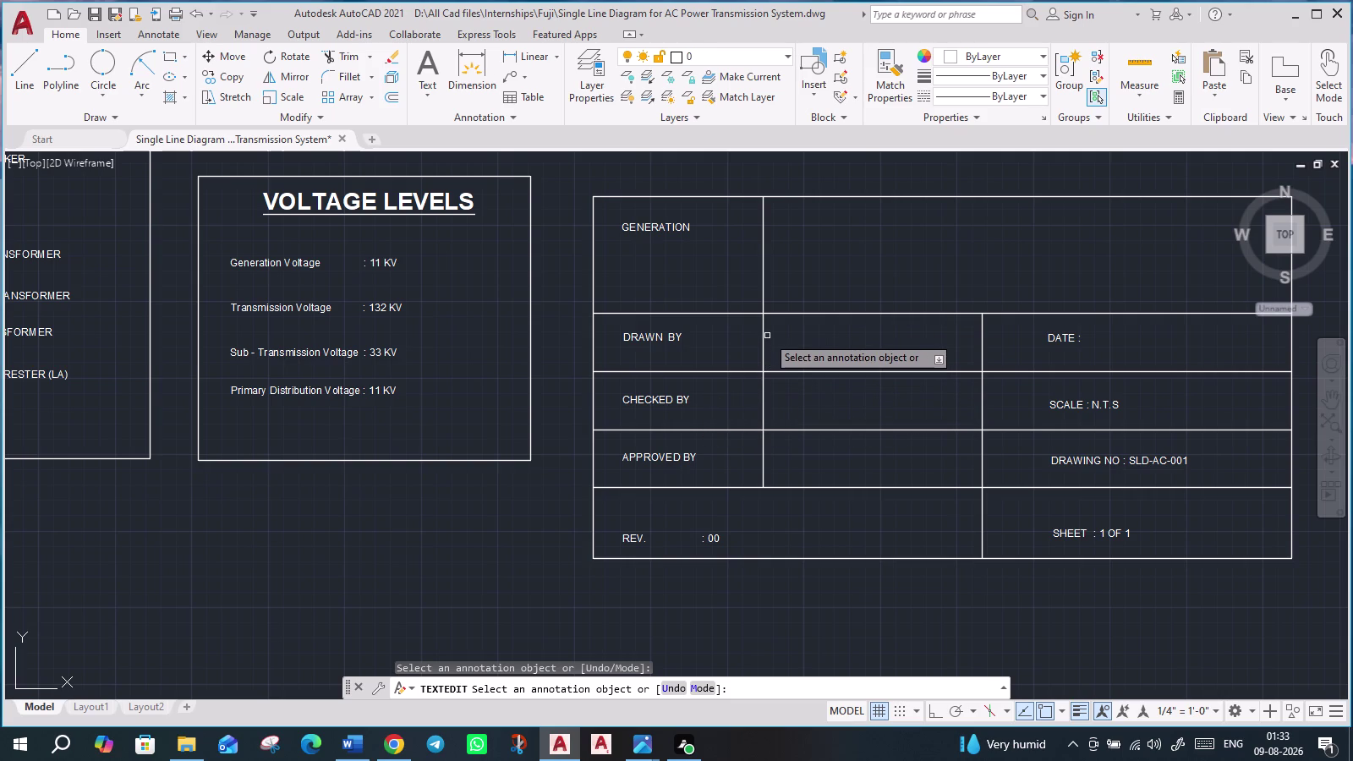
Copy the main title 'SINGLE LINE DIAGRAM FOR AC POWER TRANSMISSION SYSTEM' to the clipboard.
key(Escape)
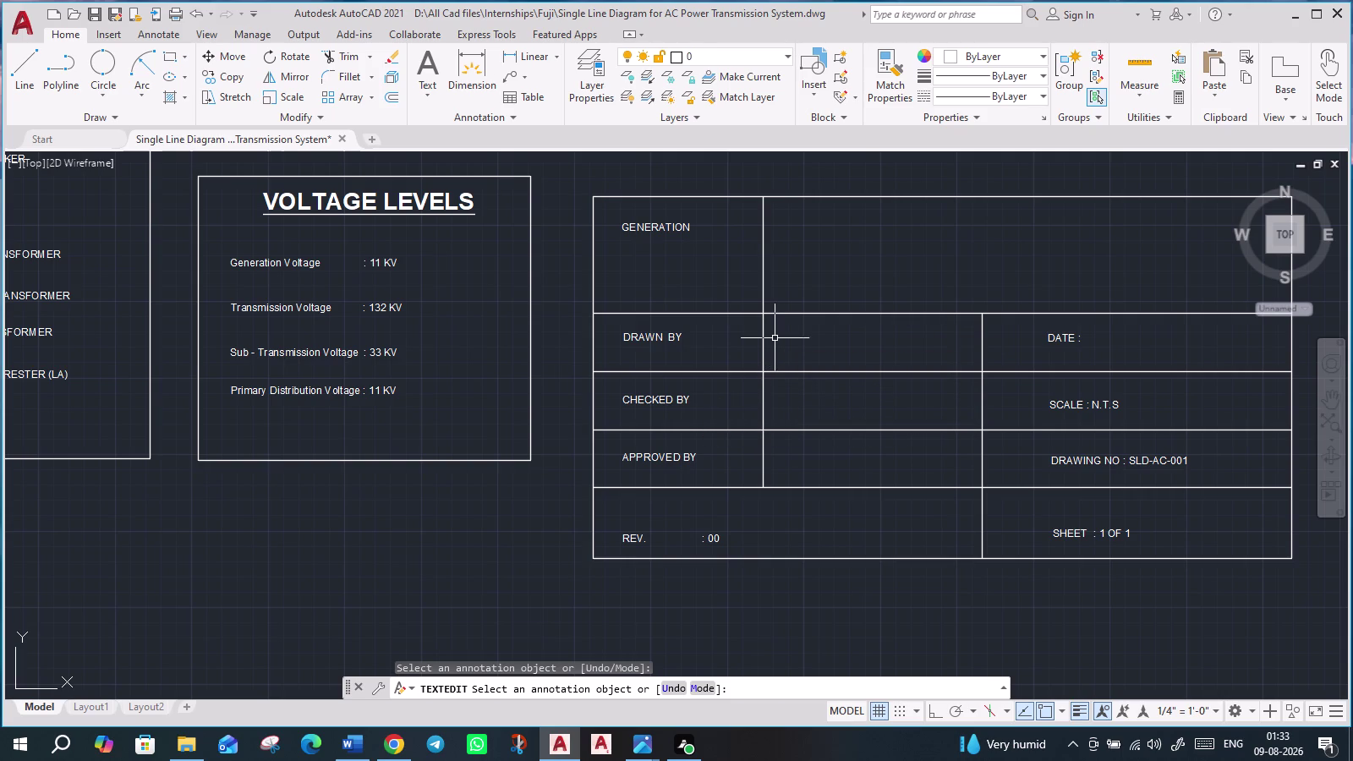
scroll(down, 3)
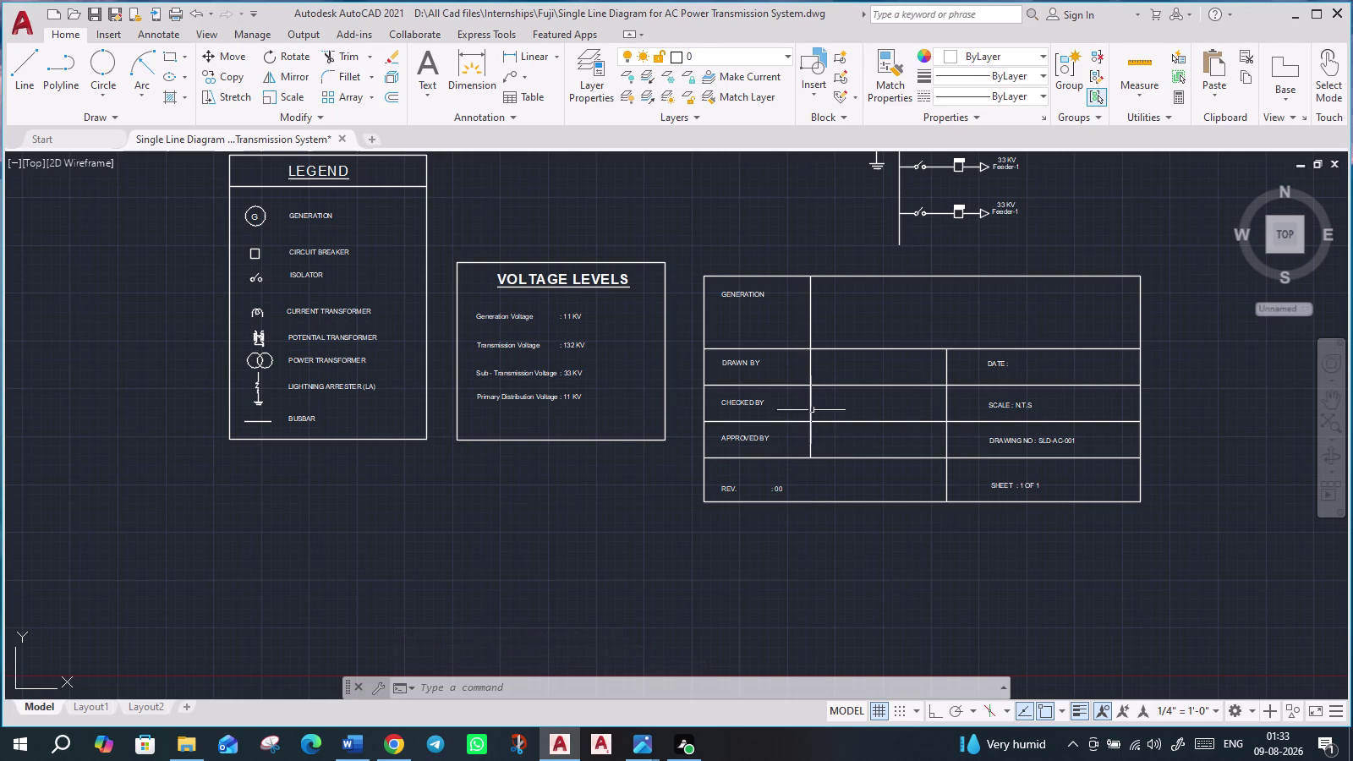
scroll(down, 3)
middle_drag(631, 380, 625, 536)
scroll(up, 3)
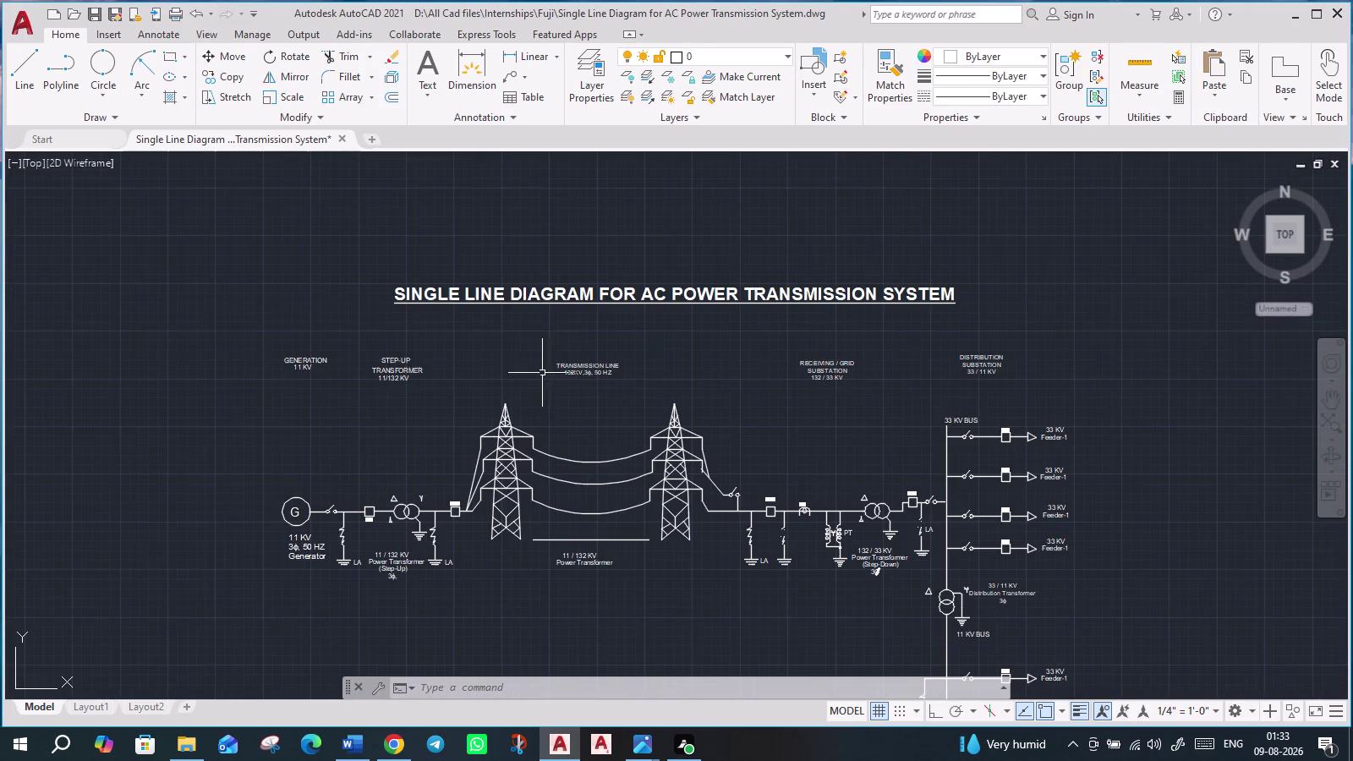
click(560, 292)
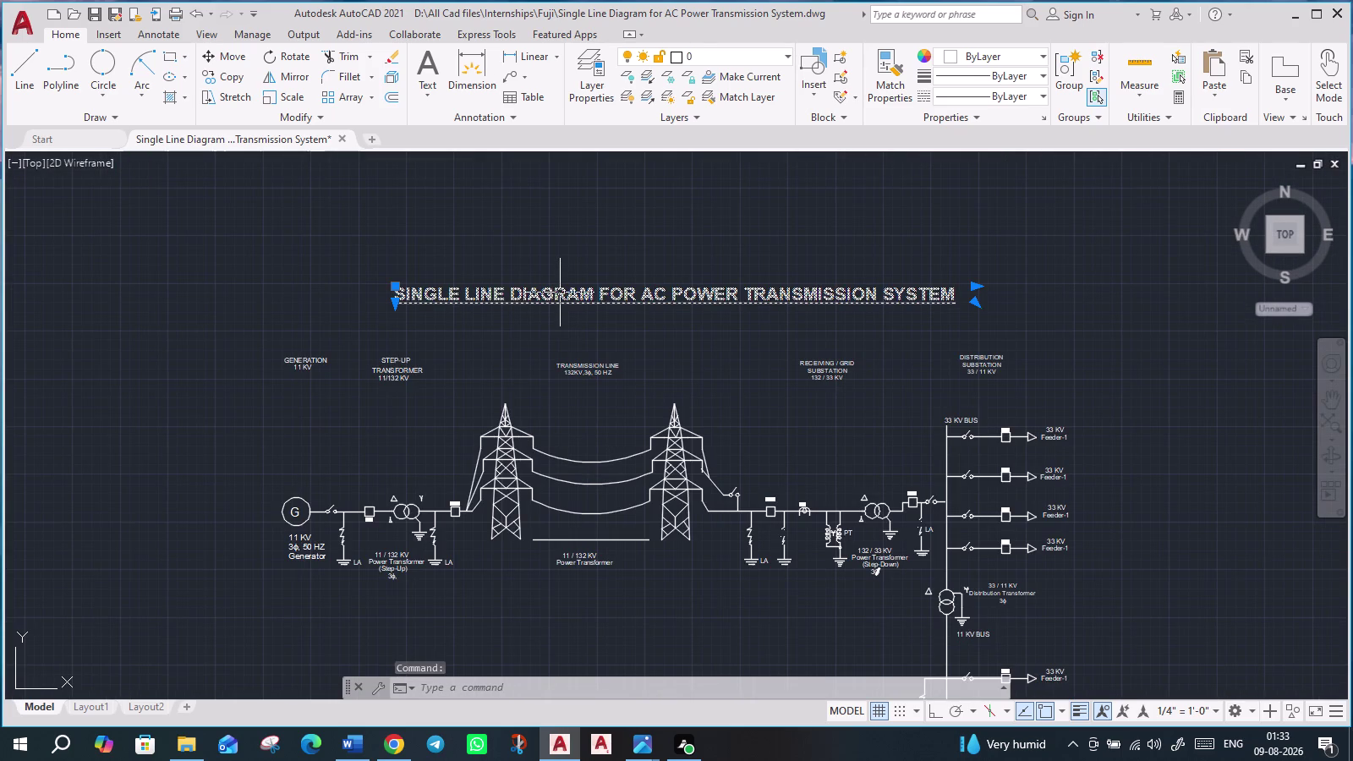
key(ctrl+c)
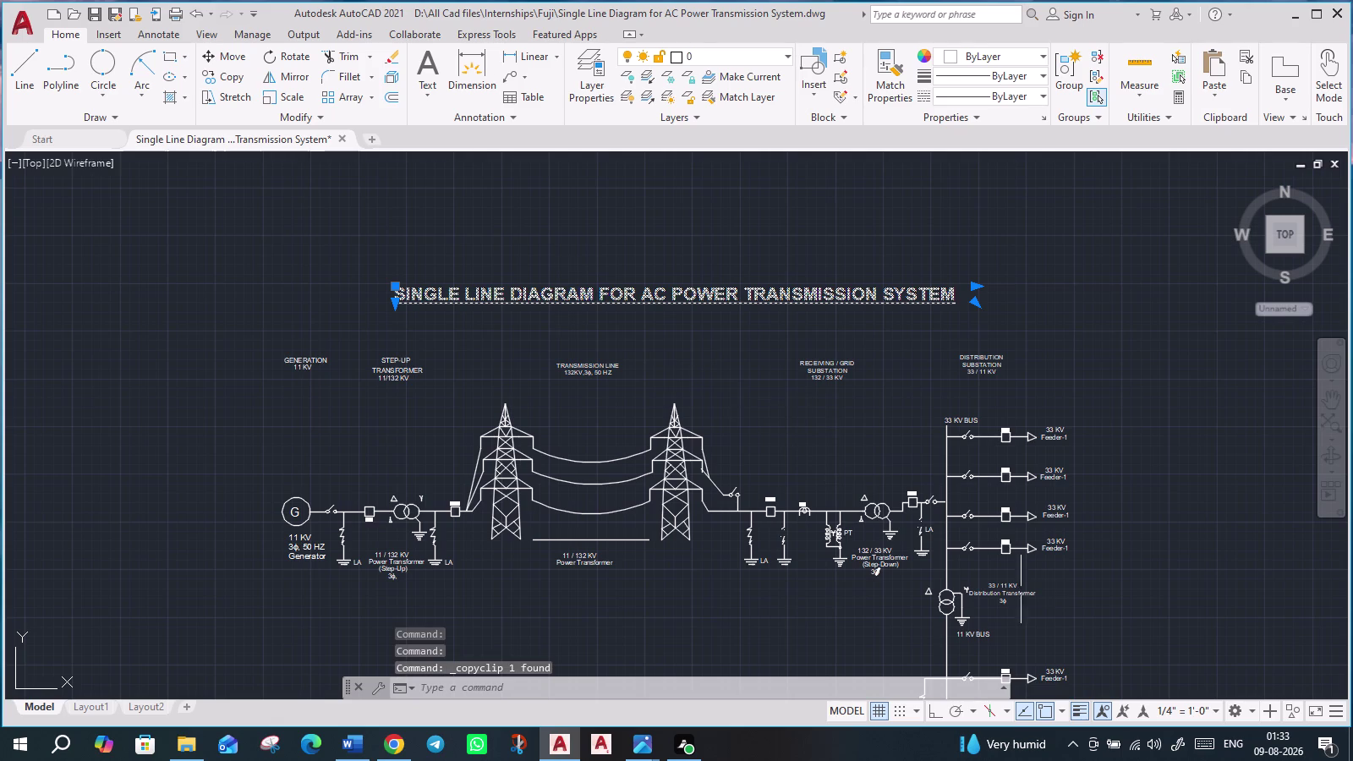
Paste the title copy into the title block's top cell beside GENERATION.
middle_drag(1104, 595, 890, 311)
scroll(up, 3)
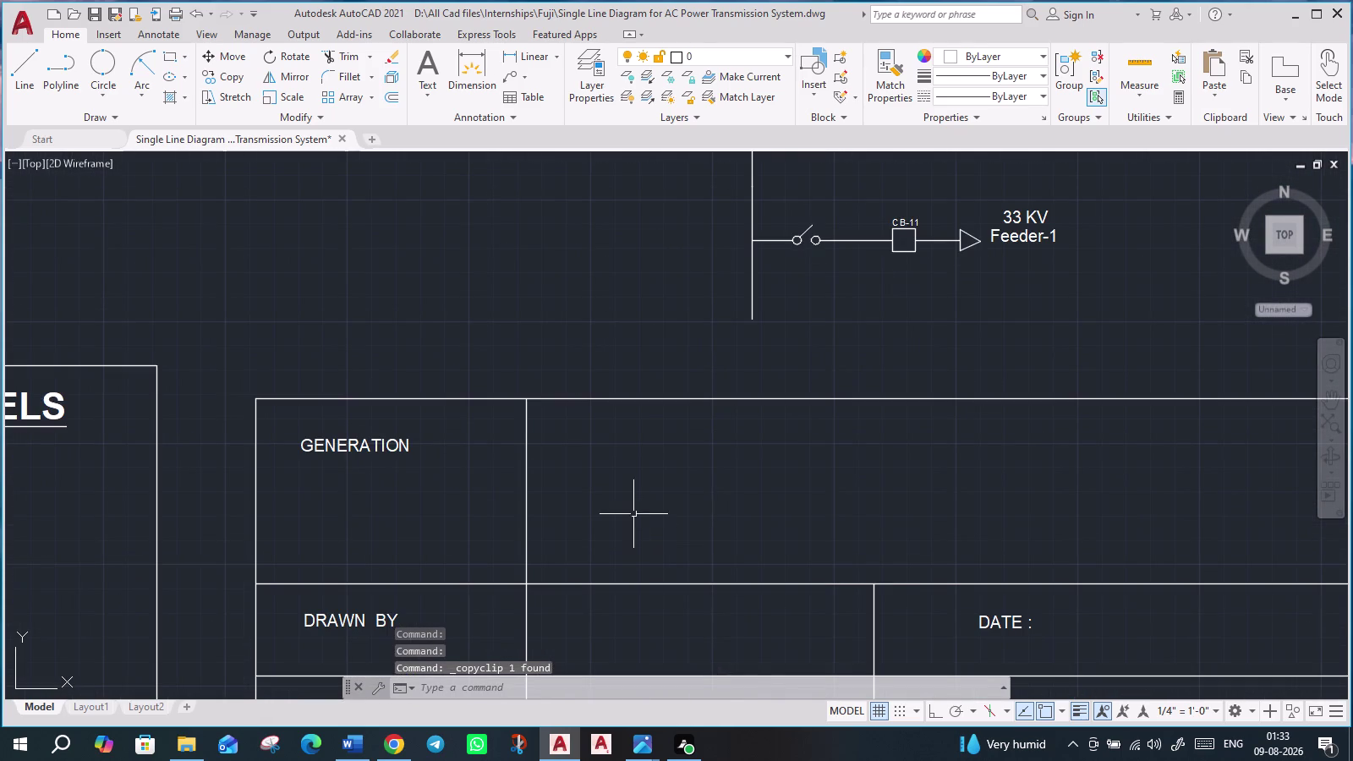
key(ctrl+v)
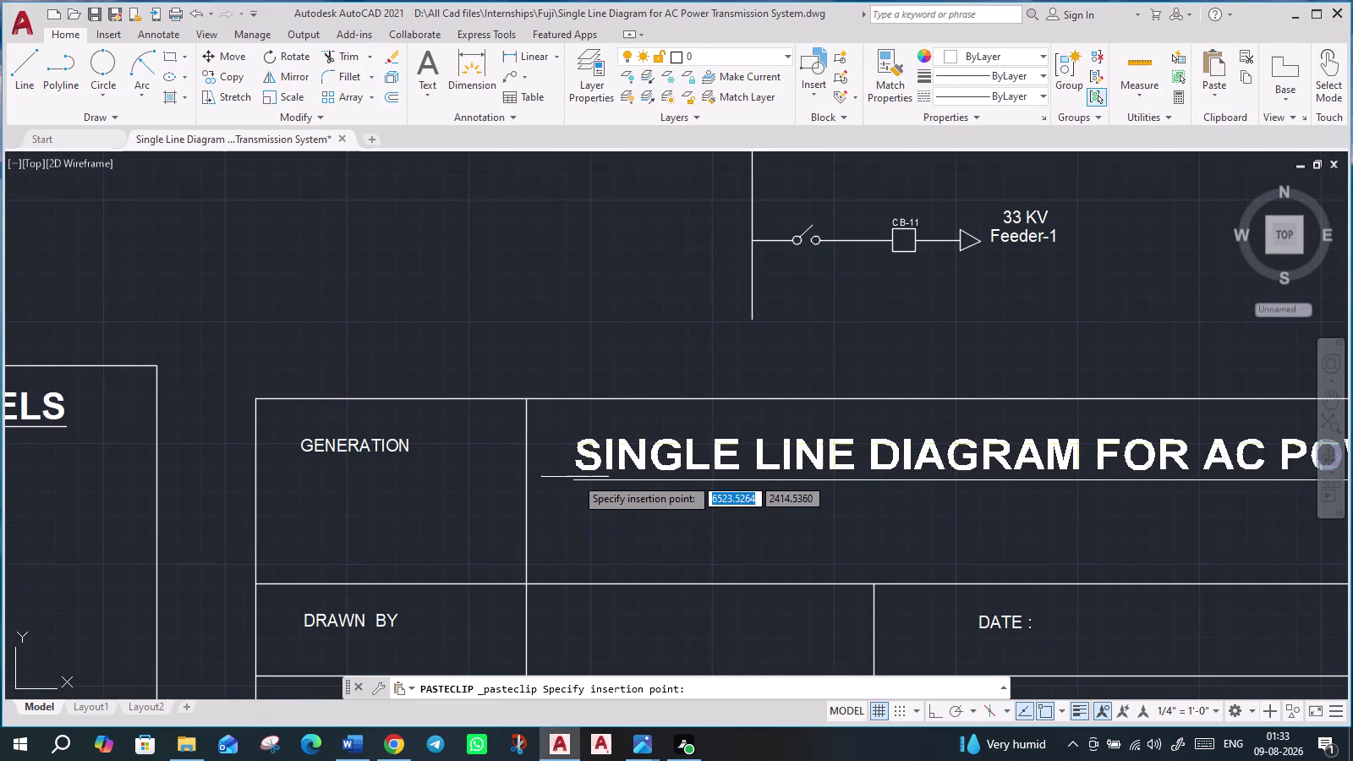
scroll(down, 3)
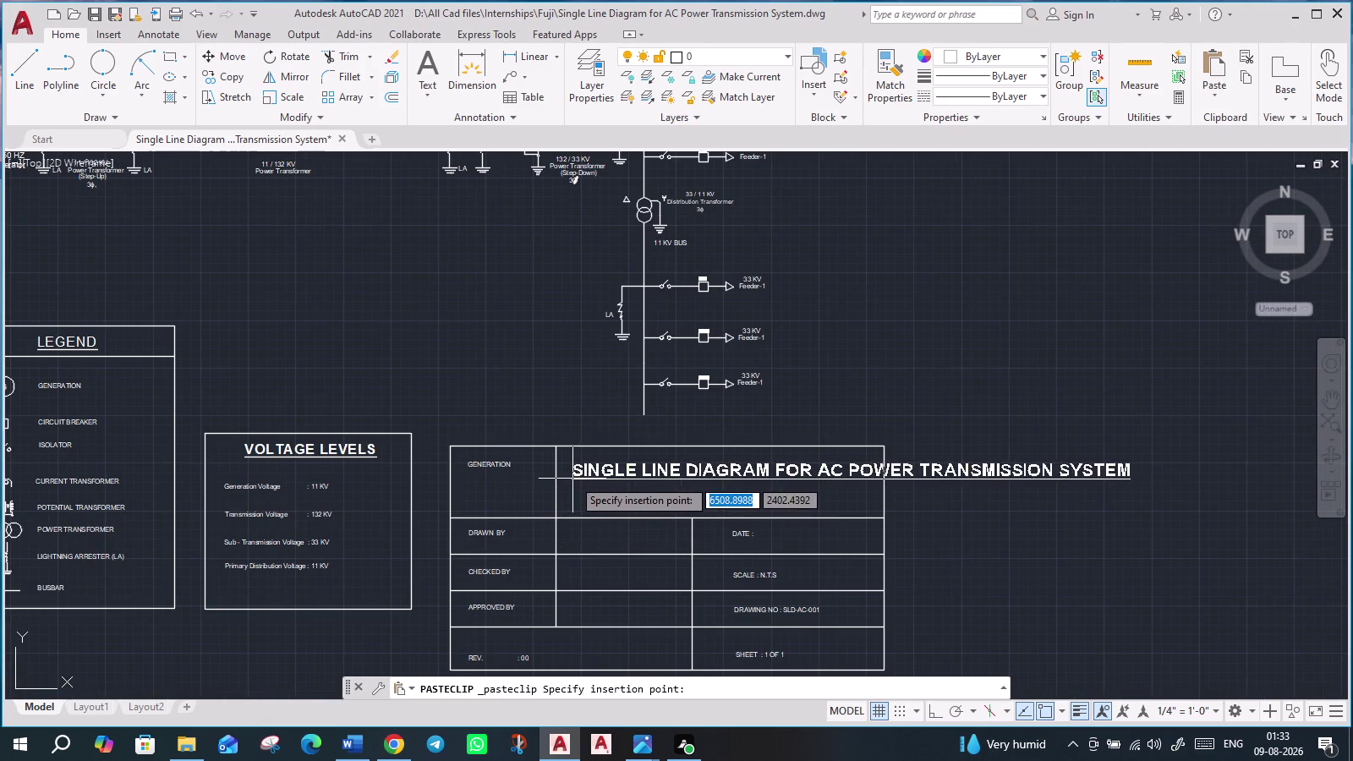
click(569, 483)
click(610, 475)
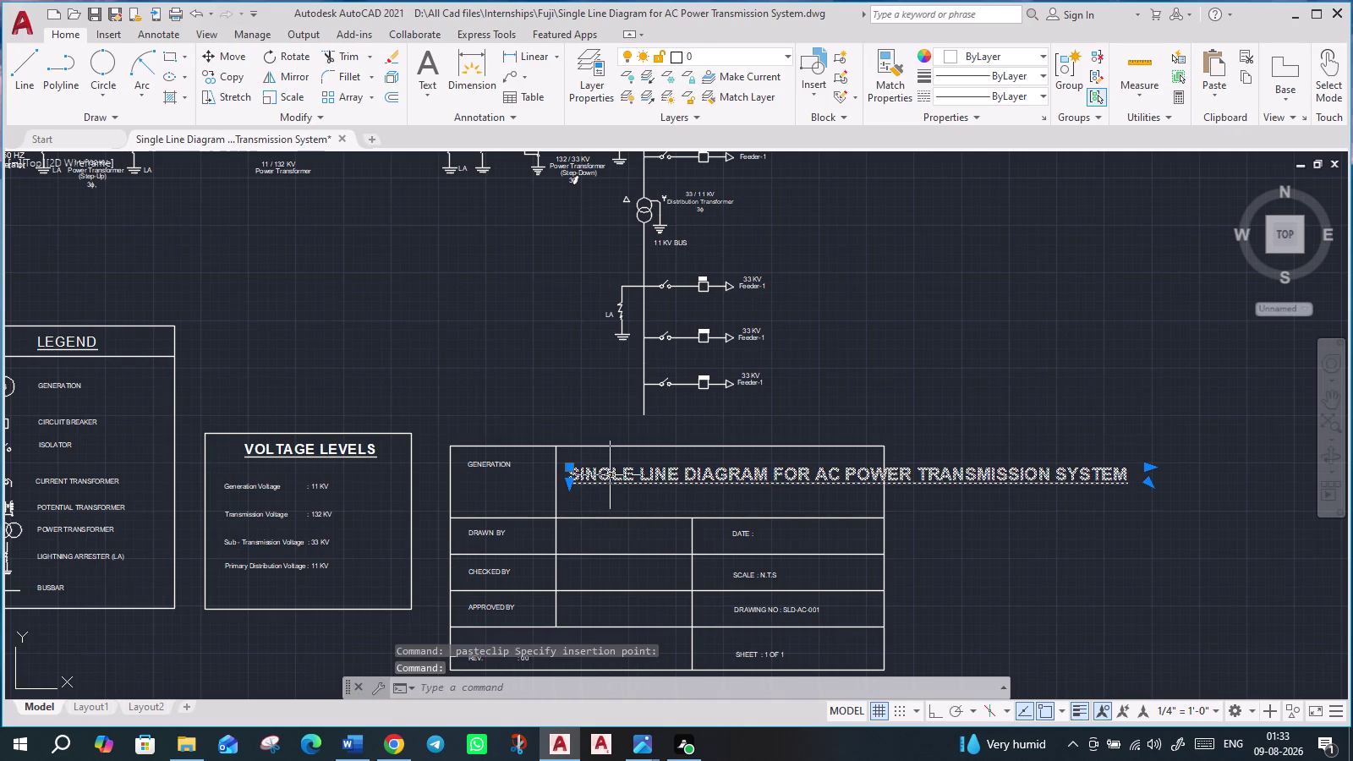
double_click(605, 470)
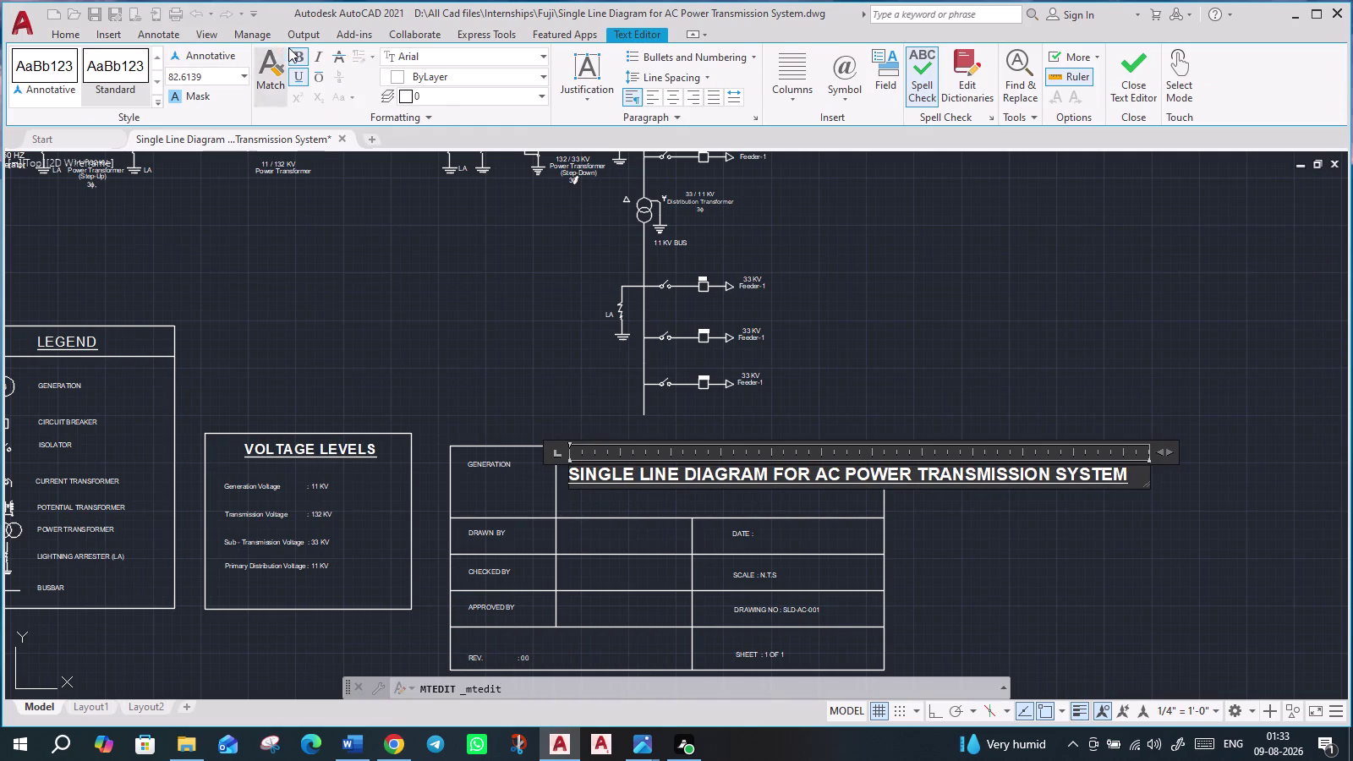
Remove bold and underline from the pasted title and set its height to 30.5022.
click(301, 60)
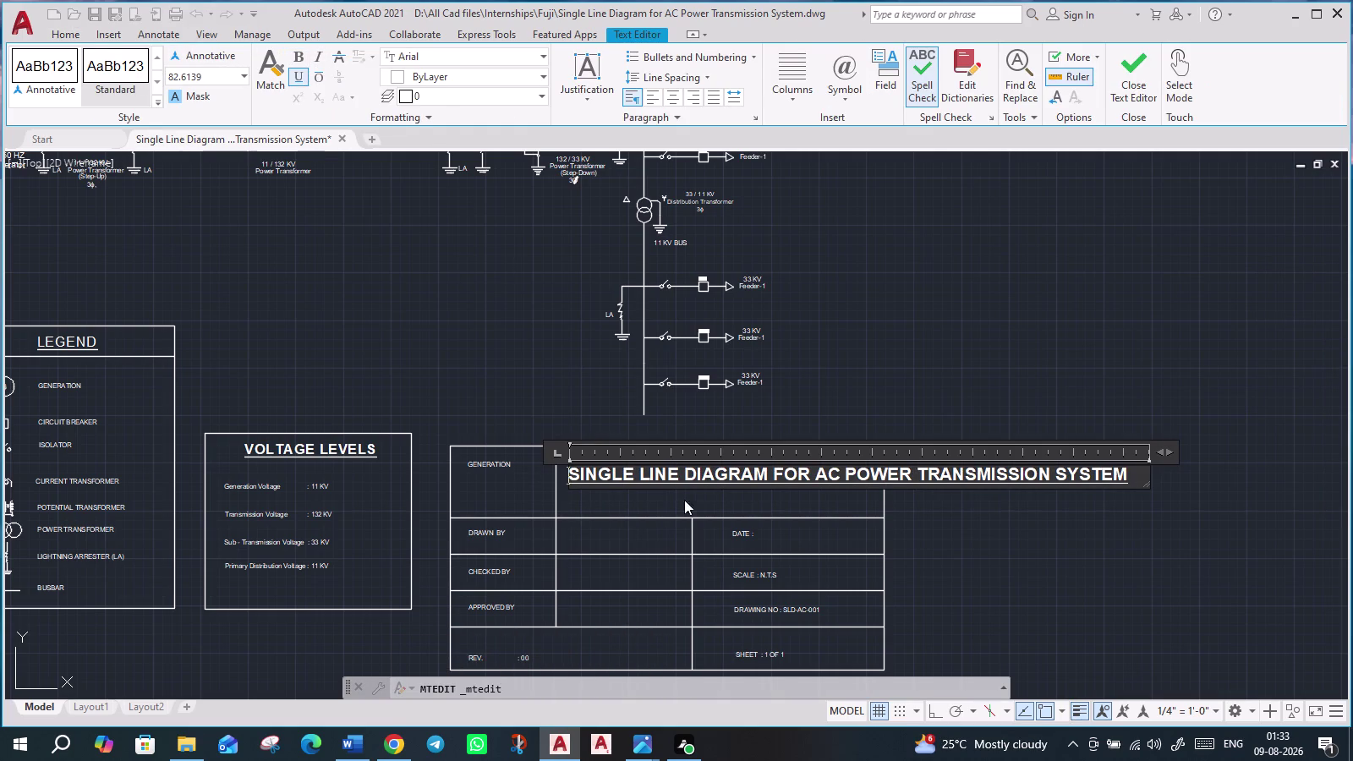
drag(1135, 471, 547, 455)
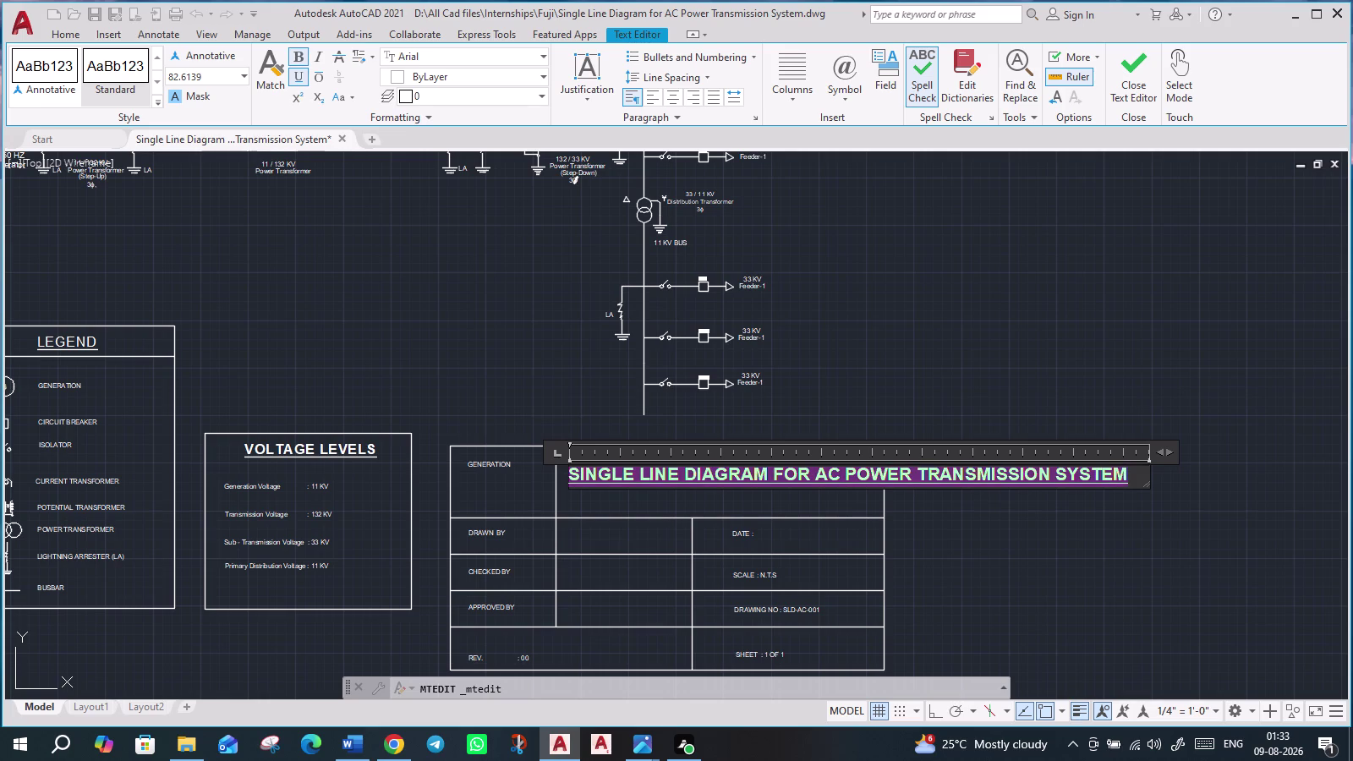
drag(547, 455, 560, 468)
click(298, 58)
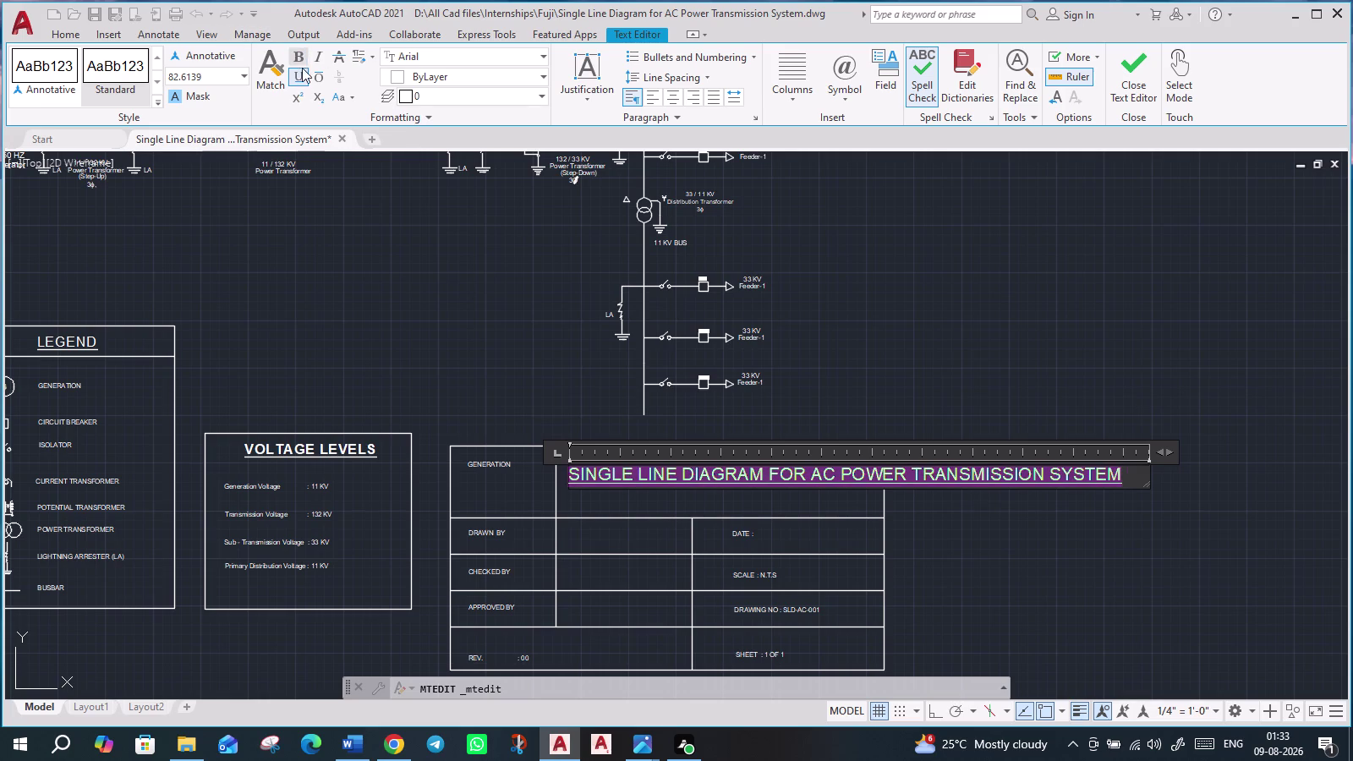
click(299, 81)
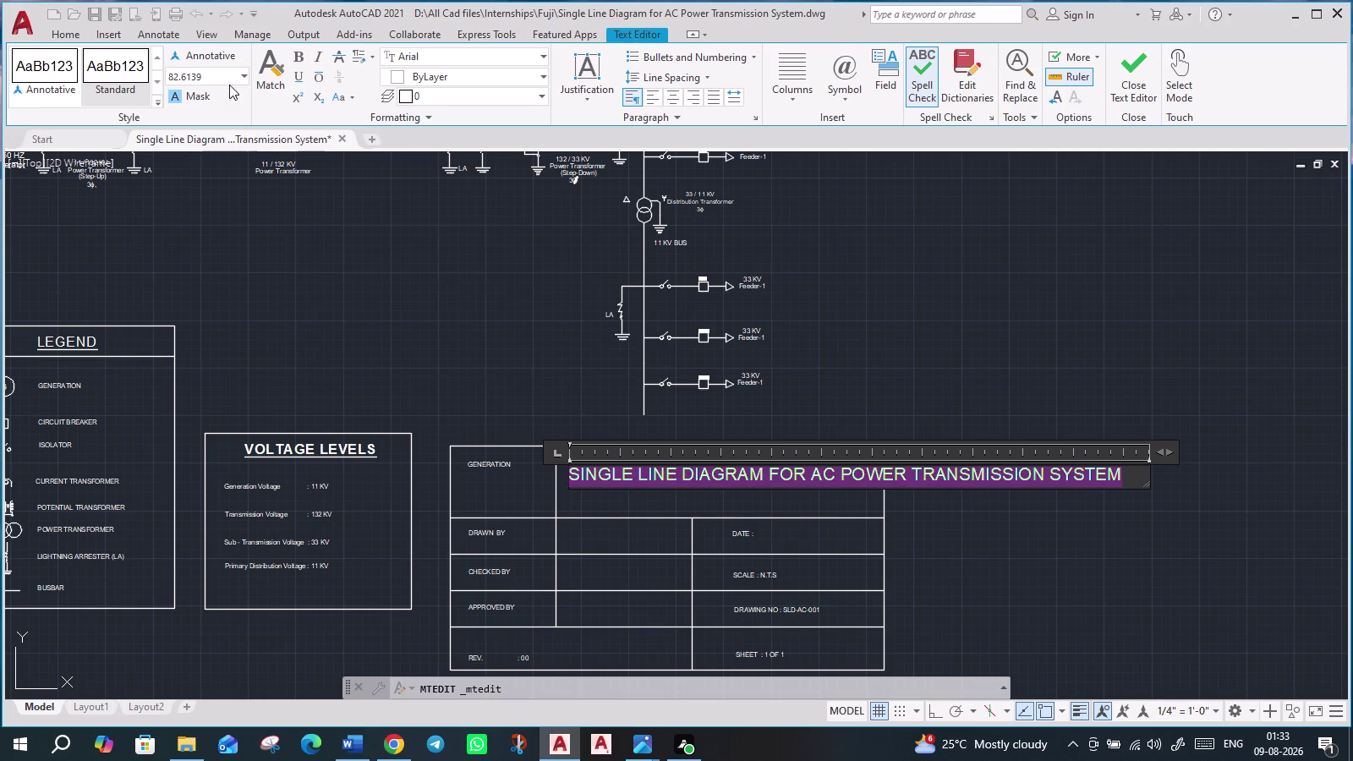
click(244, 78)
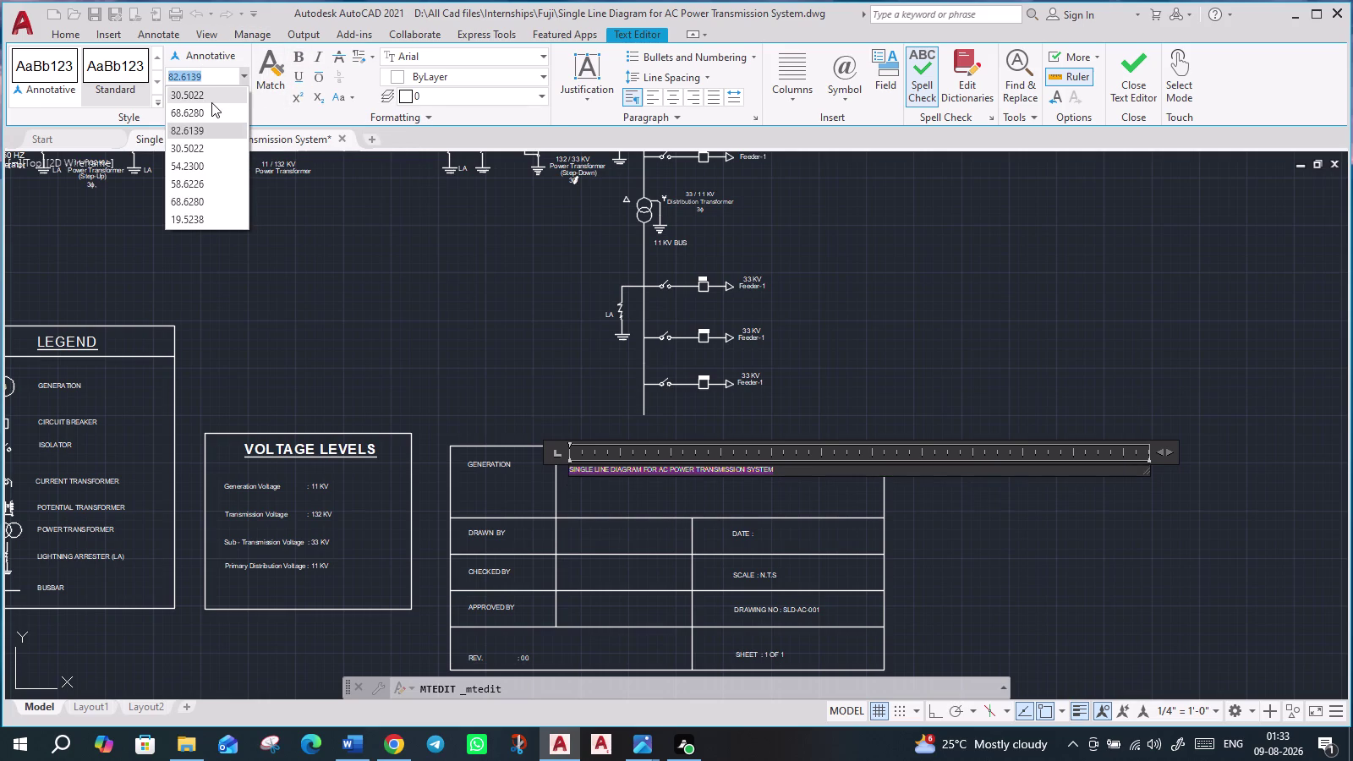
click(212, 103)
Add two blank lines below the title and close the text editor.
scroll(up, 3)
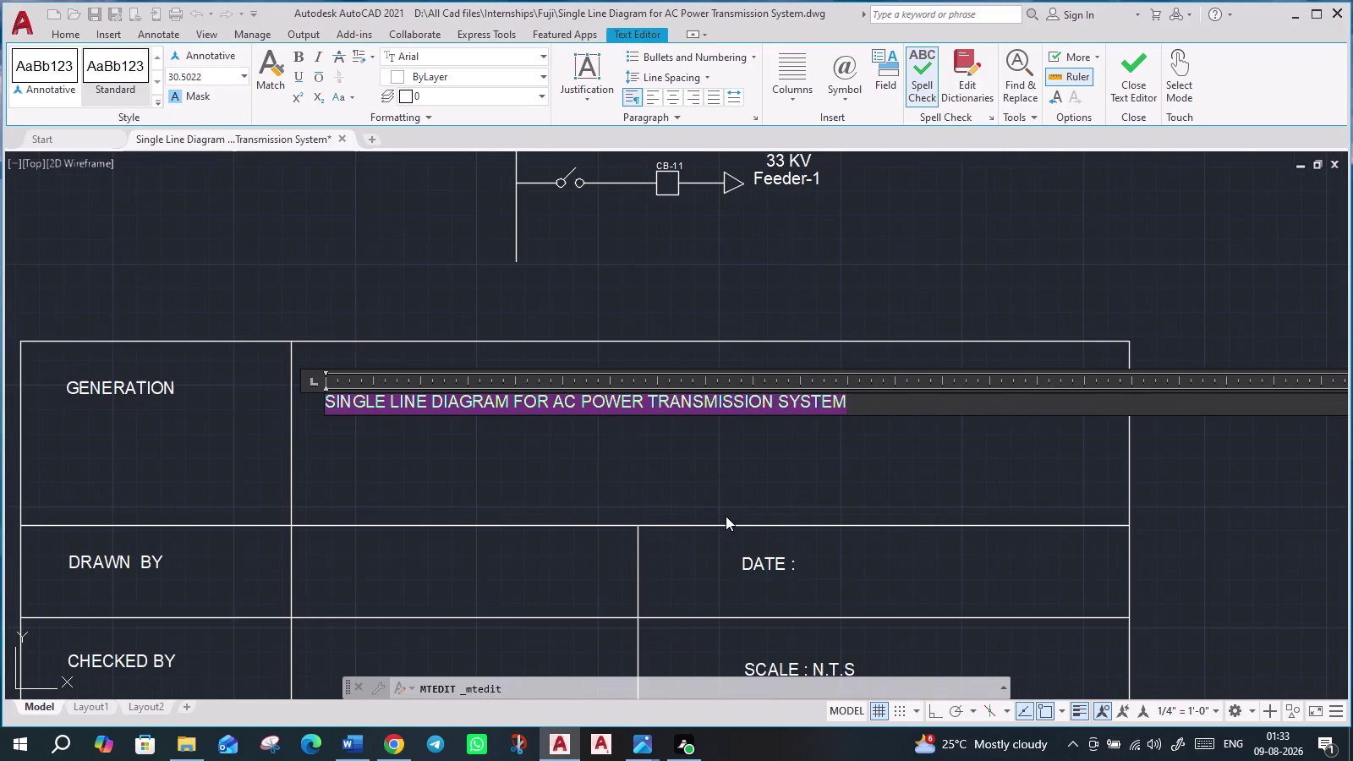
click(859, 407)
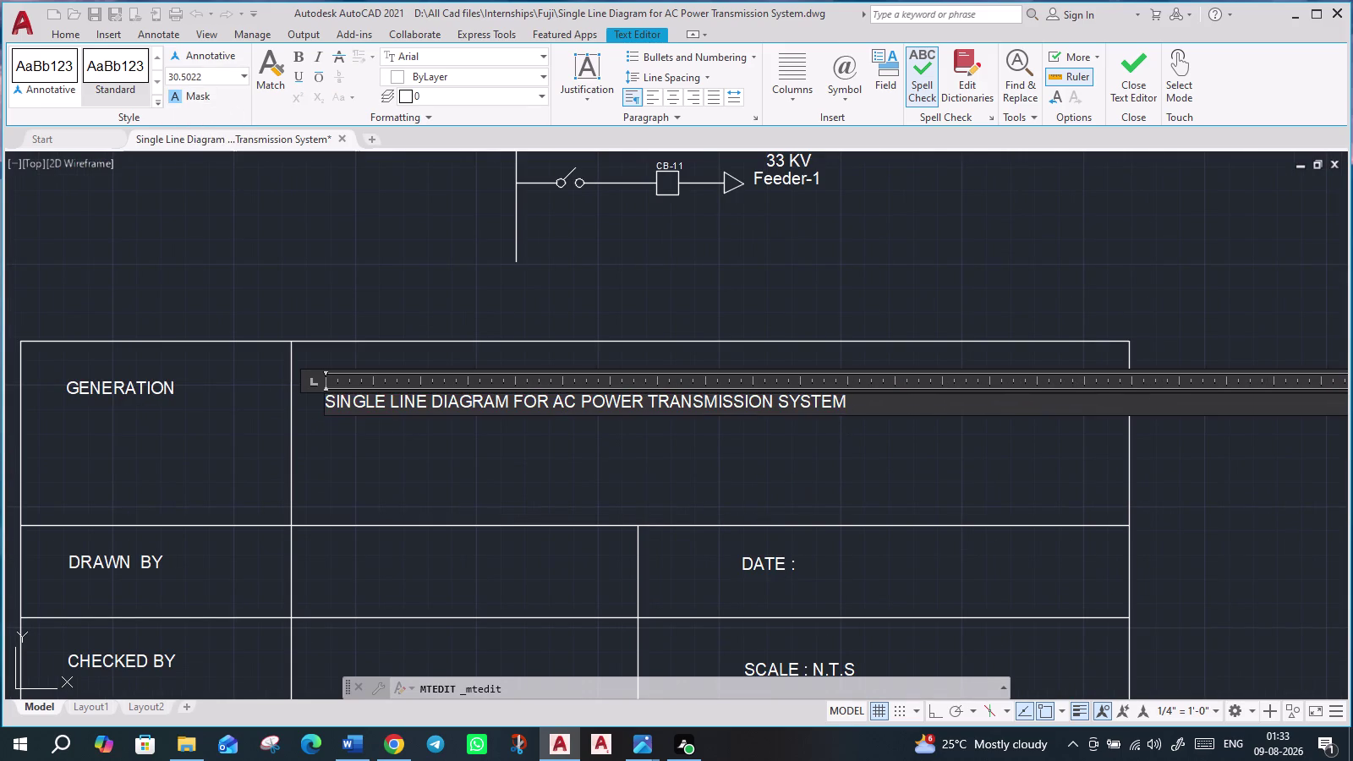
key(Return)
key(Return)
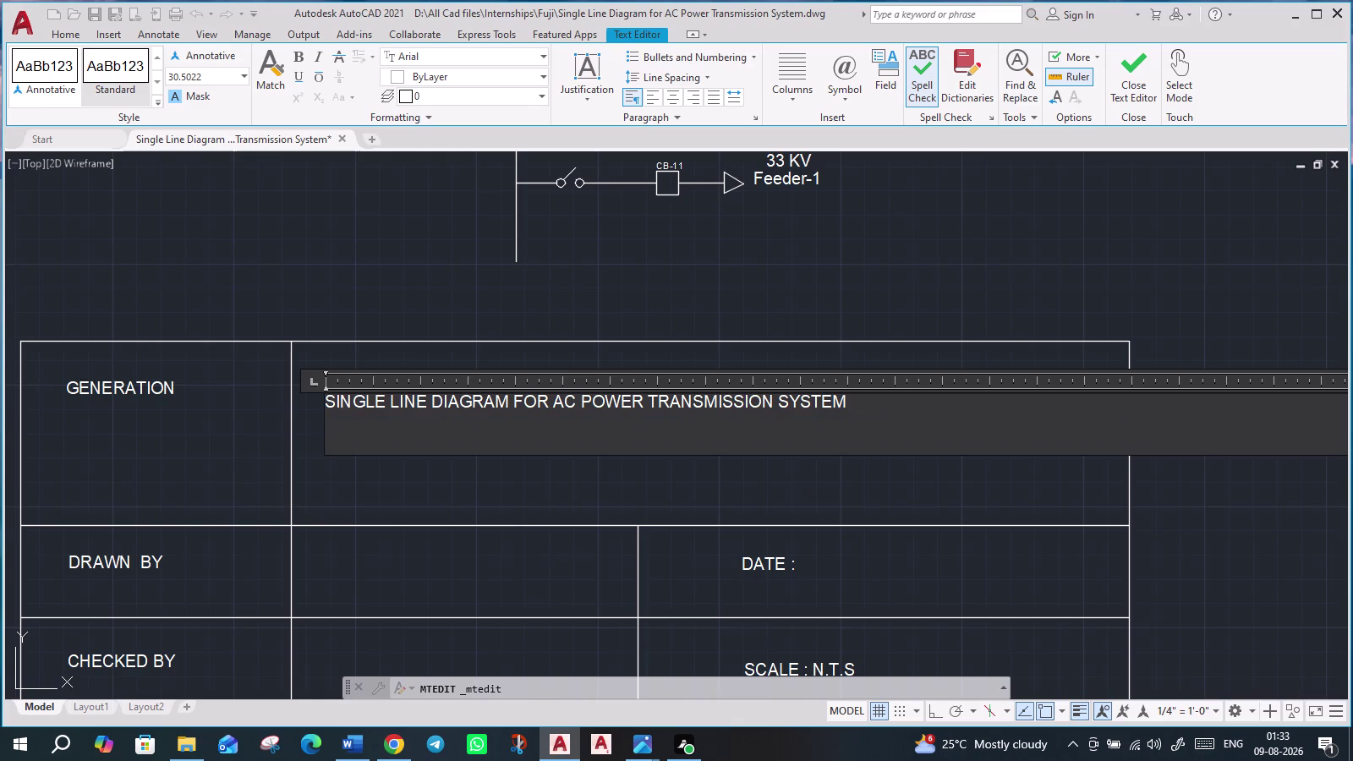
click(1136, 83)
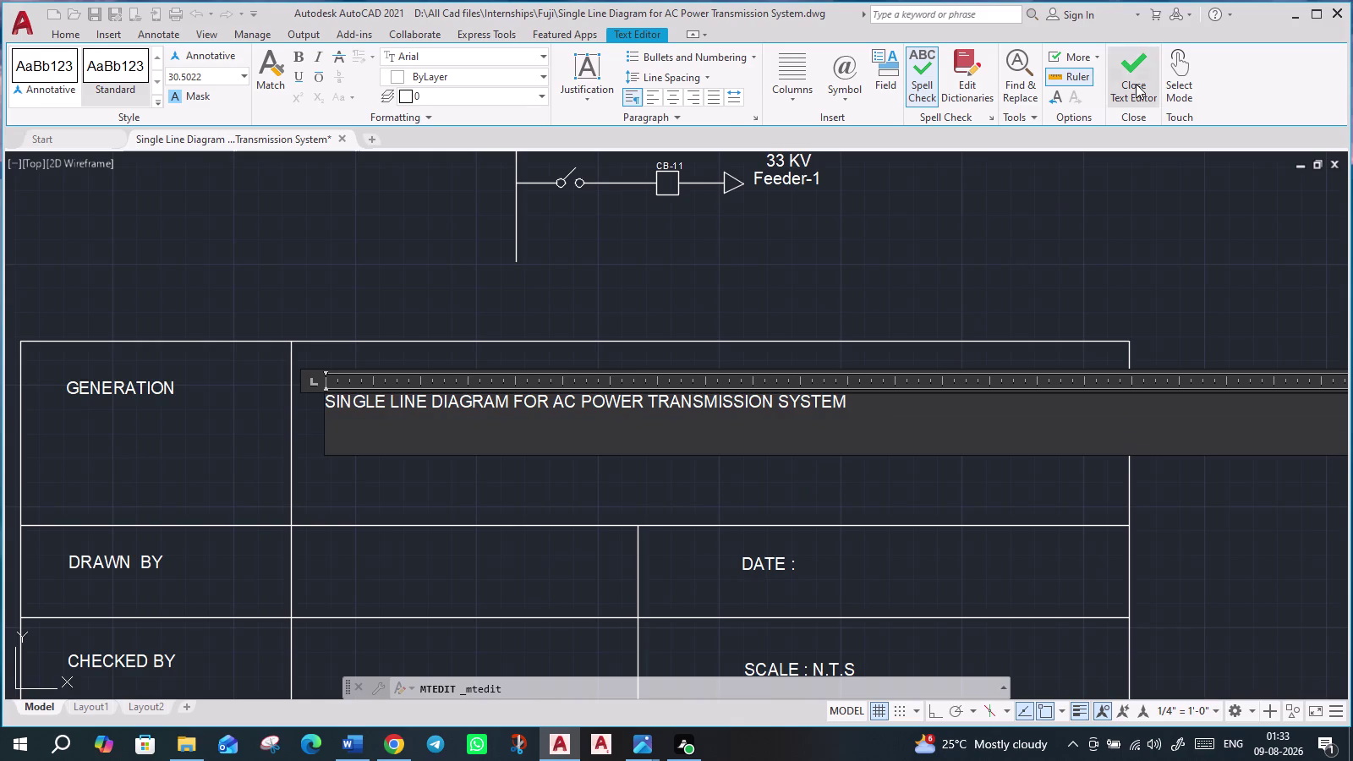
scroll(down, 3)
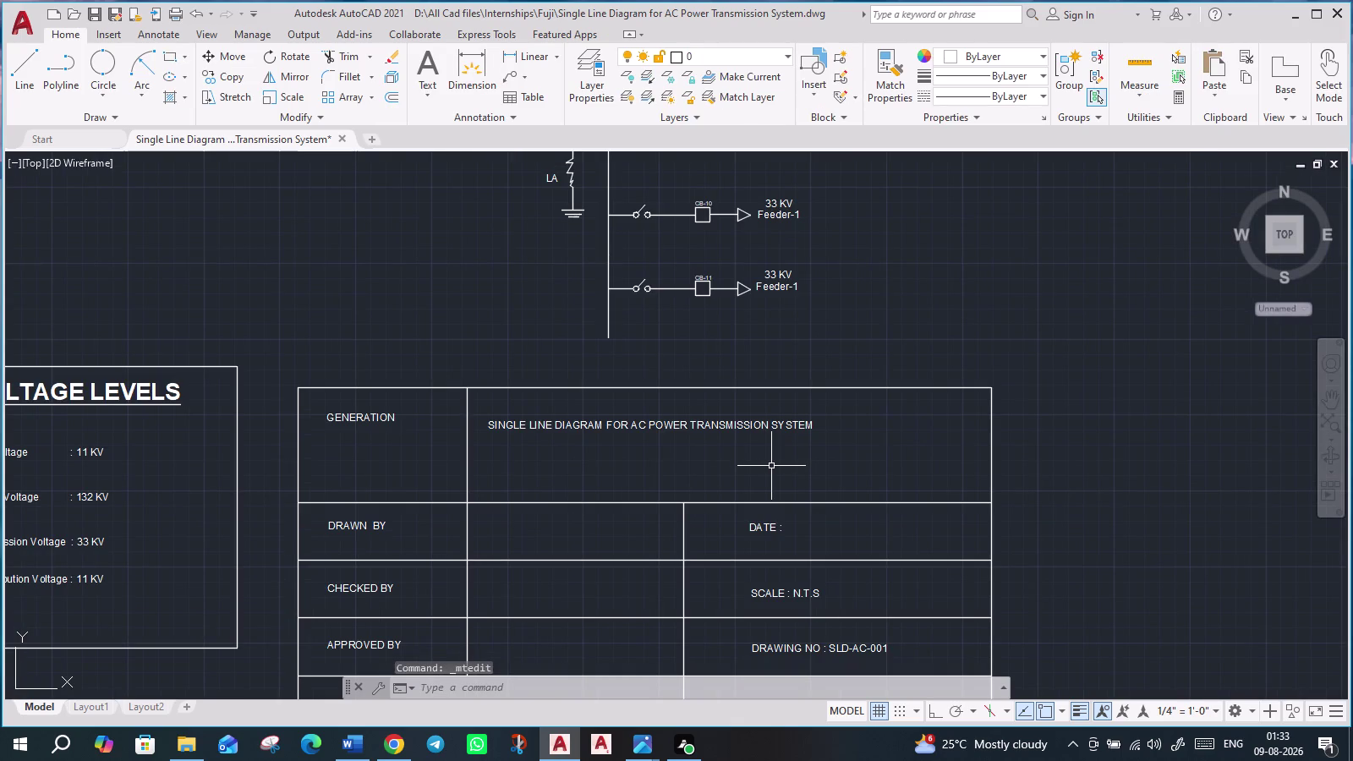
Break the title after FOR into two lines and centre-align both lines.
scroll(up, 3)
click(631, 428)
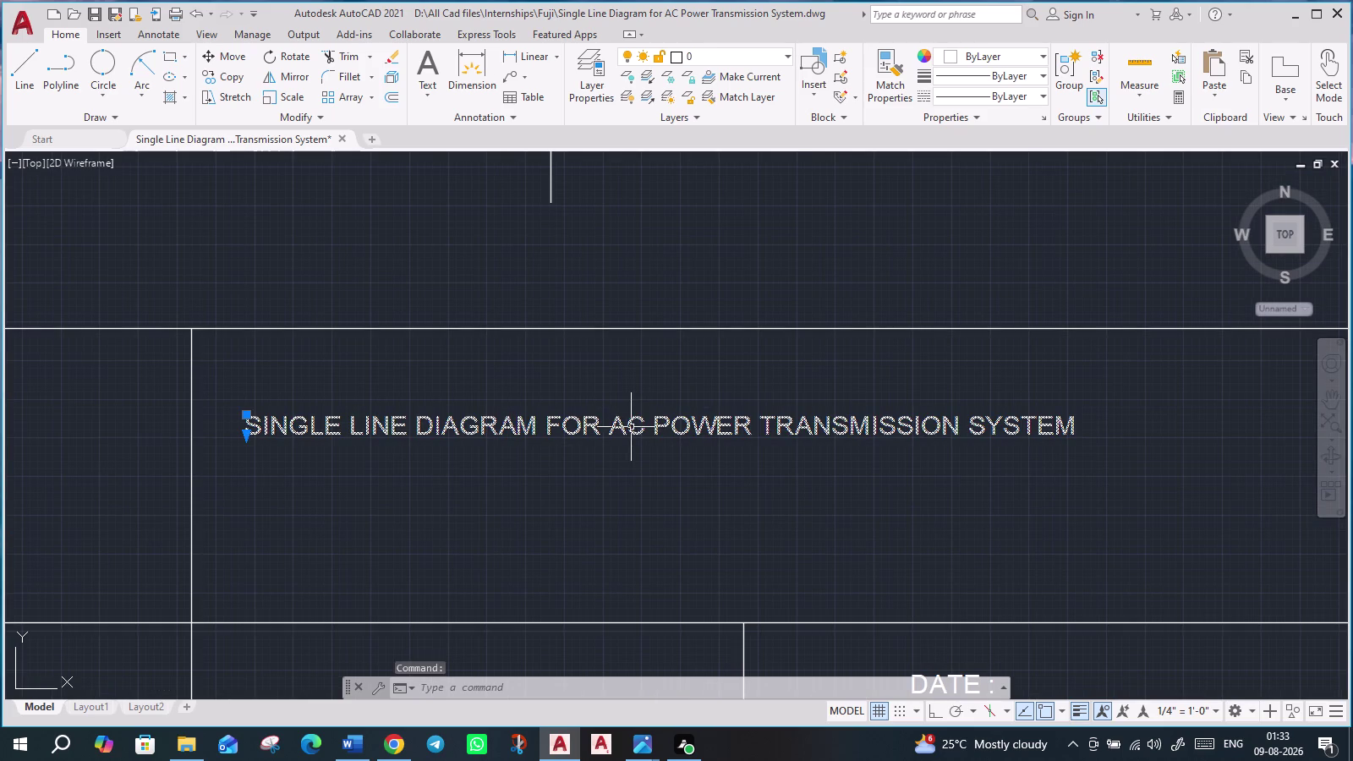
double_click(631, 427)
click(605, 427)
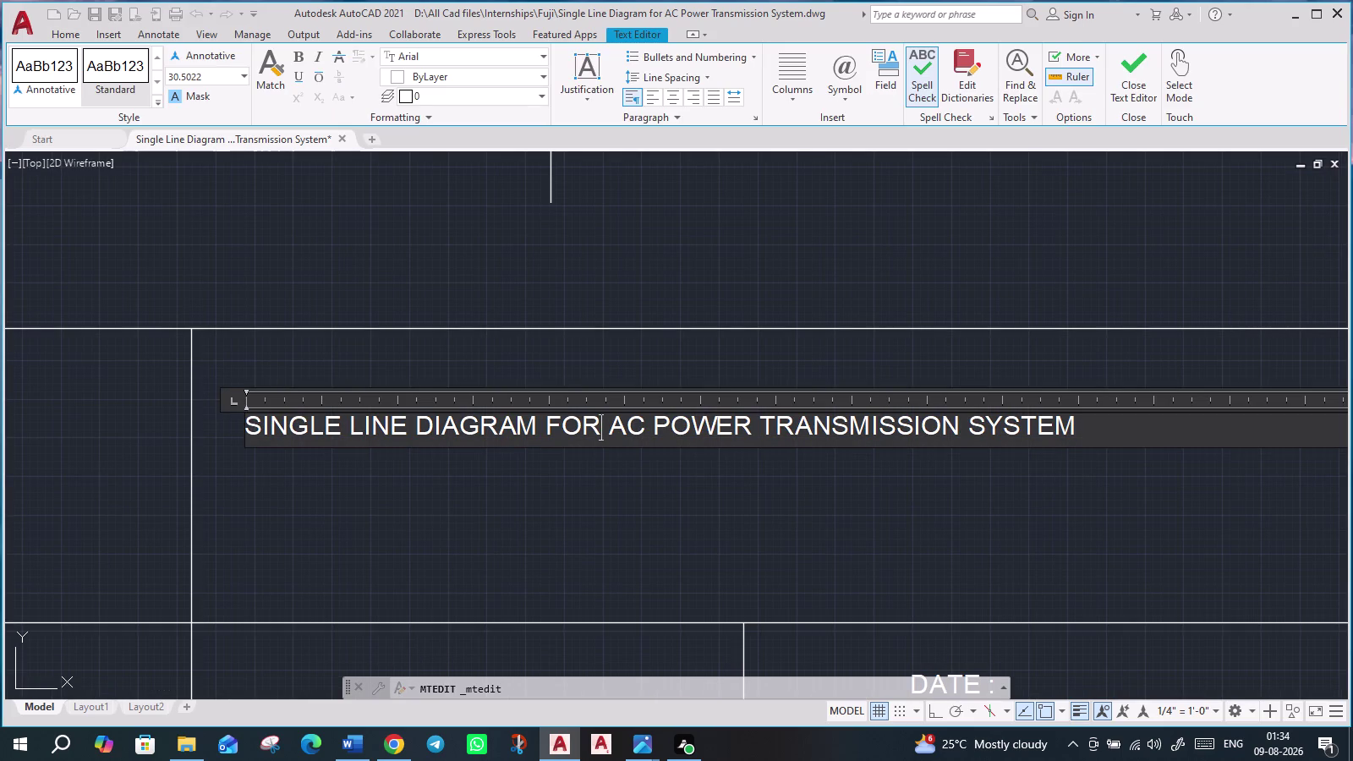
key(Return)
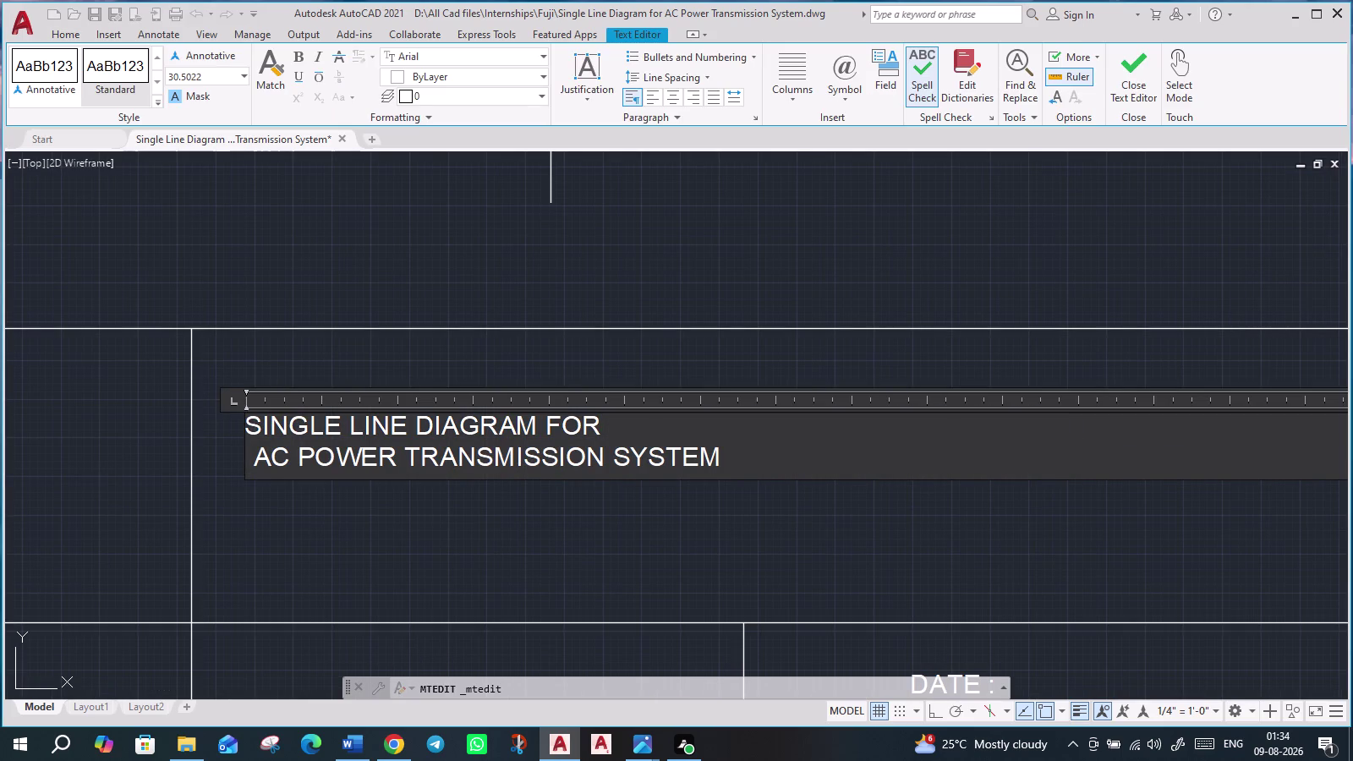
key(Right)
key(BackSpace)
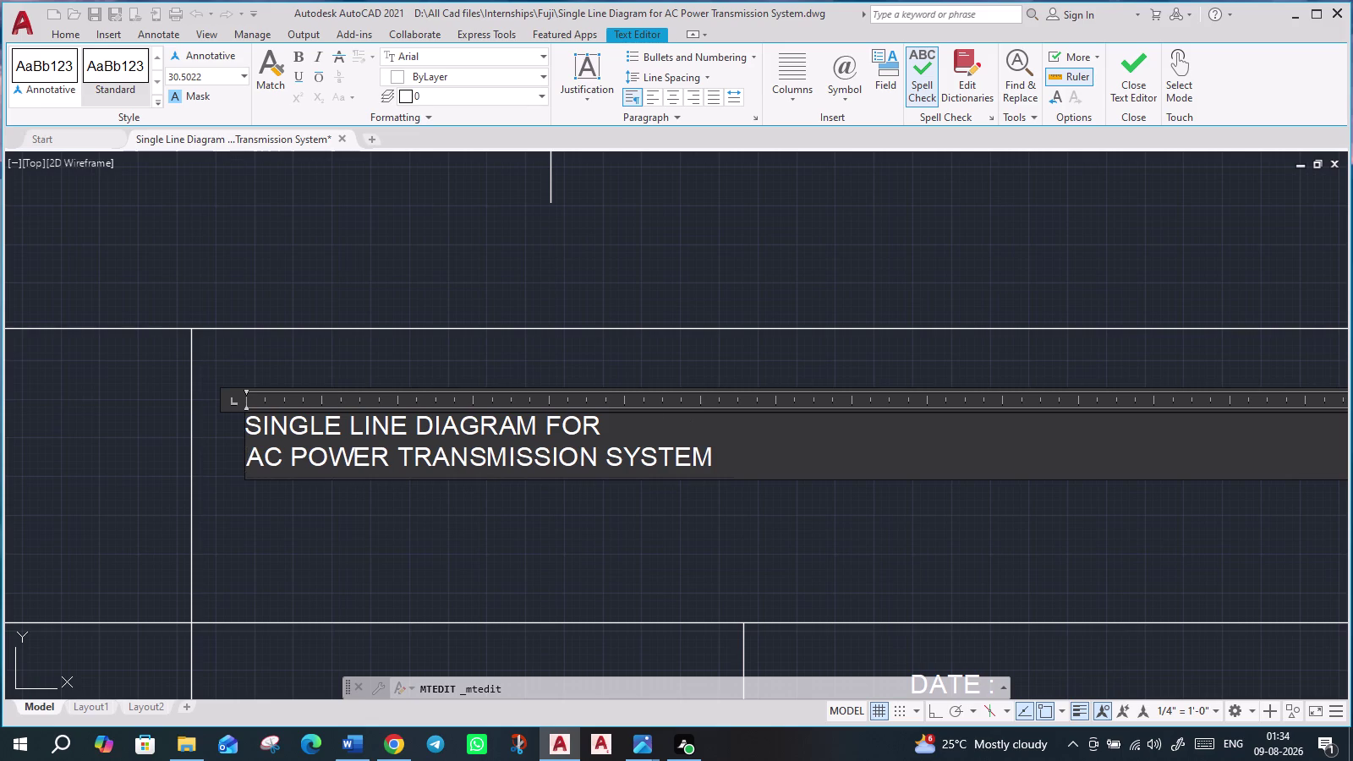
drag(739, 457, 360, 441)
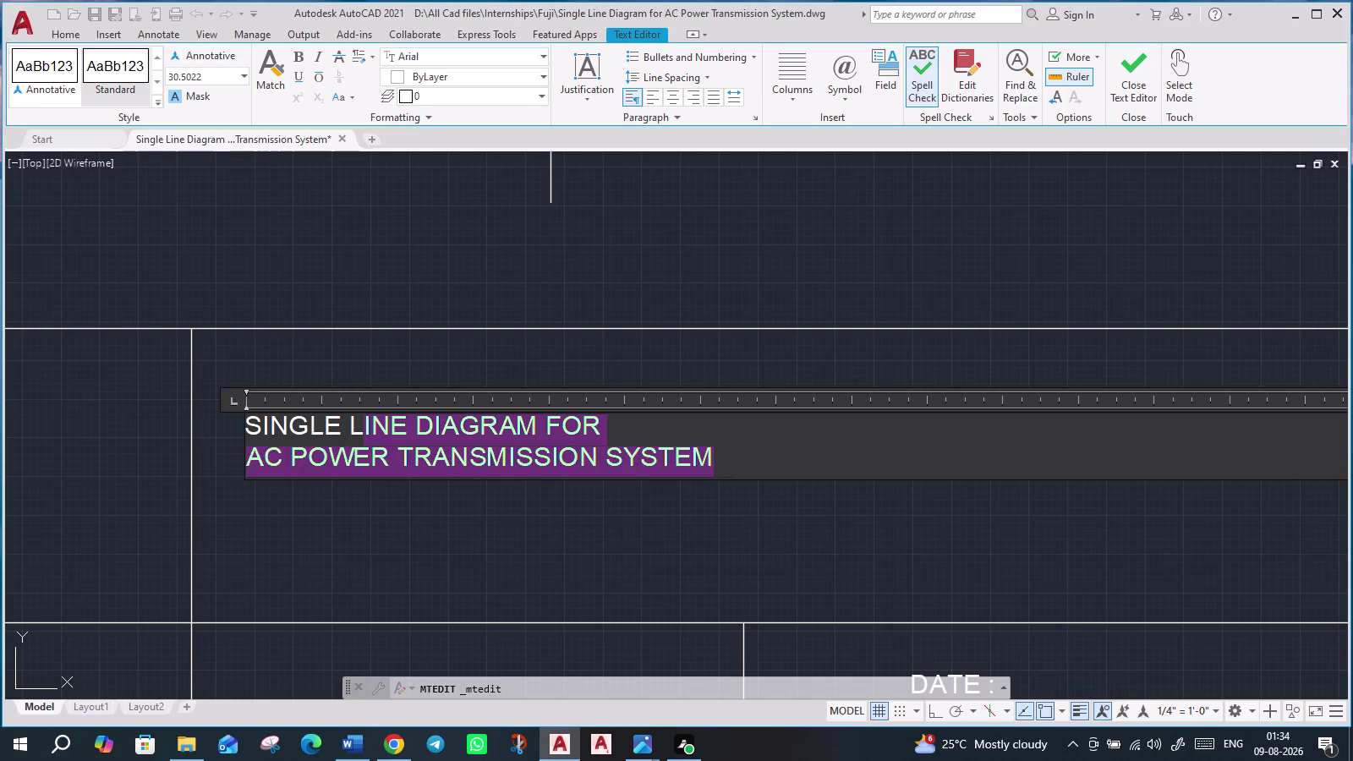
click(251, 420)
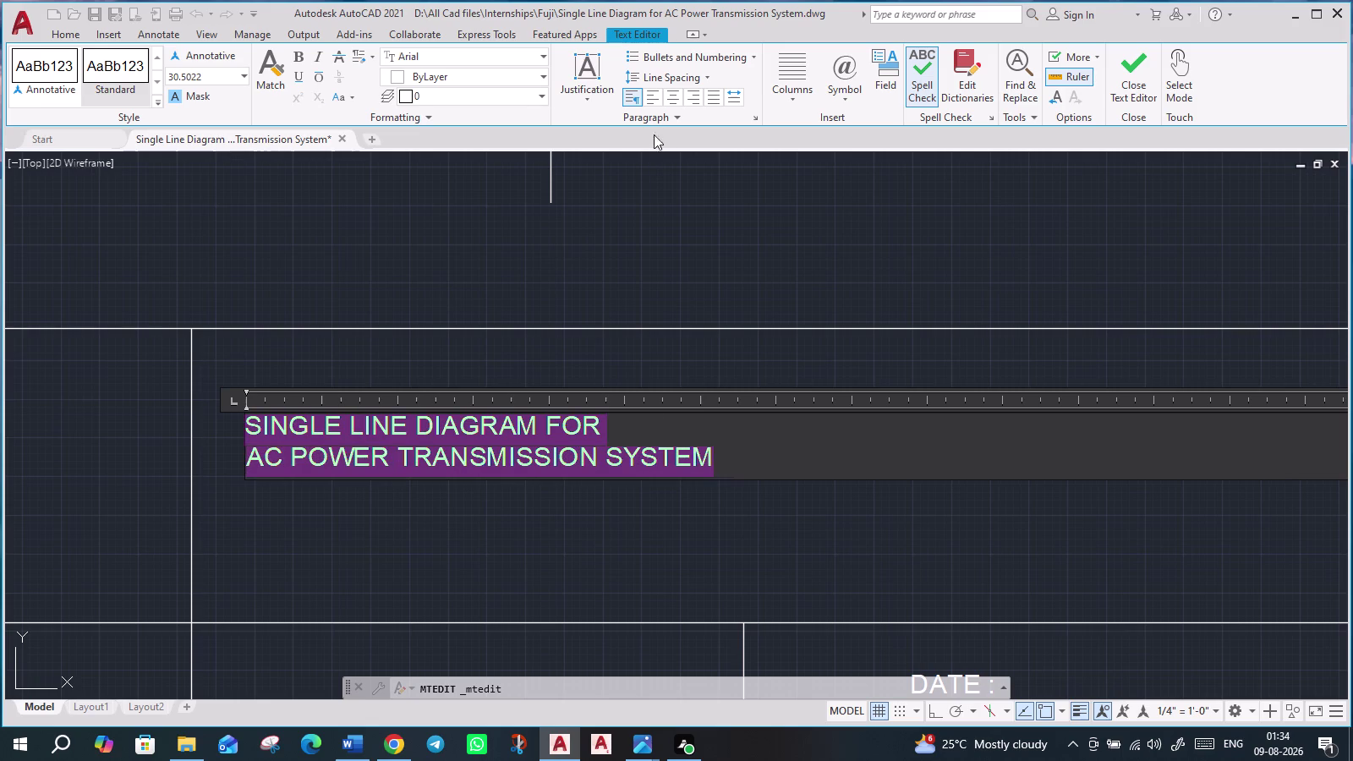
click(671, 97)
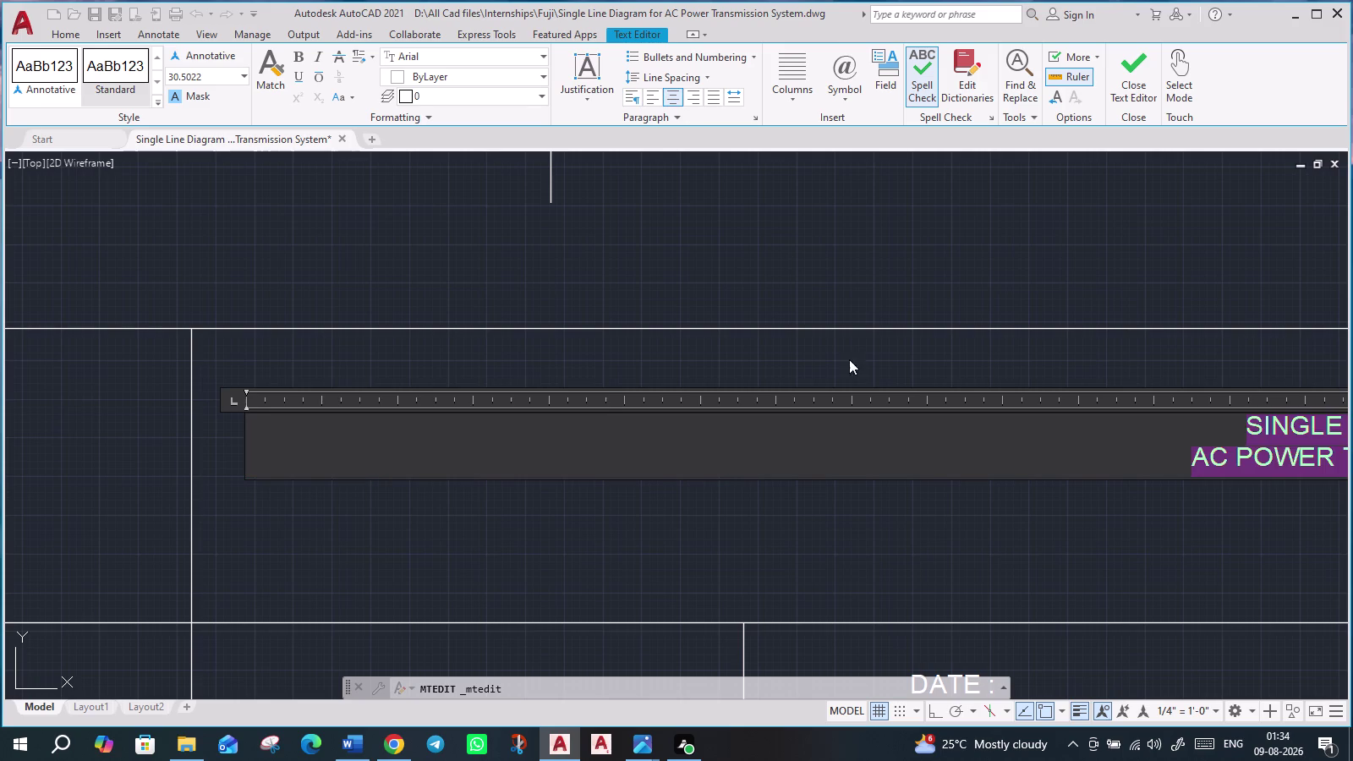
Move the two-line title by its grip into the title block's top cell.
scroll(down, 3)
scroll(up, 3)
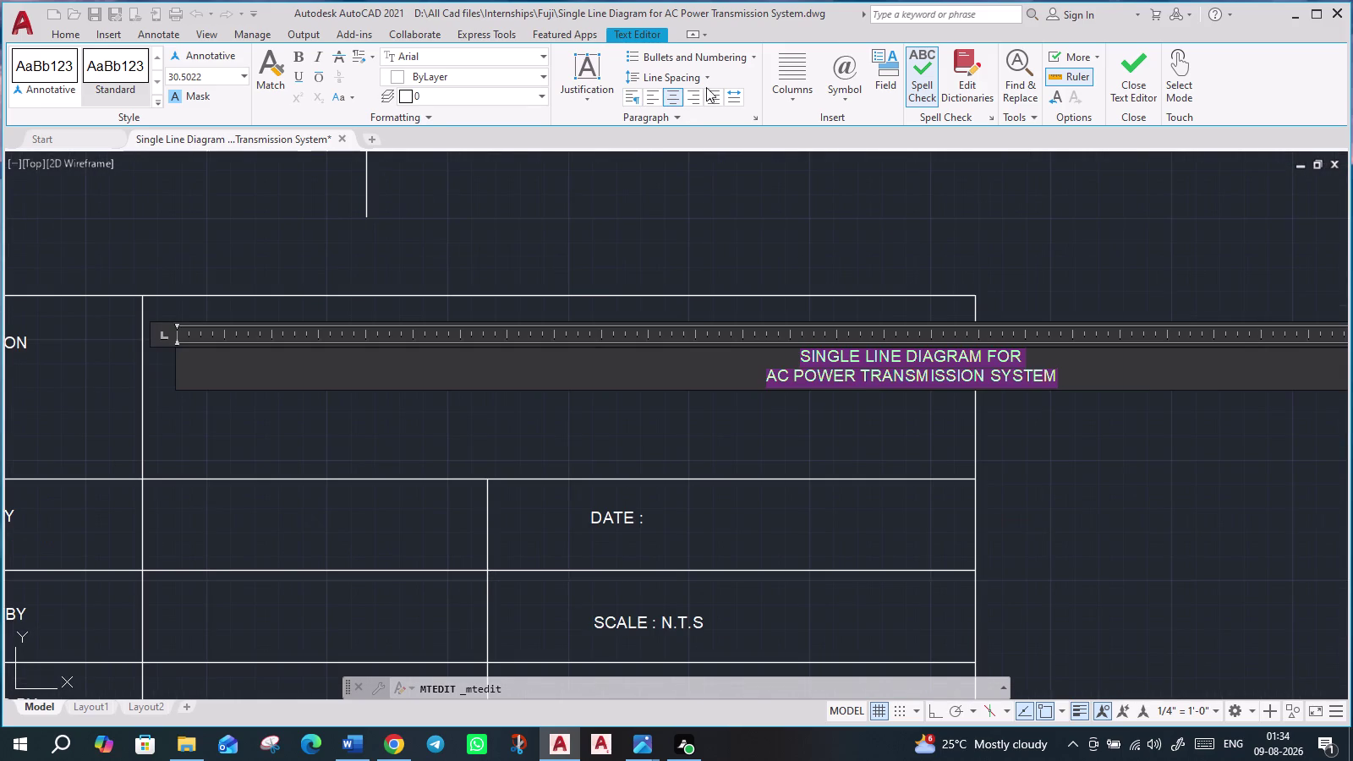
click(1136, 82)
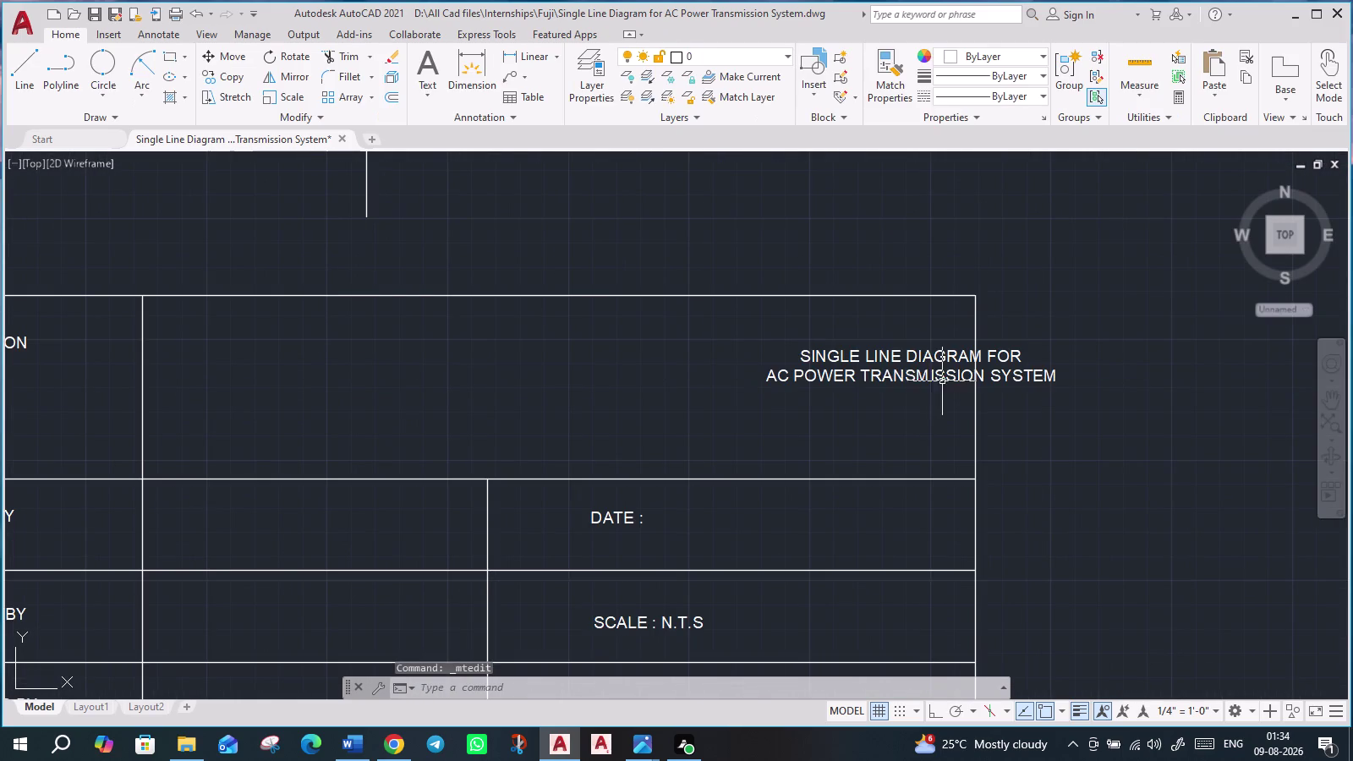
click(904, 351)
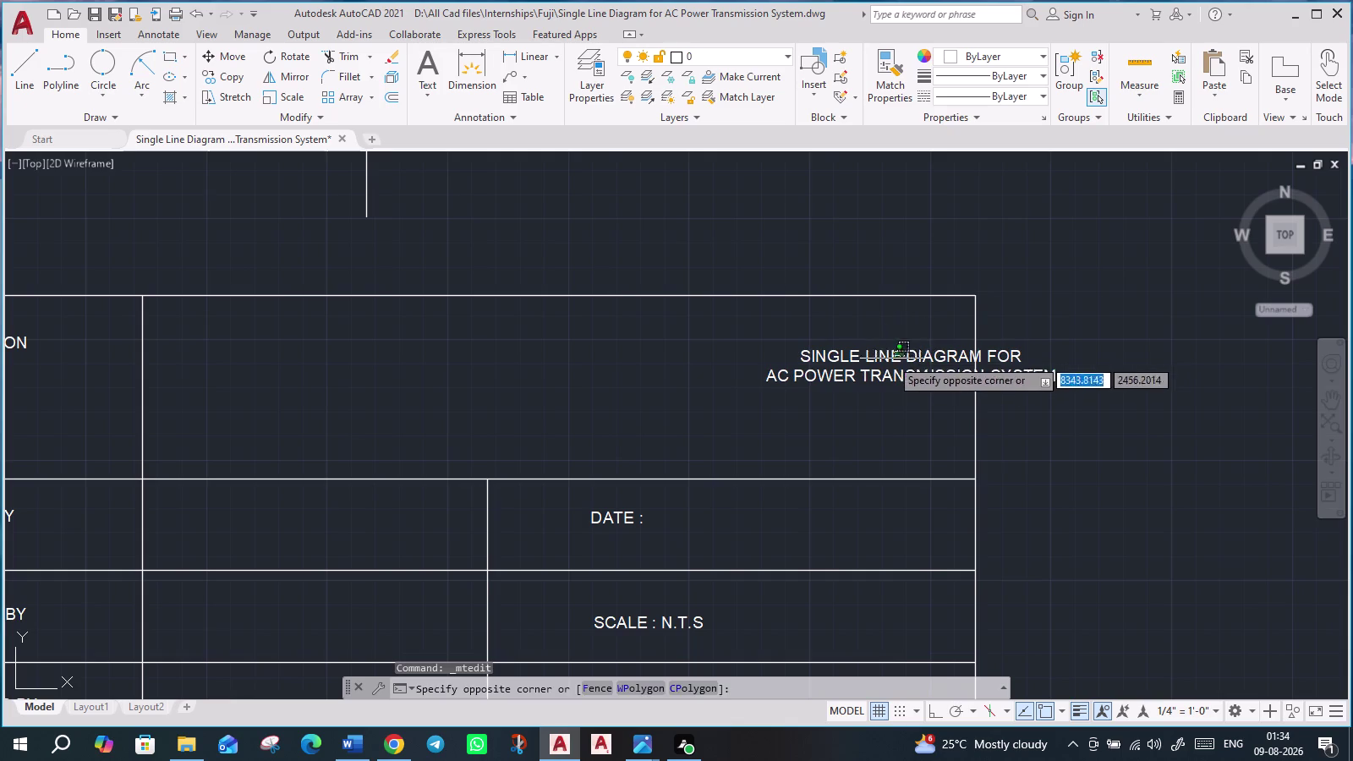
click(887, 361)
click(178, 347)
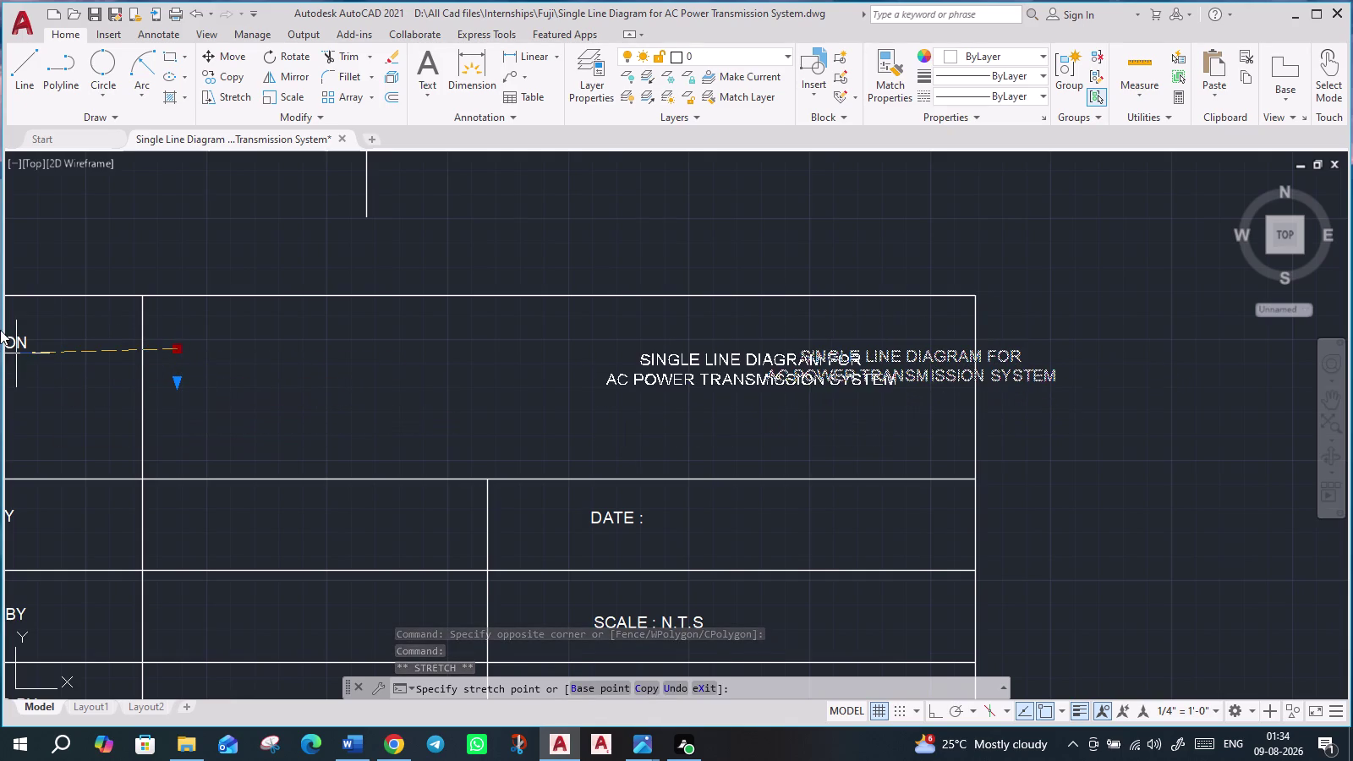
scroll(down, 3)
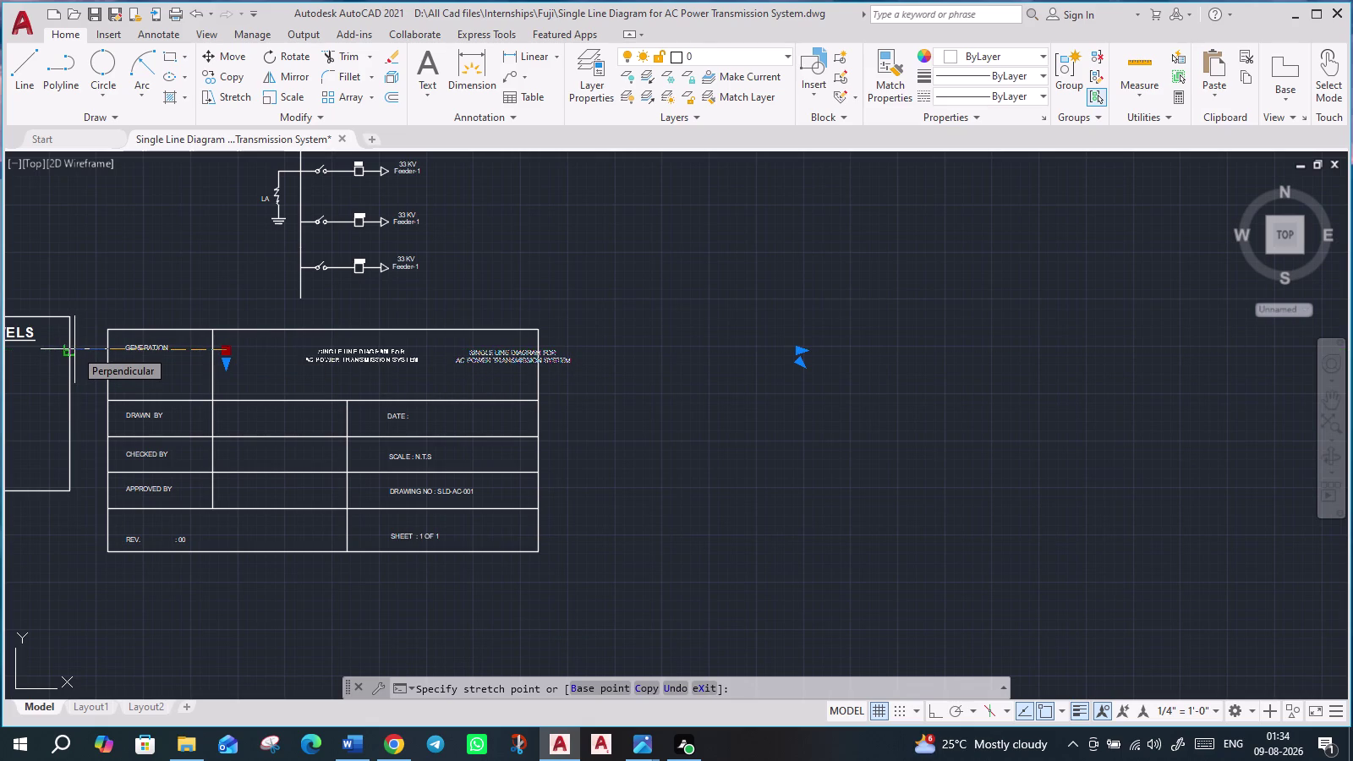
click(74, 350)
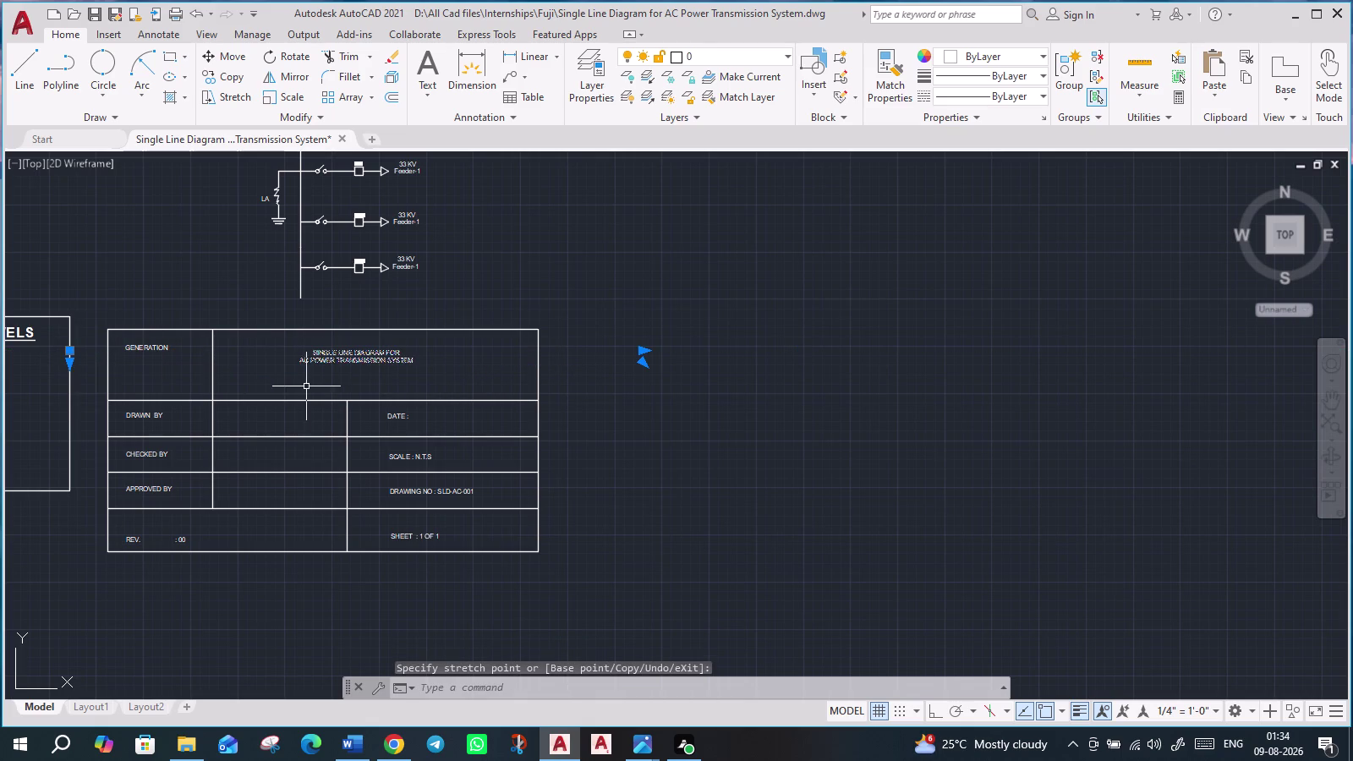
key(Escape)
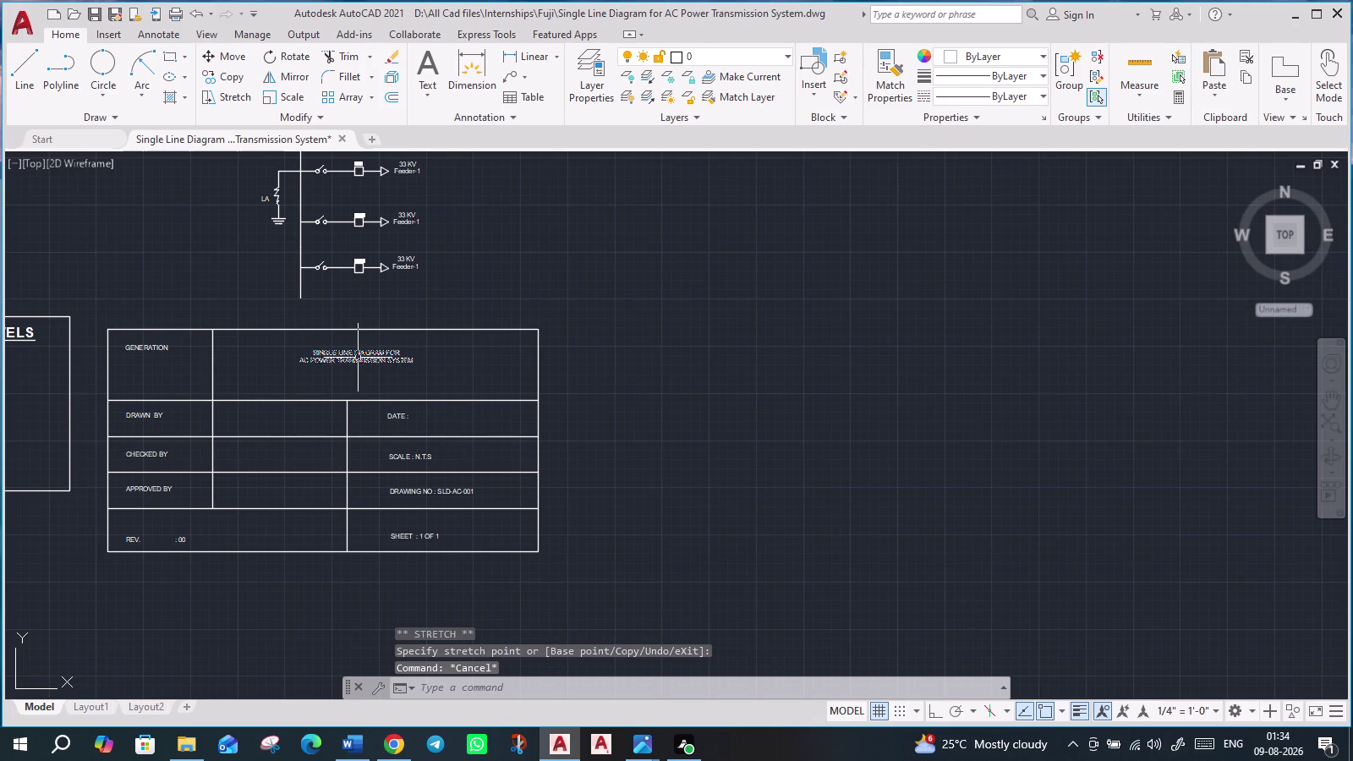
double_click(358, 358)
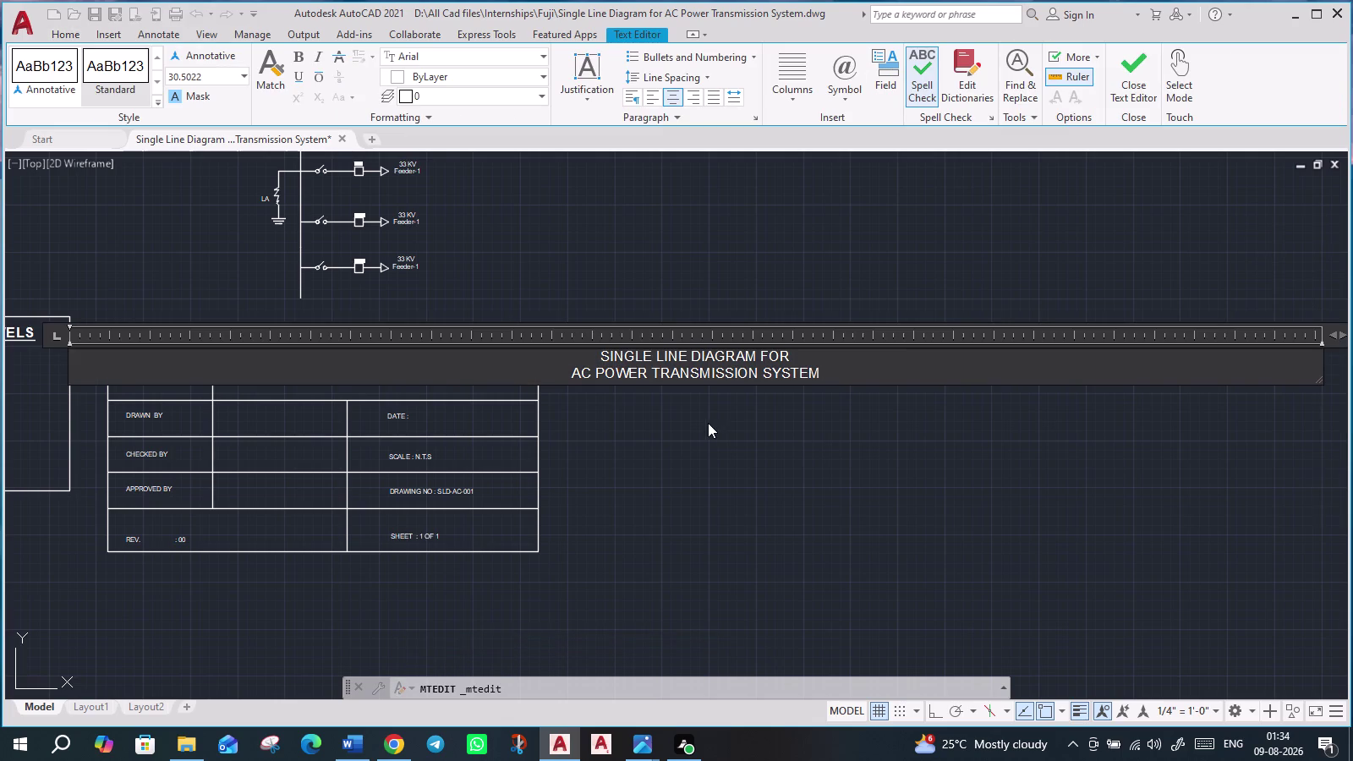
Shrink the title's text frame to the top cell's width and close the editor.
scroll(down, 3)
scroll(up, 3)
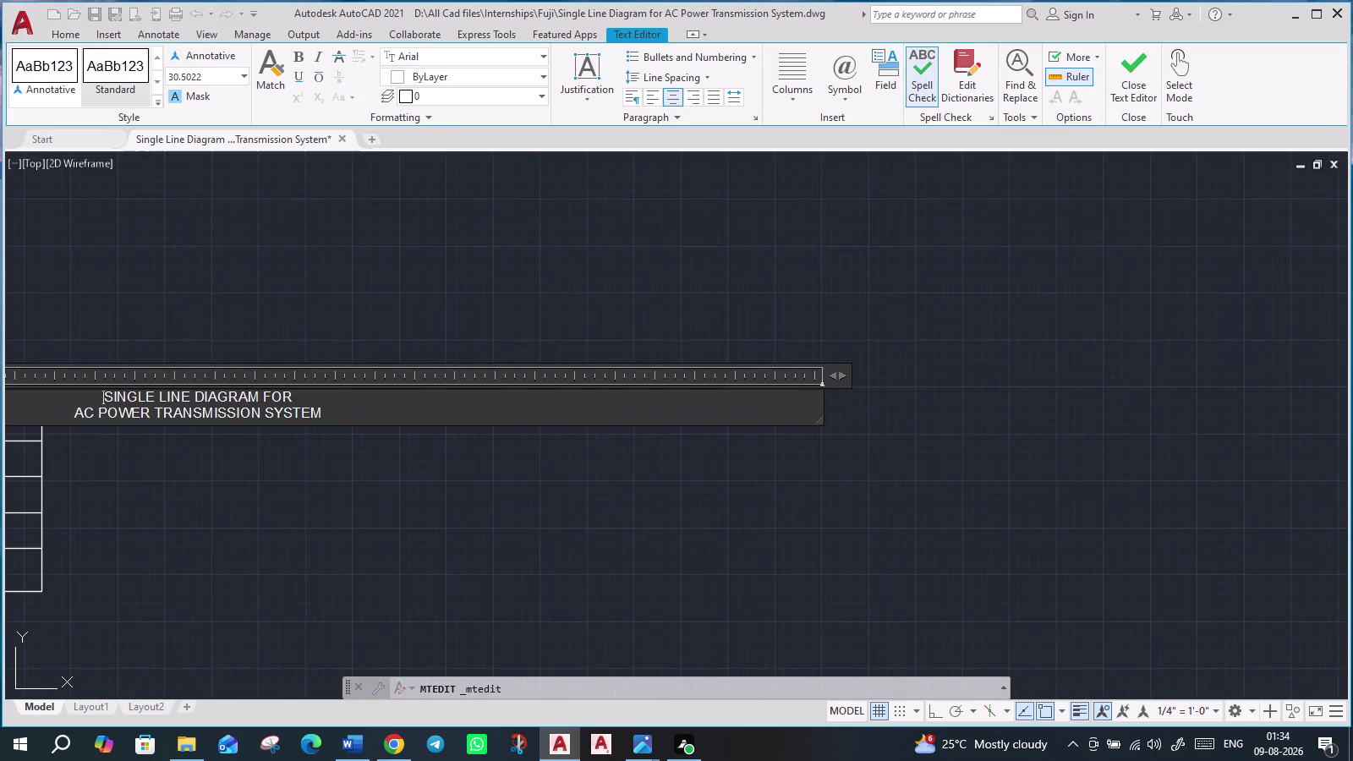
drag(823, 405, 343, 441)
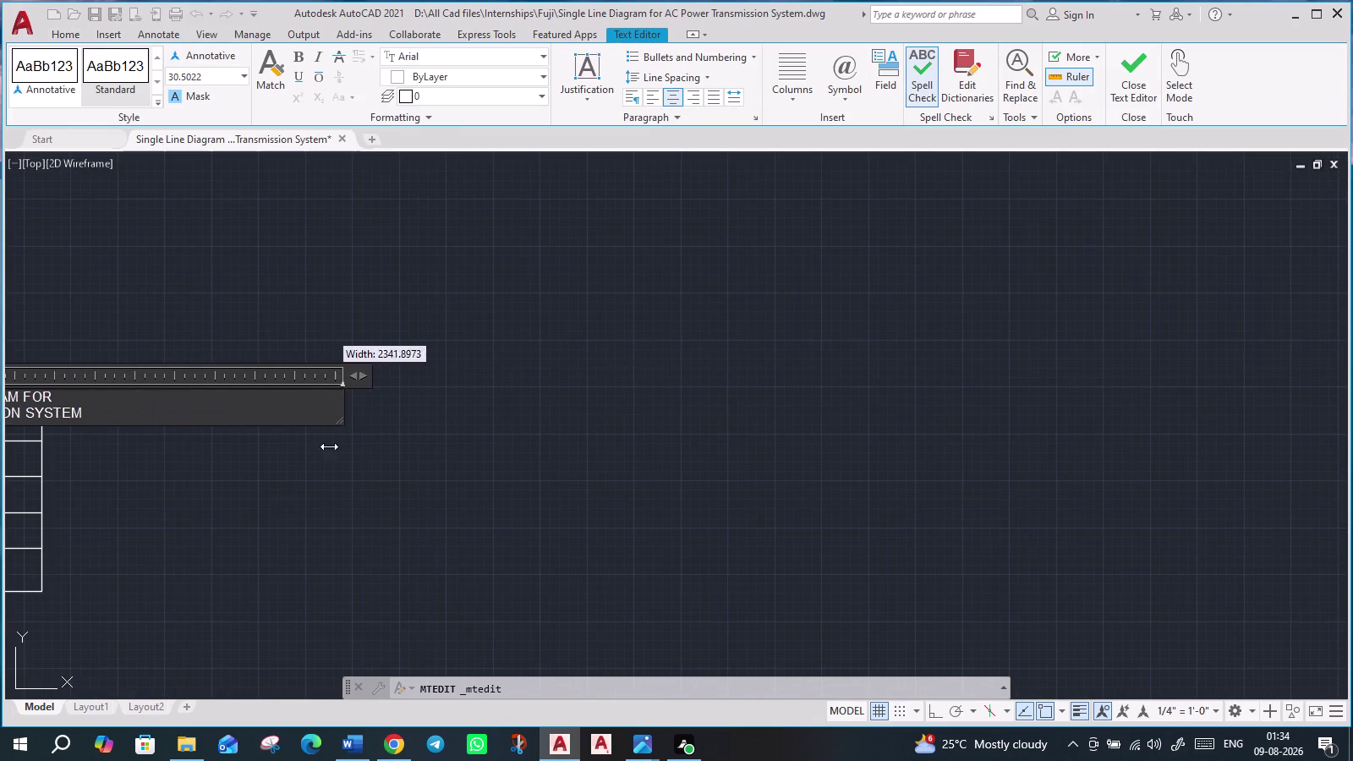
drag(344, 442, 84, 459)
middle_drag(100, 459, 948, 340)
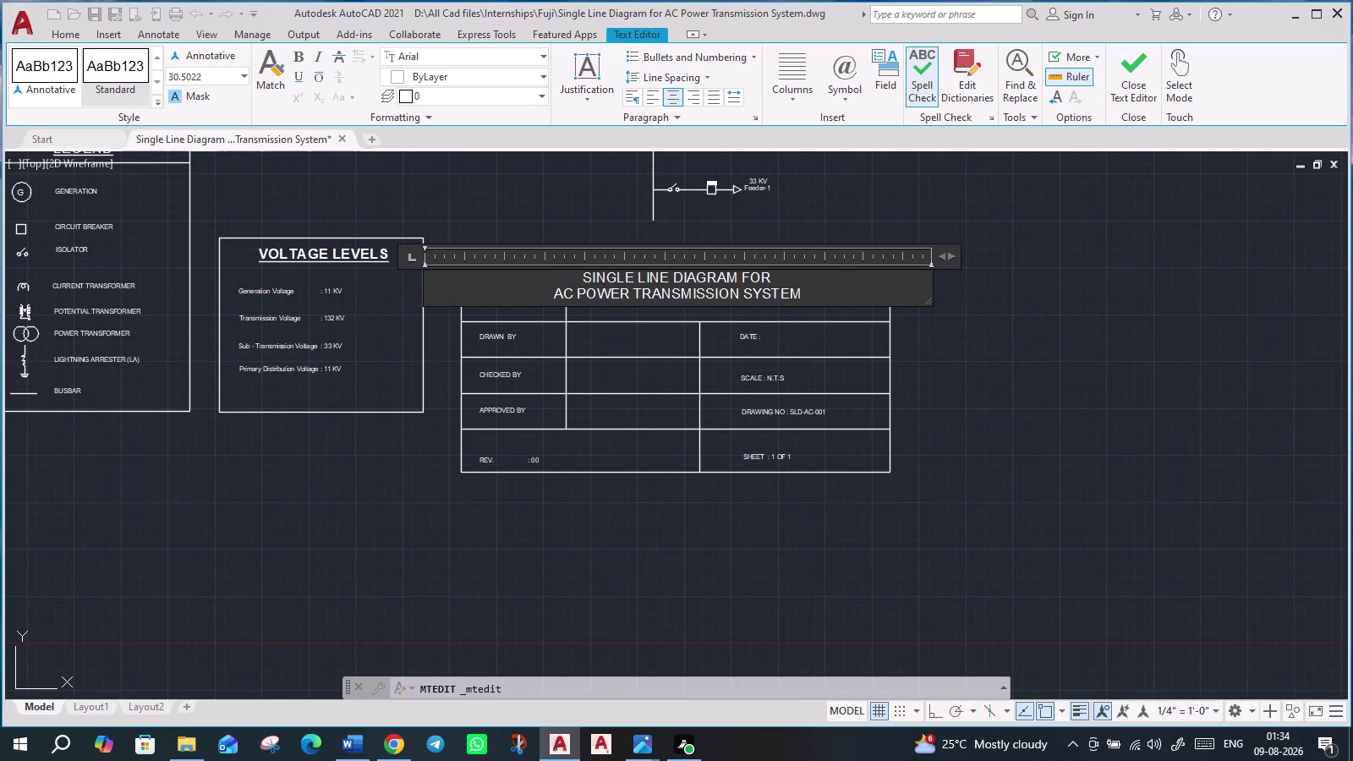
drag(929, 287, 893, 287)
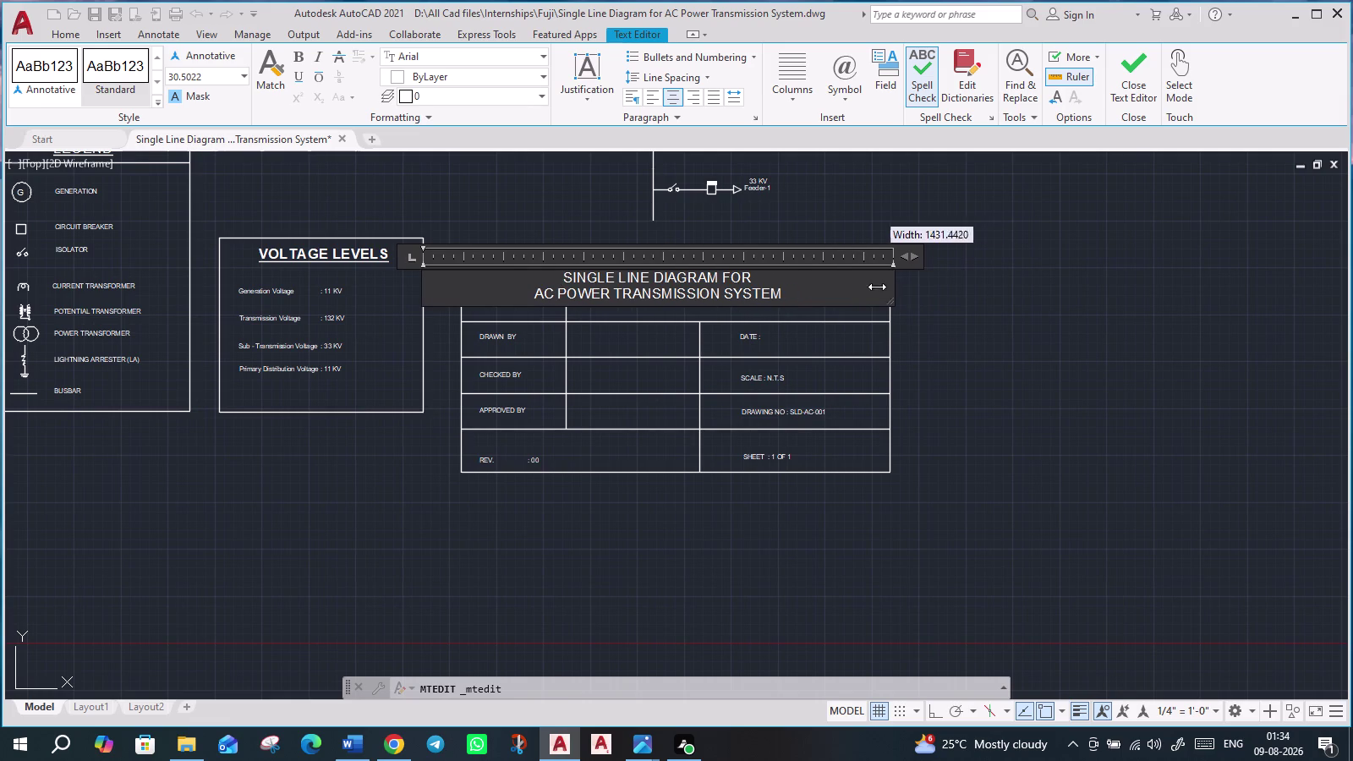
drag(893, 287, 744, 298)
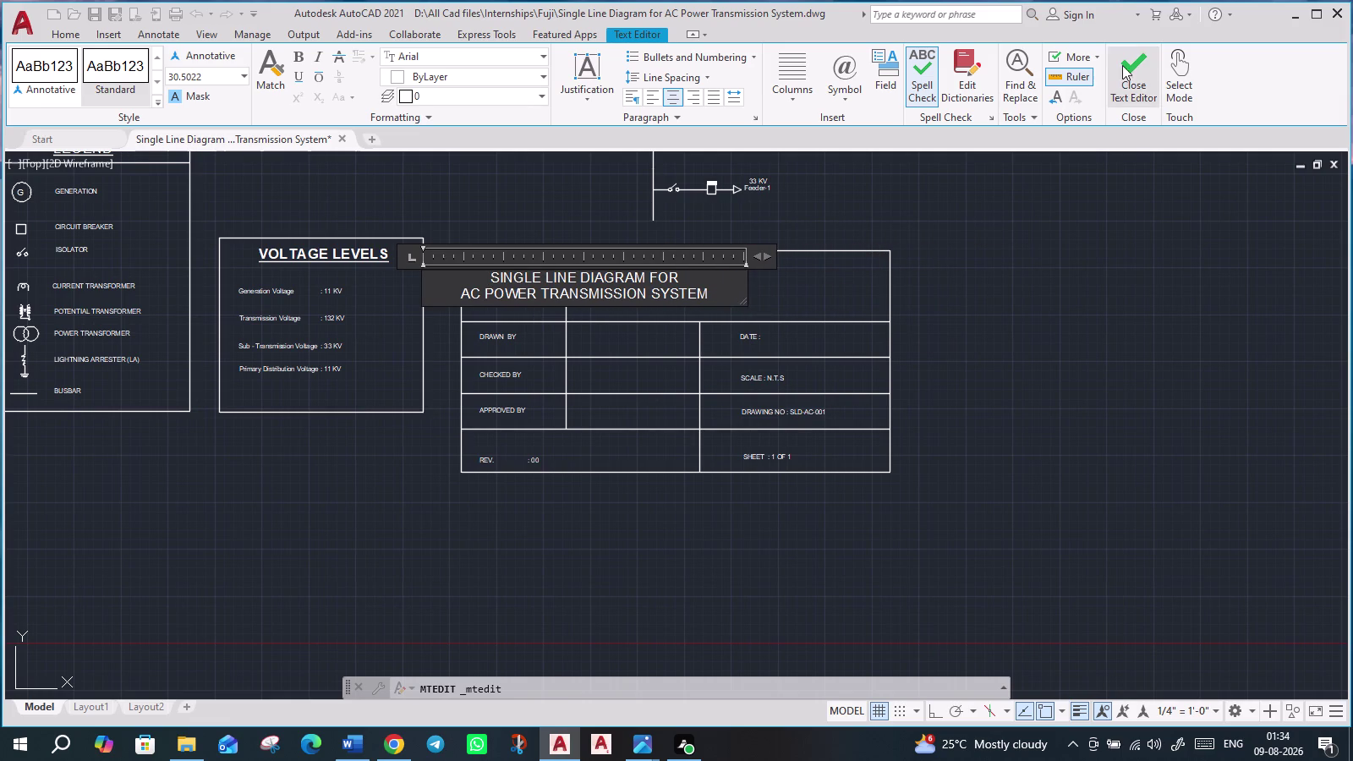
click(1126, 78)
scroll(up, 3)
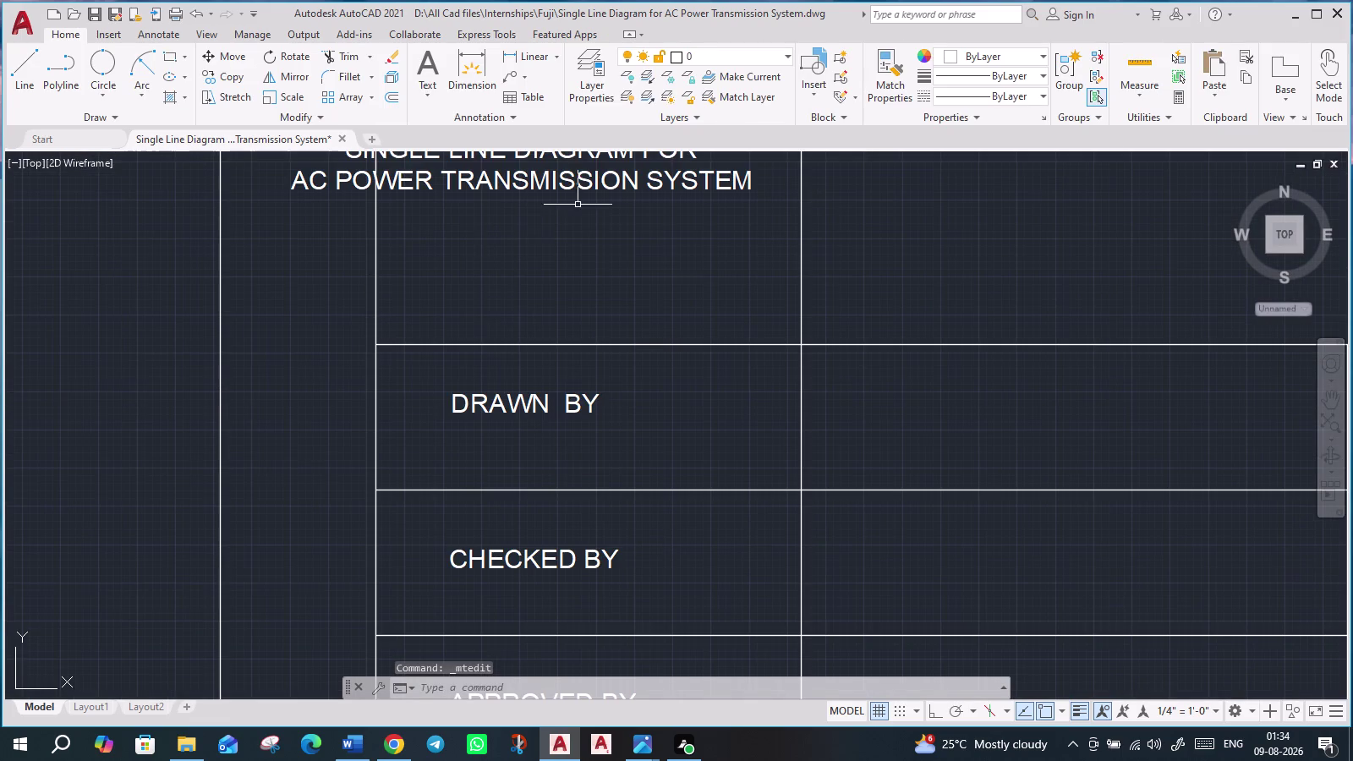
scroll(down, 3)
Move the title into the top cell and enlarge it with SCALE.
click(662, 278)
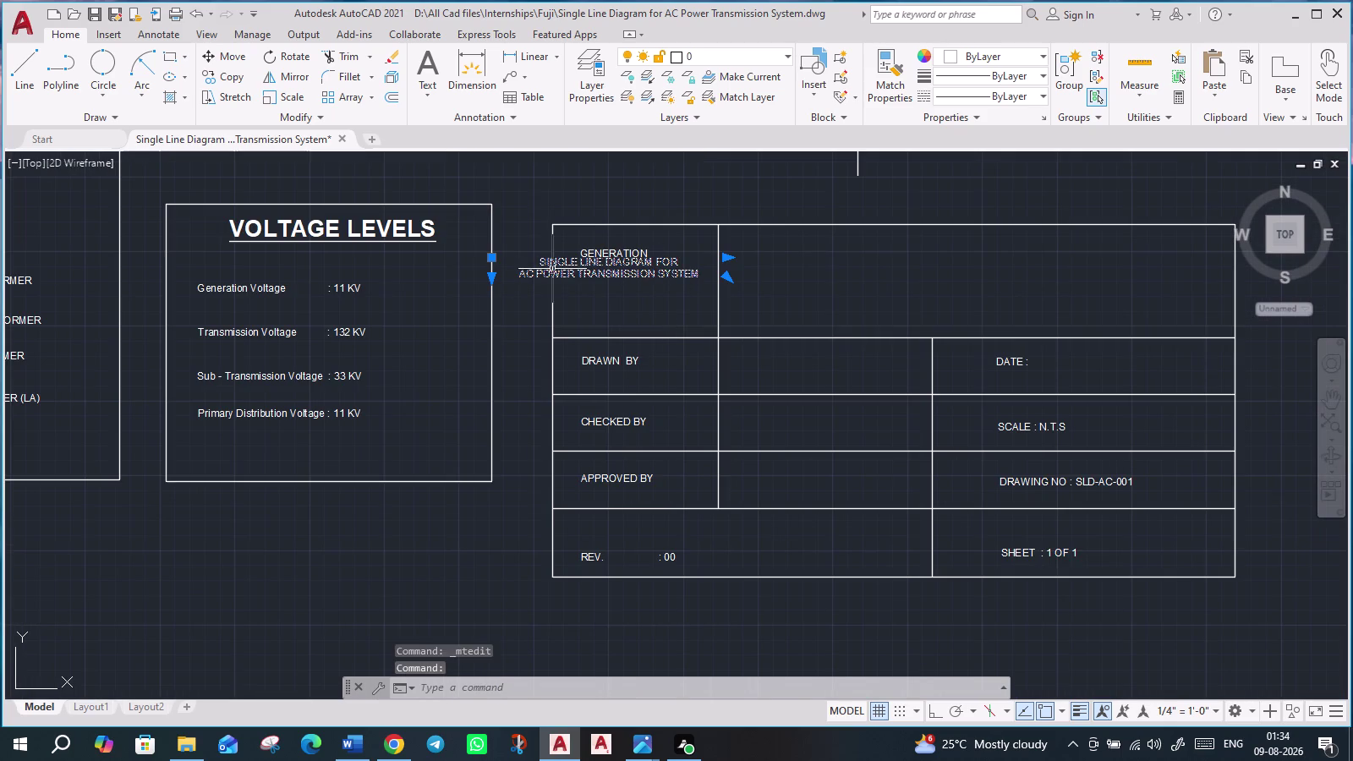
click(489, 257)
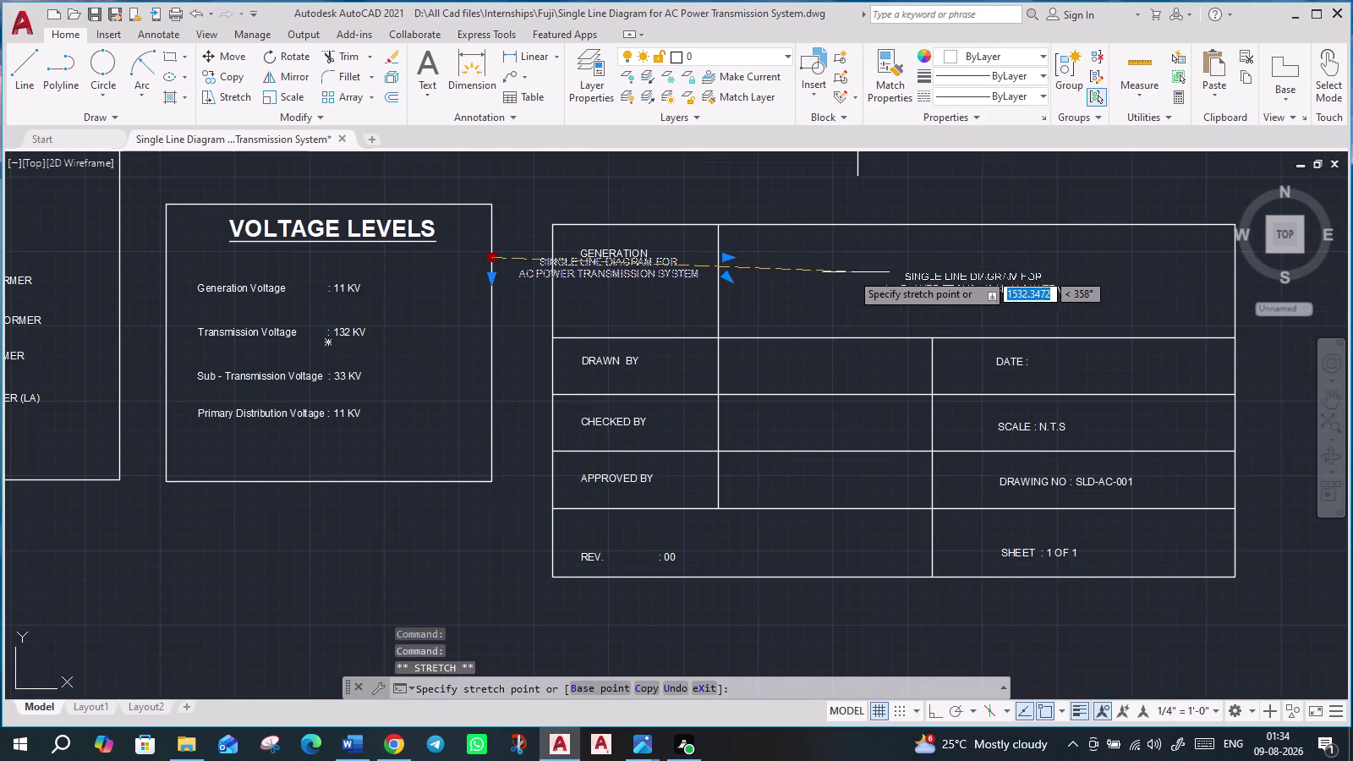
click(826, 257)
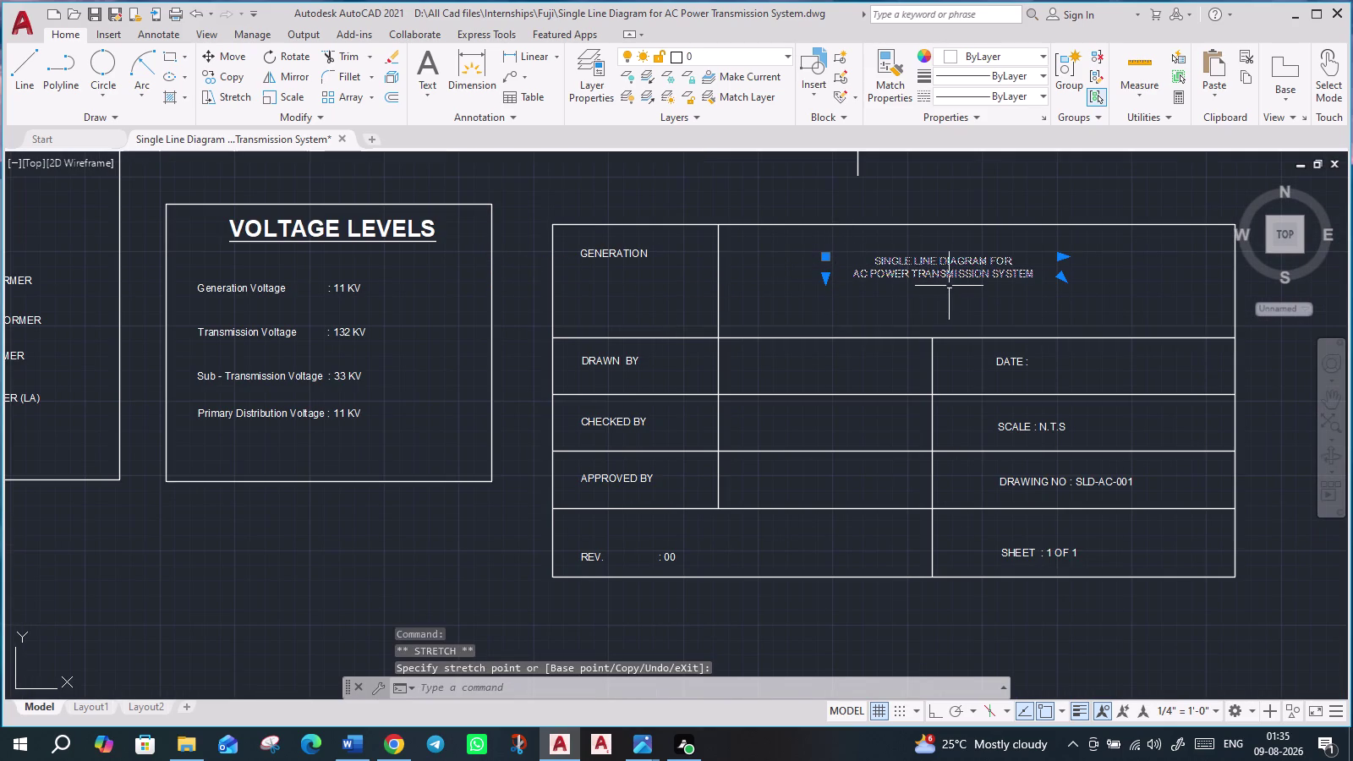
text(SC)
key(Return)
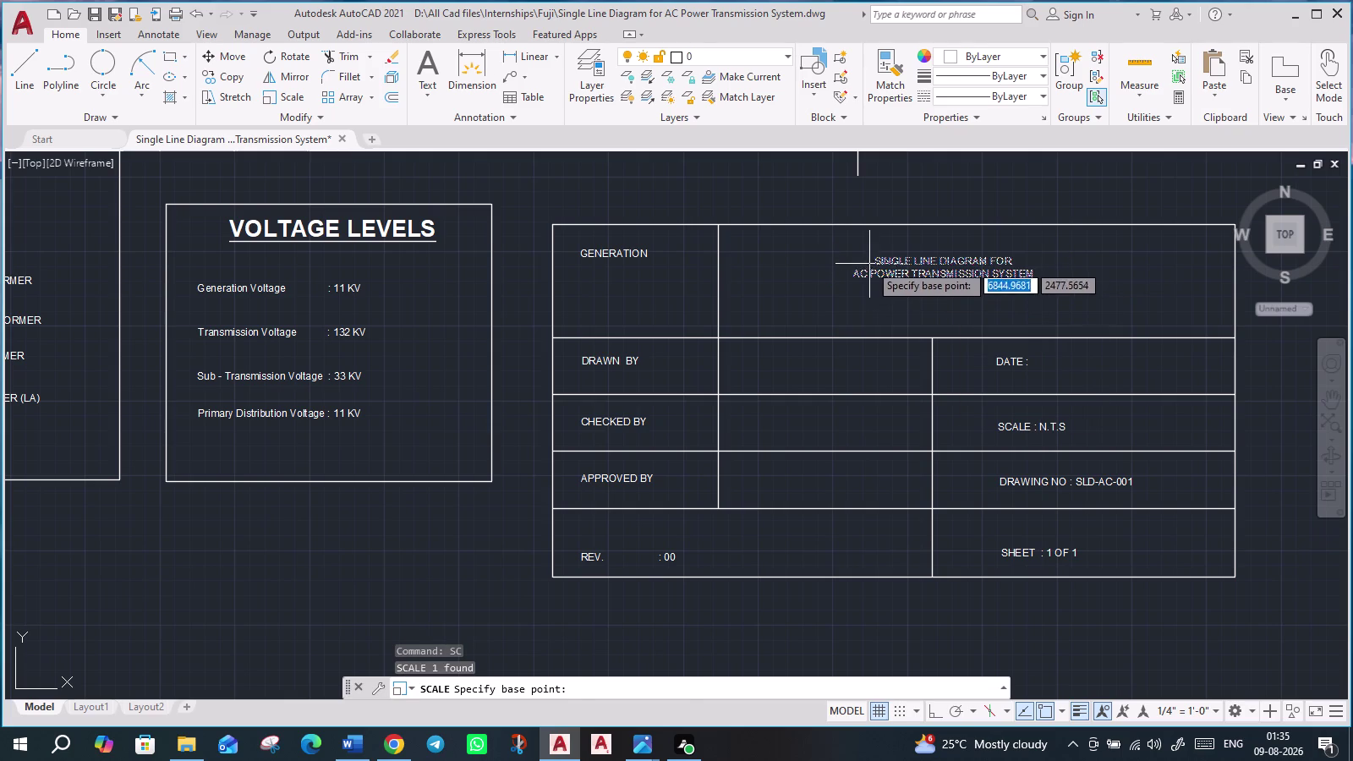
click(877, 266)
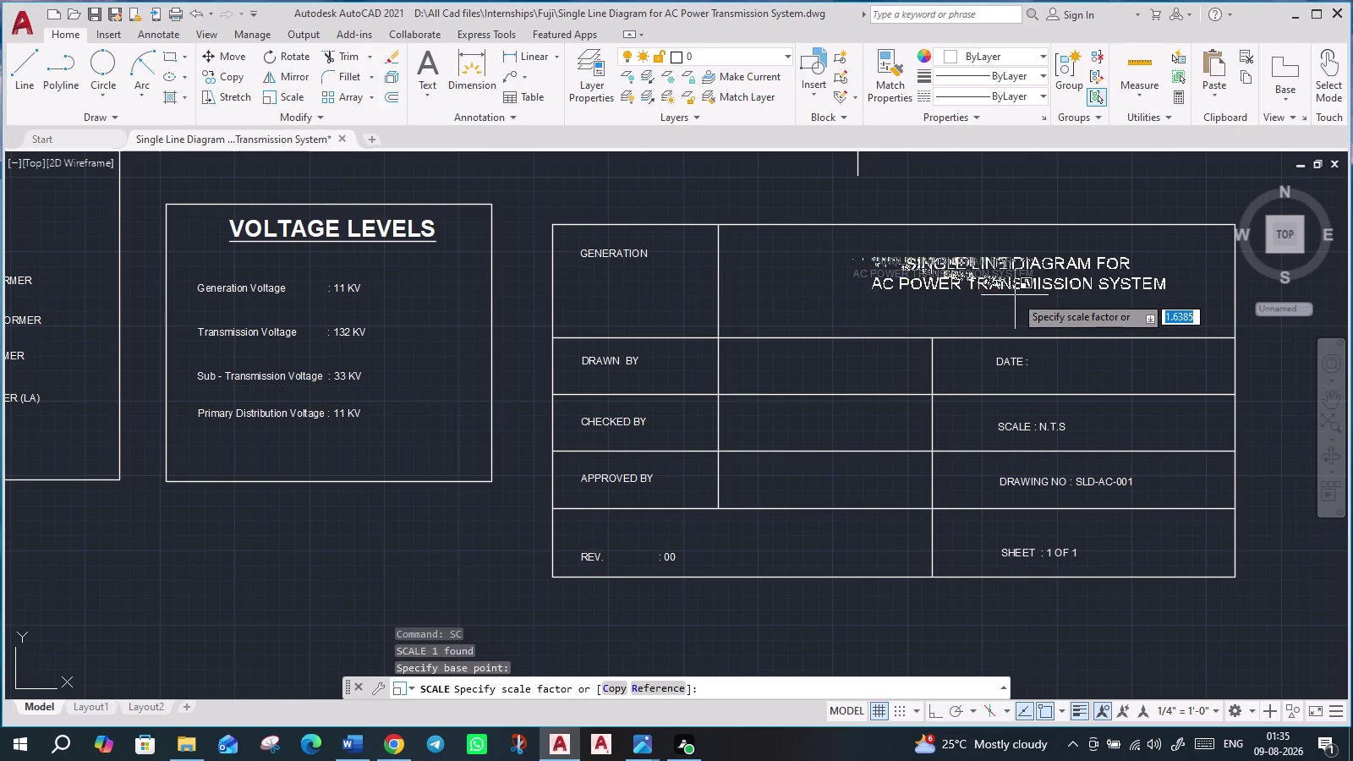
click(1060, 299)
click(959, 272)
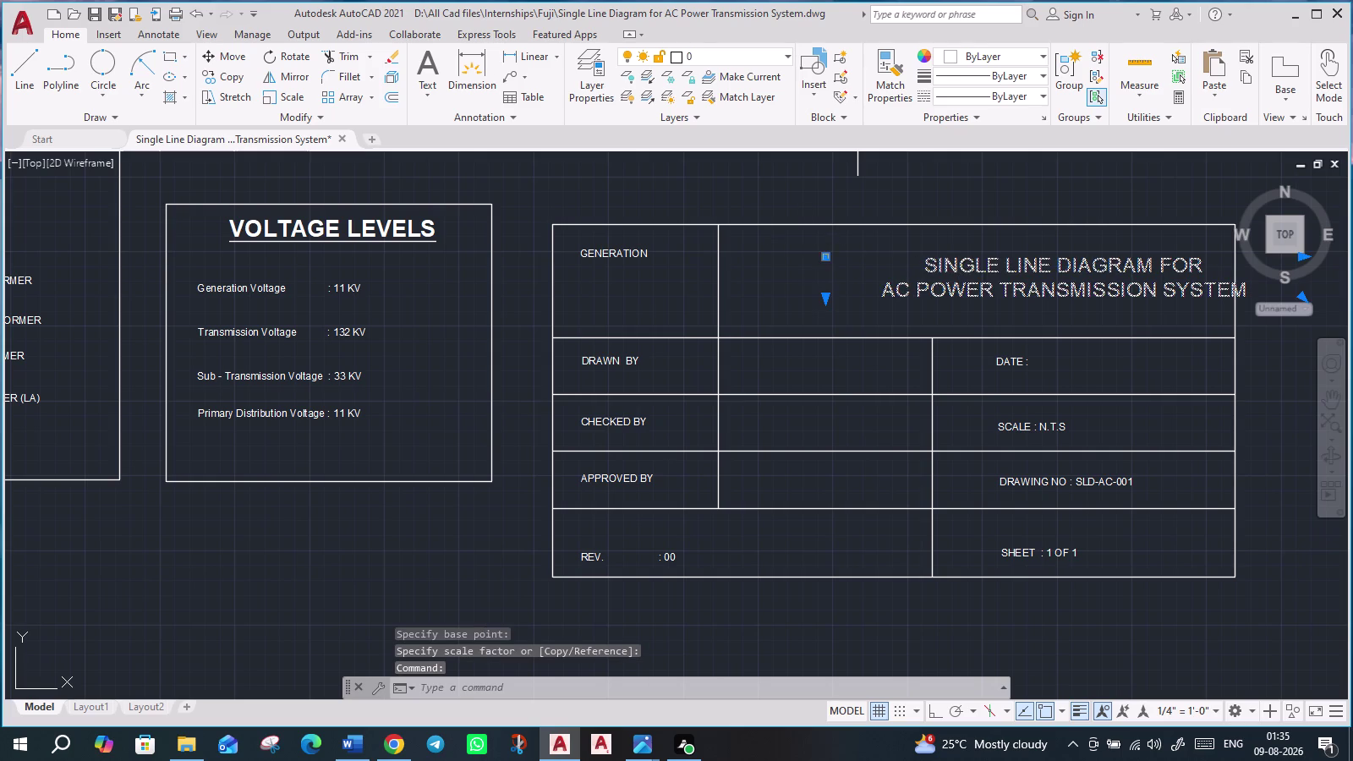
Re-centre the enlarged title in the top cell, clear of the GENERATION placeholder.
click(826, 261)
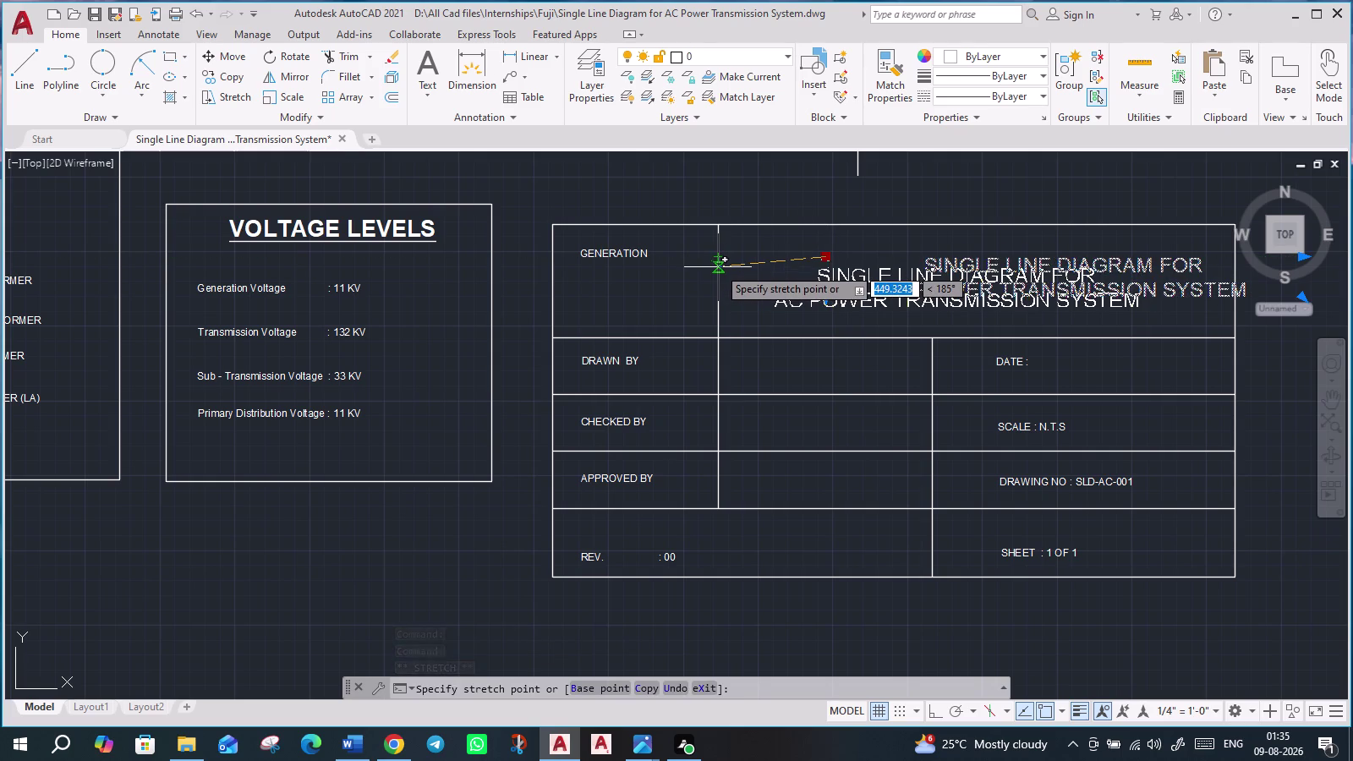
click(718, 267)
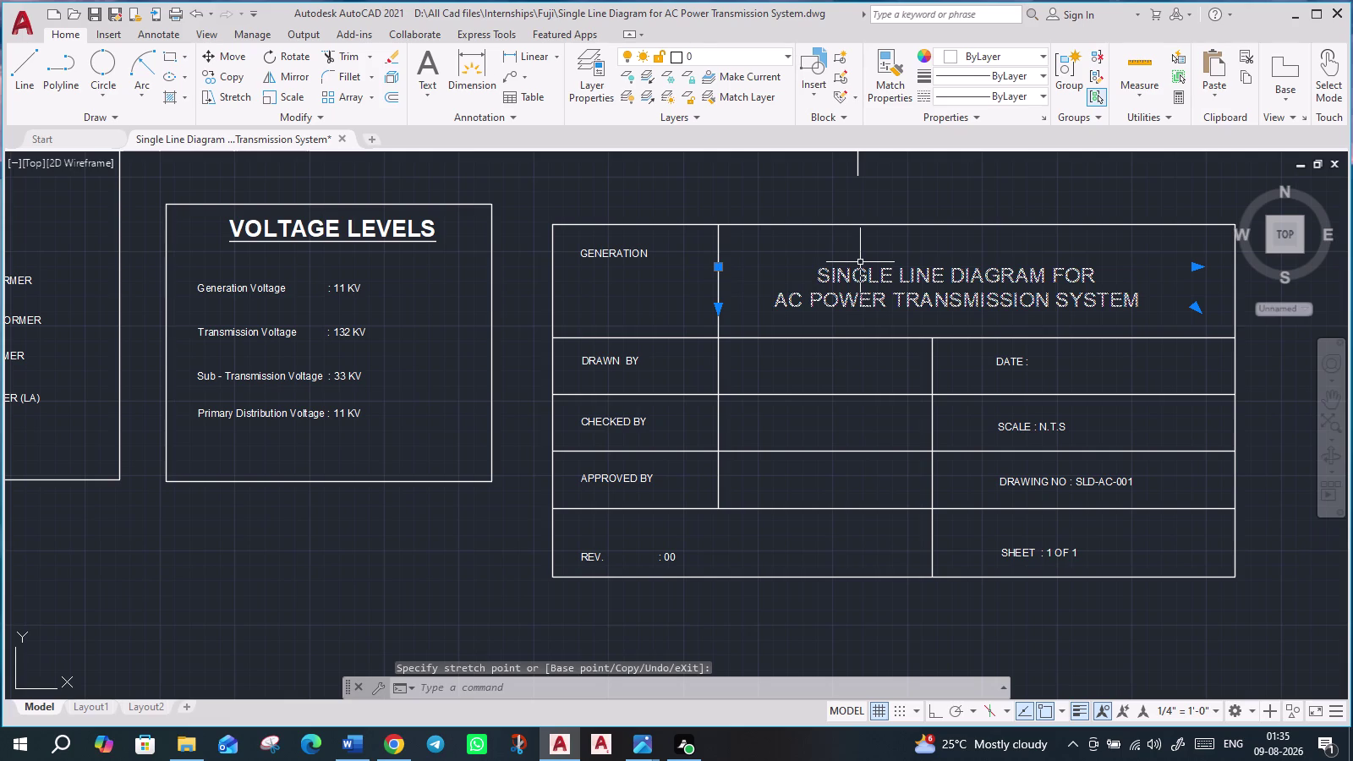
key(Escape)
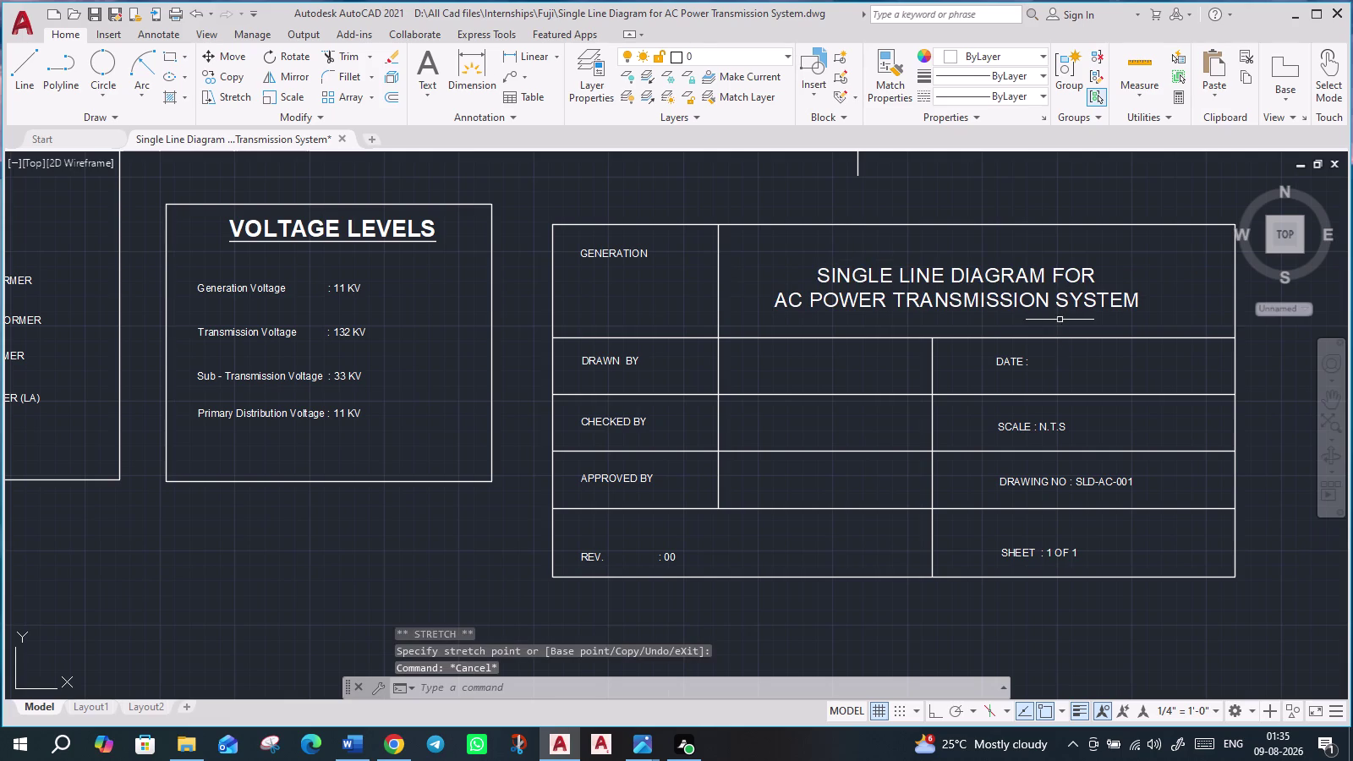
scroll(down, 3)
middle_drag(1226, 478, 1115, 444)
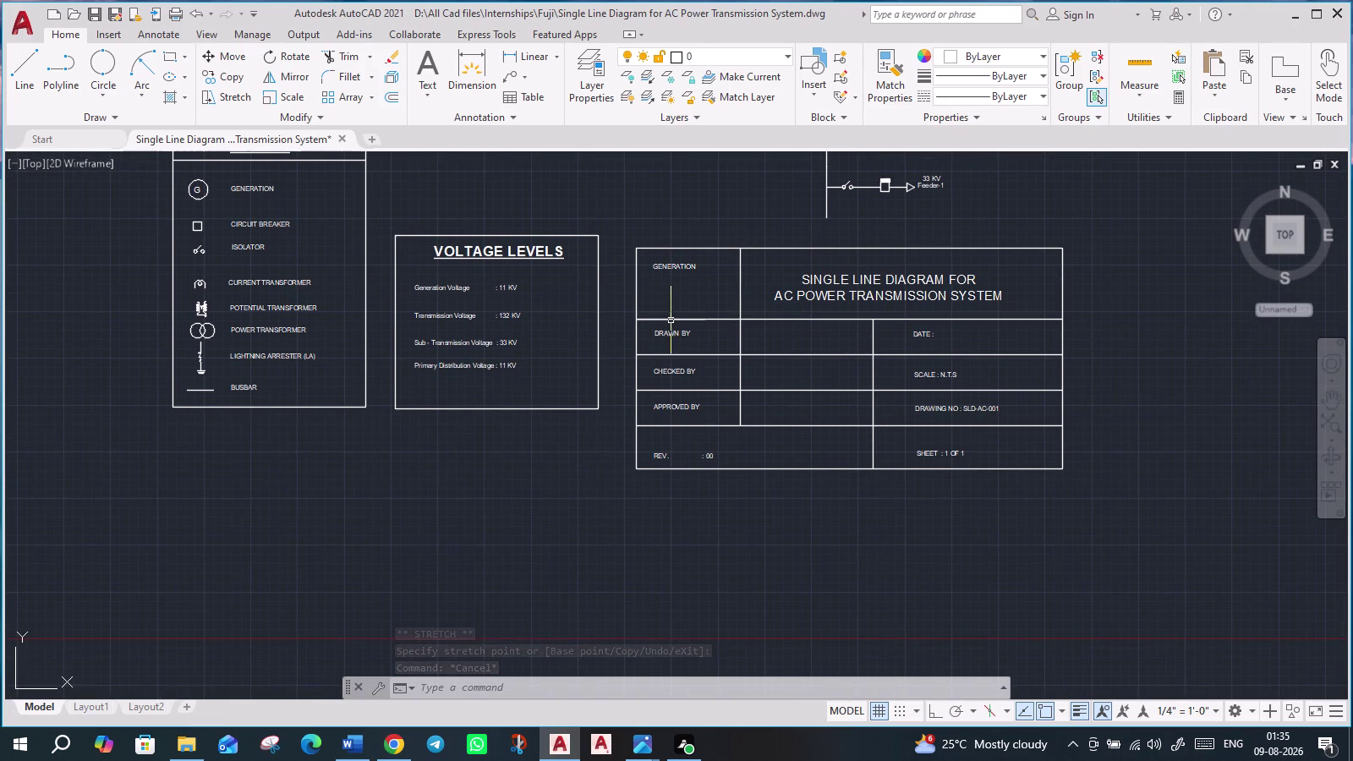
Replace the GENERATION label text with TITLE, correcting the spelling.
scroll(up, 3)
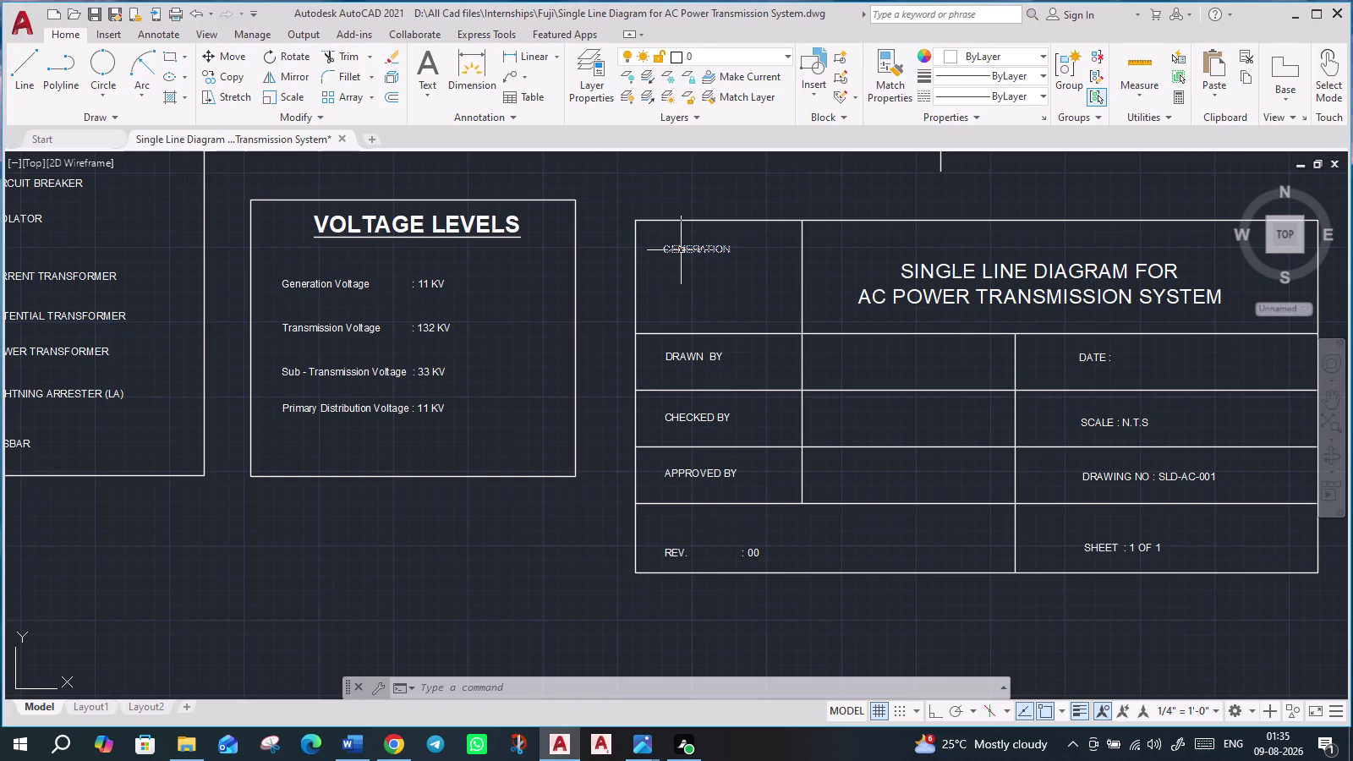
double_click(681, 250)
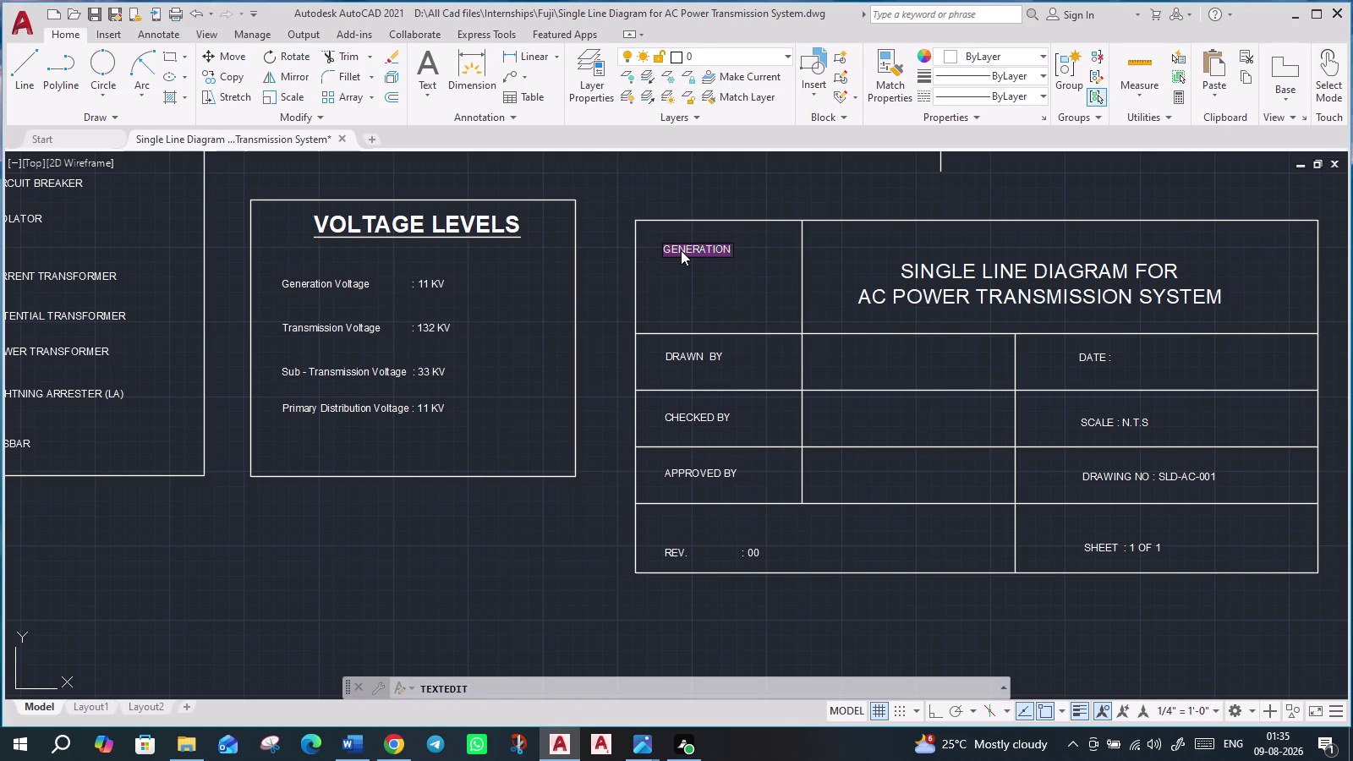
text(tIT)
key(BackSpace)
key(BackSpace)
key(BackSpace)
key(r)
key(BackSpace)
text(TILT)
text(LE)
key(Left)
key(Left)
key(Left)
key(BackSpace)
key(Return)
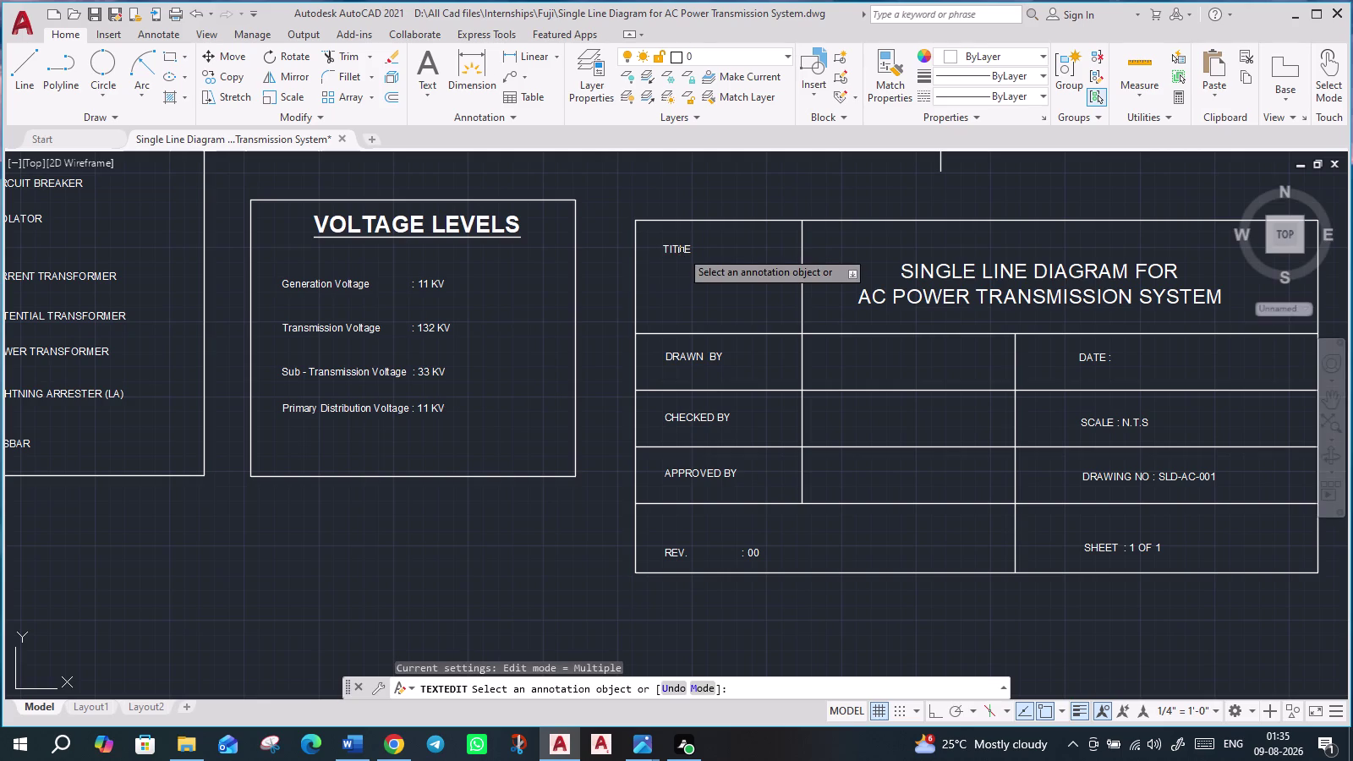
Select the new TITLE label and exit the text editing command.
click(670, 246)
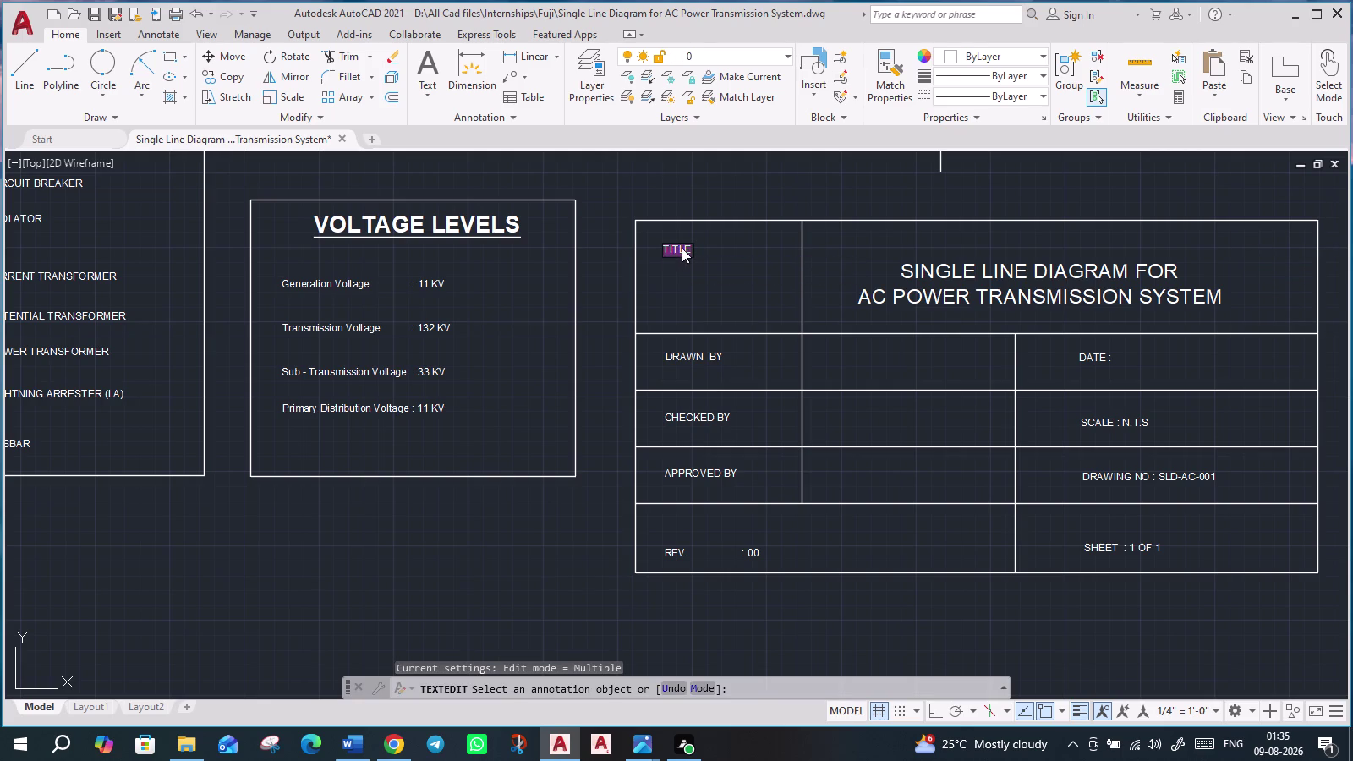
click(682, 248)
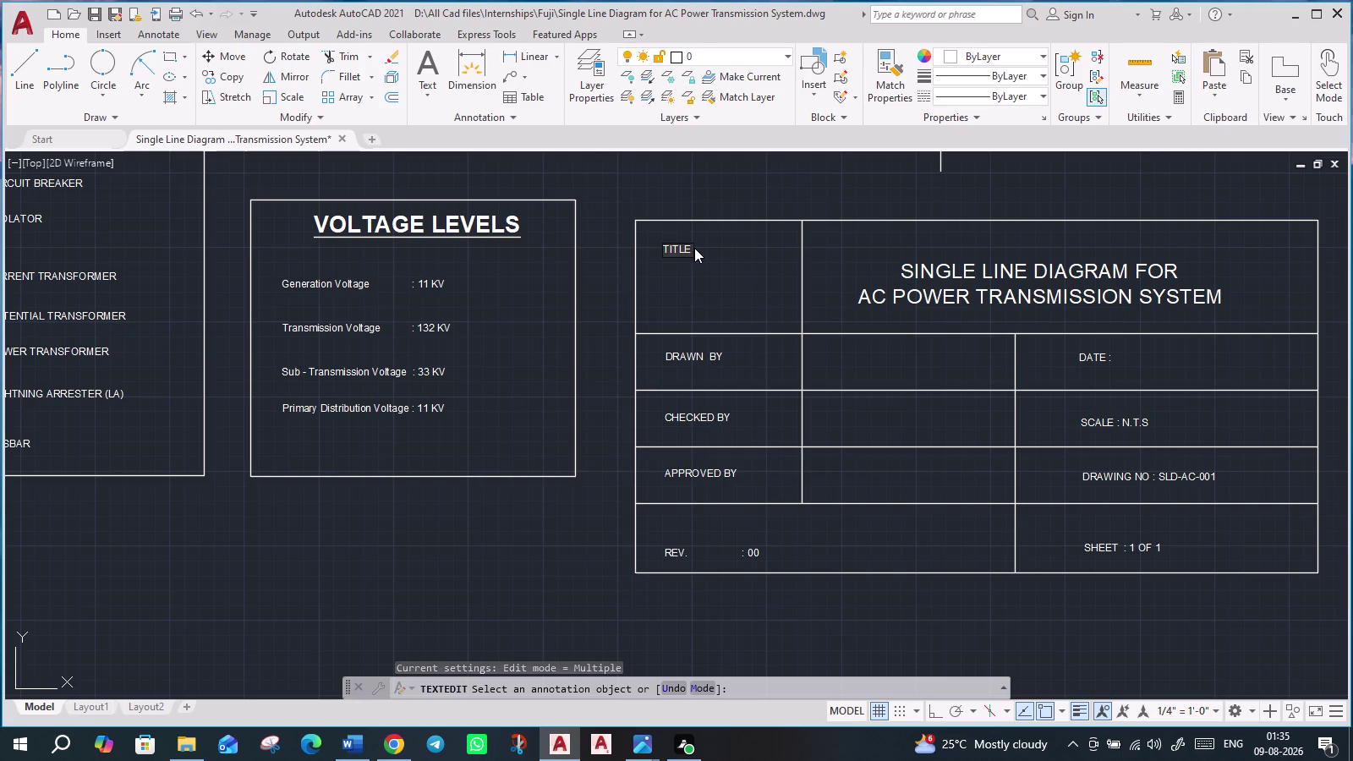
click(695, 248)
key(Escape)
key(Escape)
key(Escape)
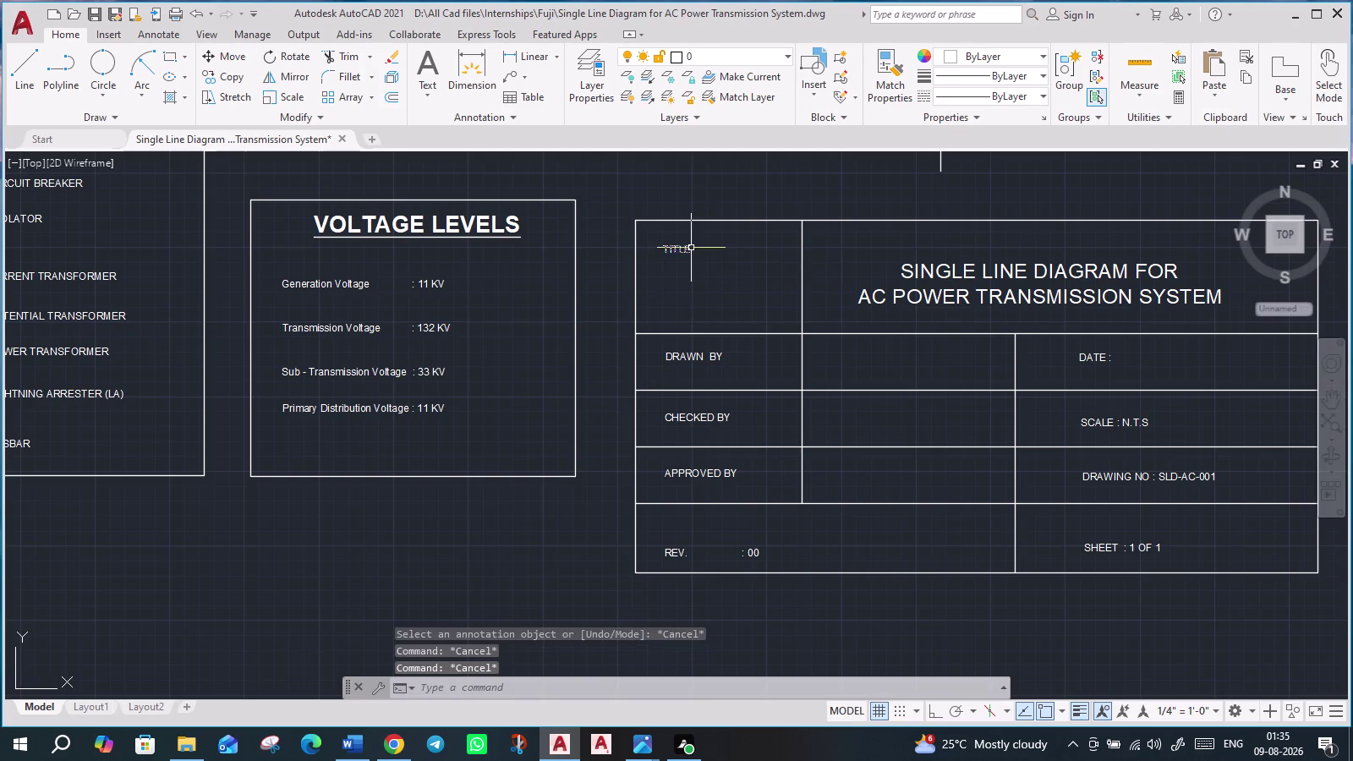
scroll(up, 3)
Enlarge the TITLE label with SC from a picked base point.
click(644, 256)
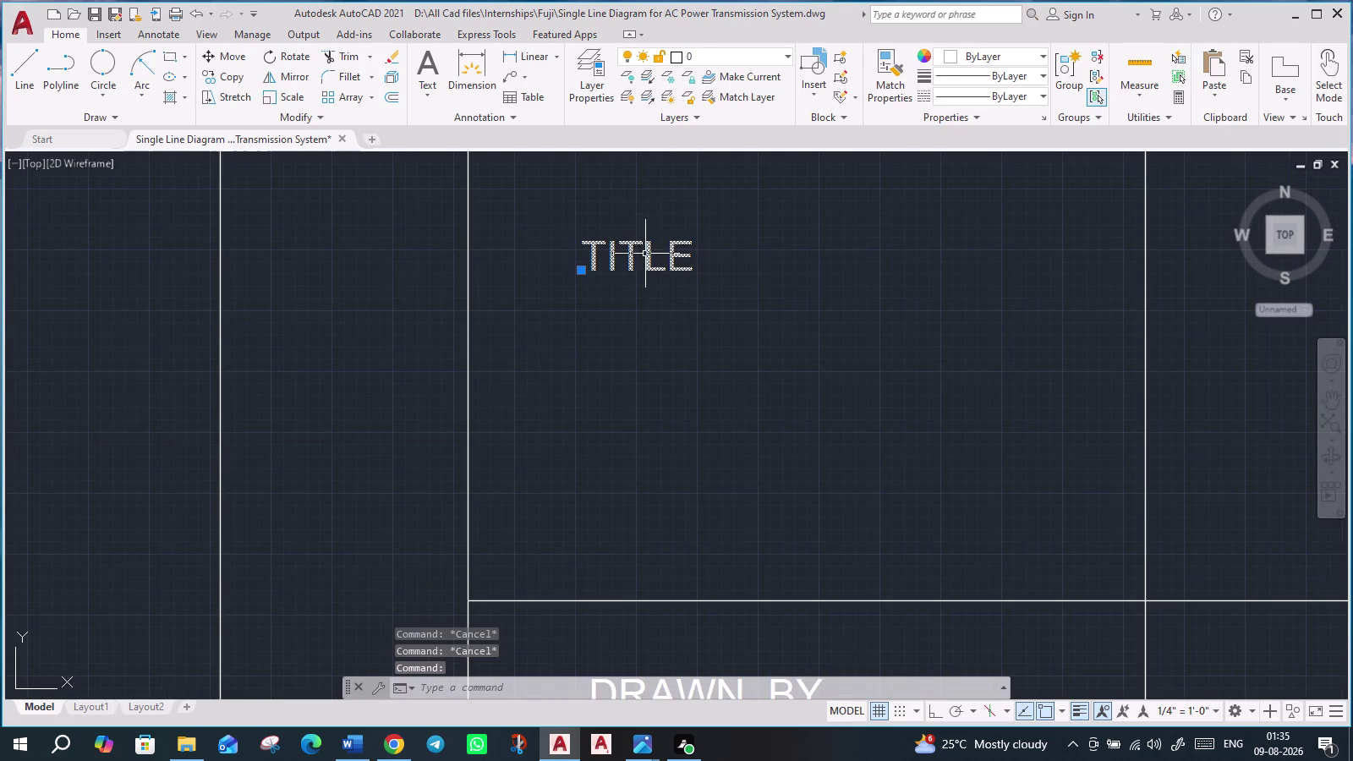
text(SC)
key(Return)
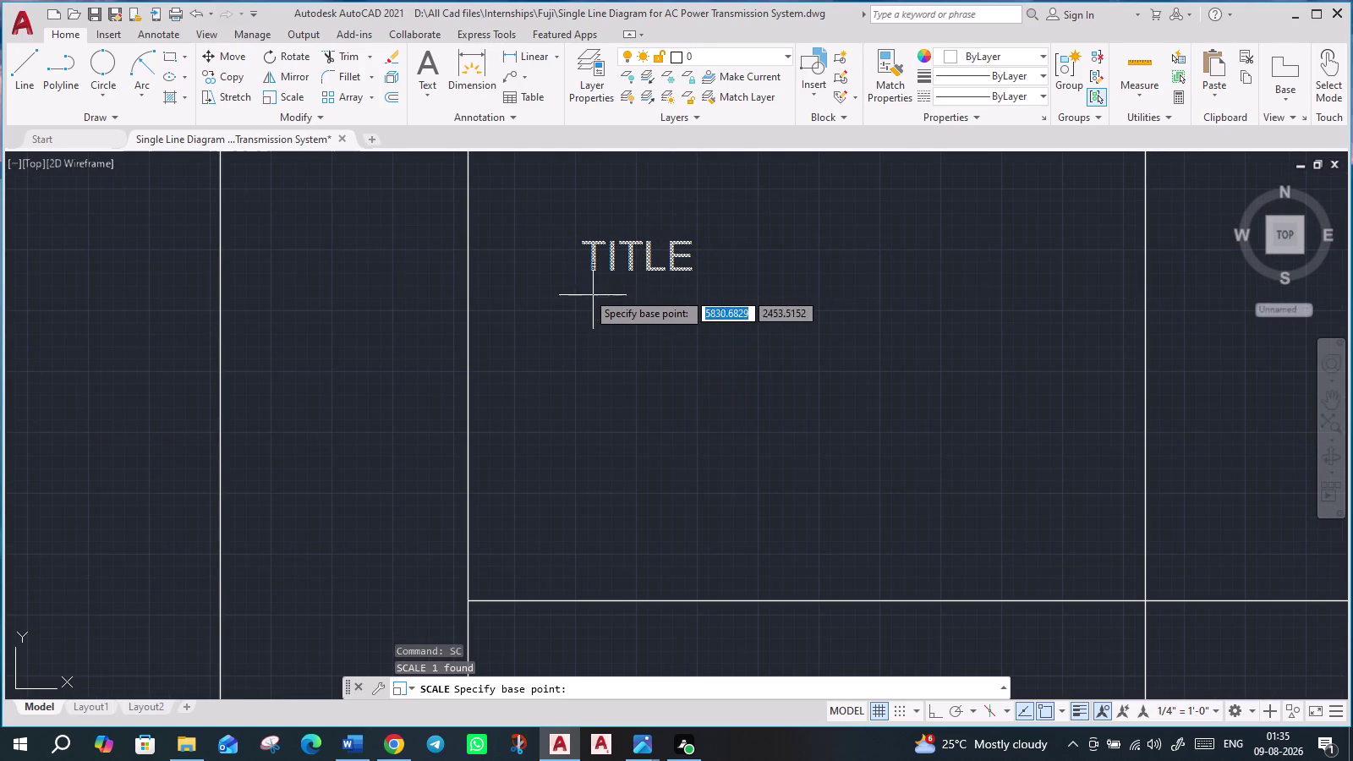
click(595, 269)
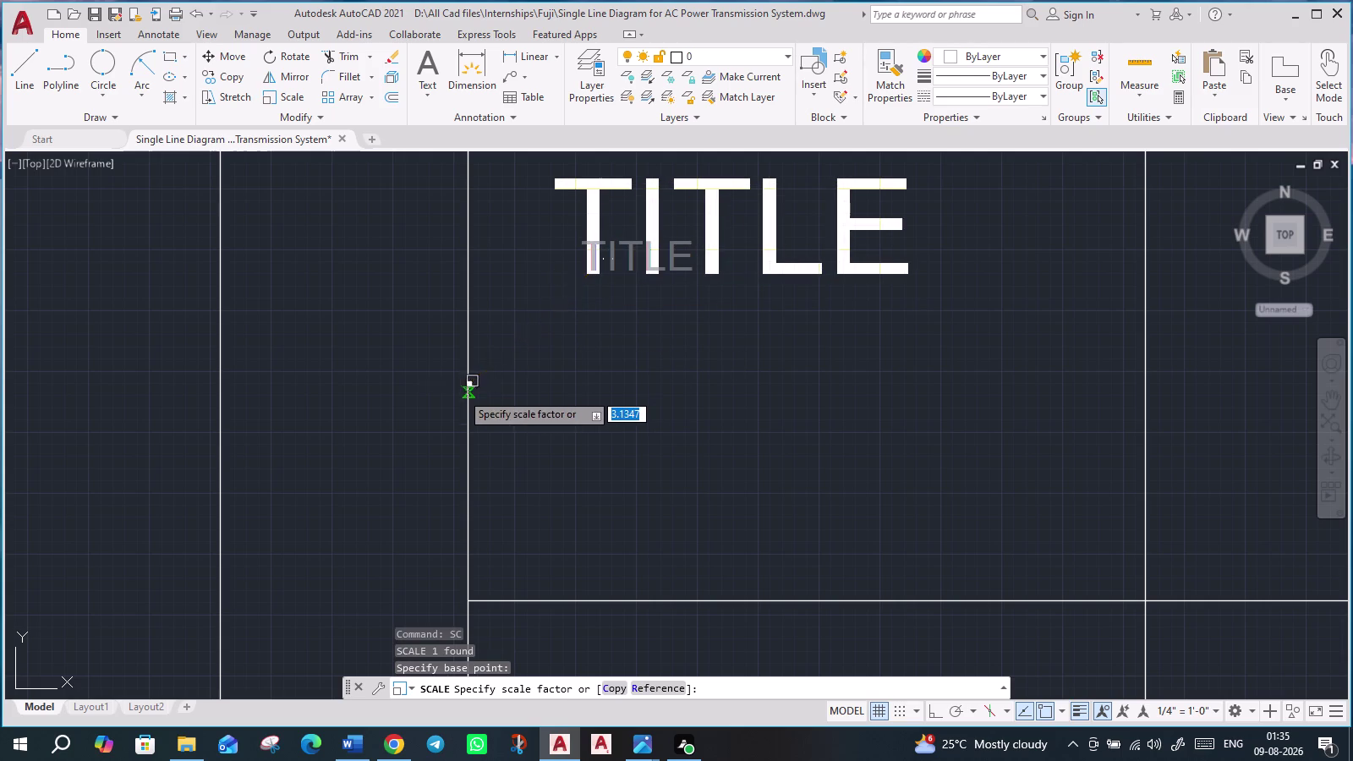
click(461, 392)
scroll(down, 3)
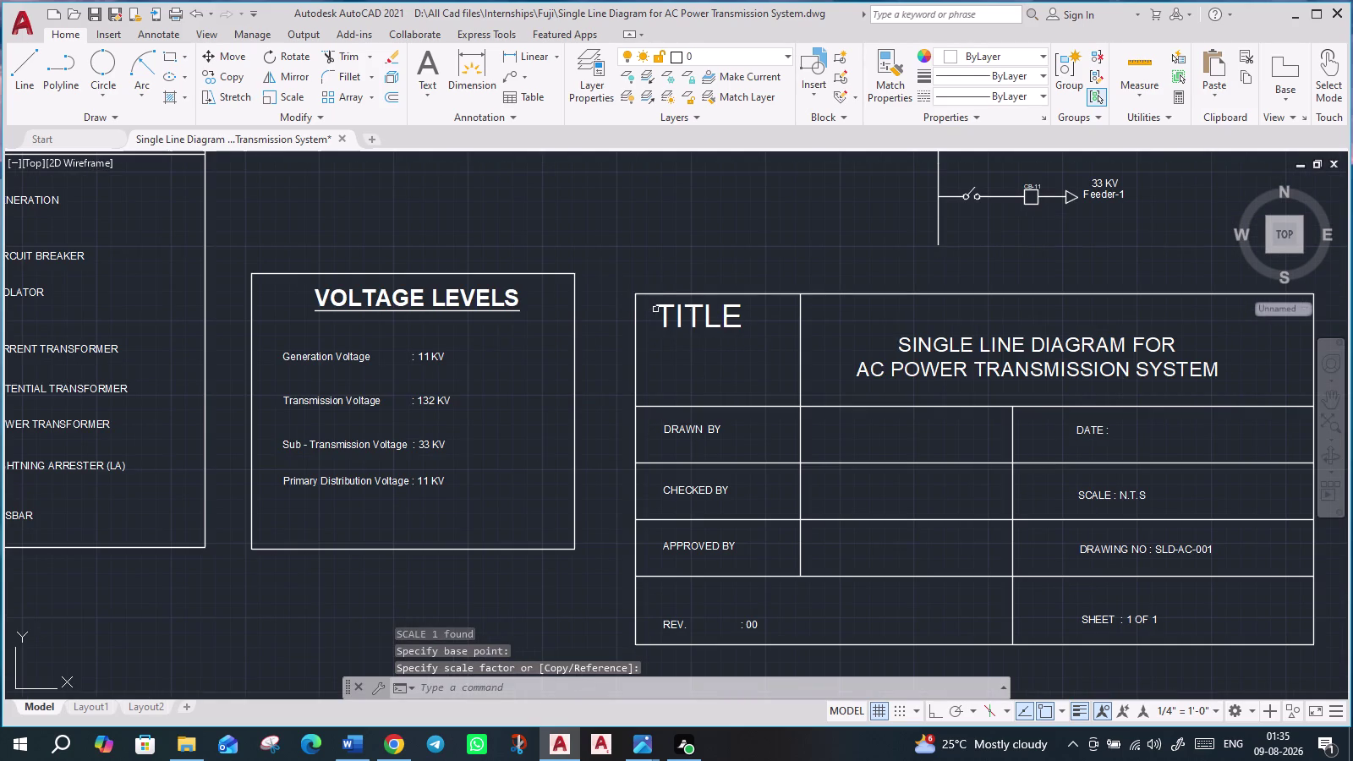
Move the enlarged TITLE label lower in its cell using its grip.
click(664, 307)
click(656, 325)
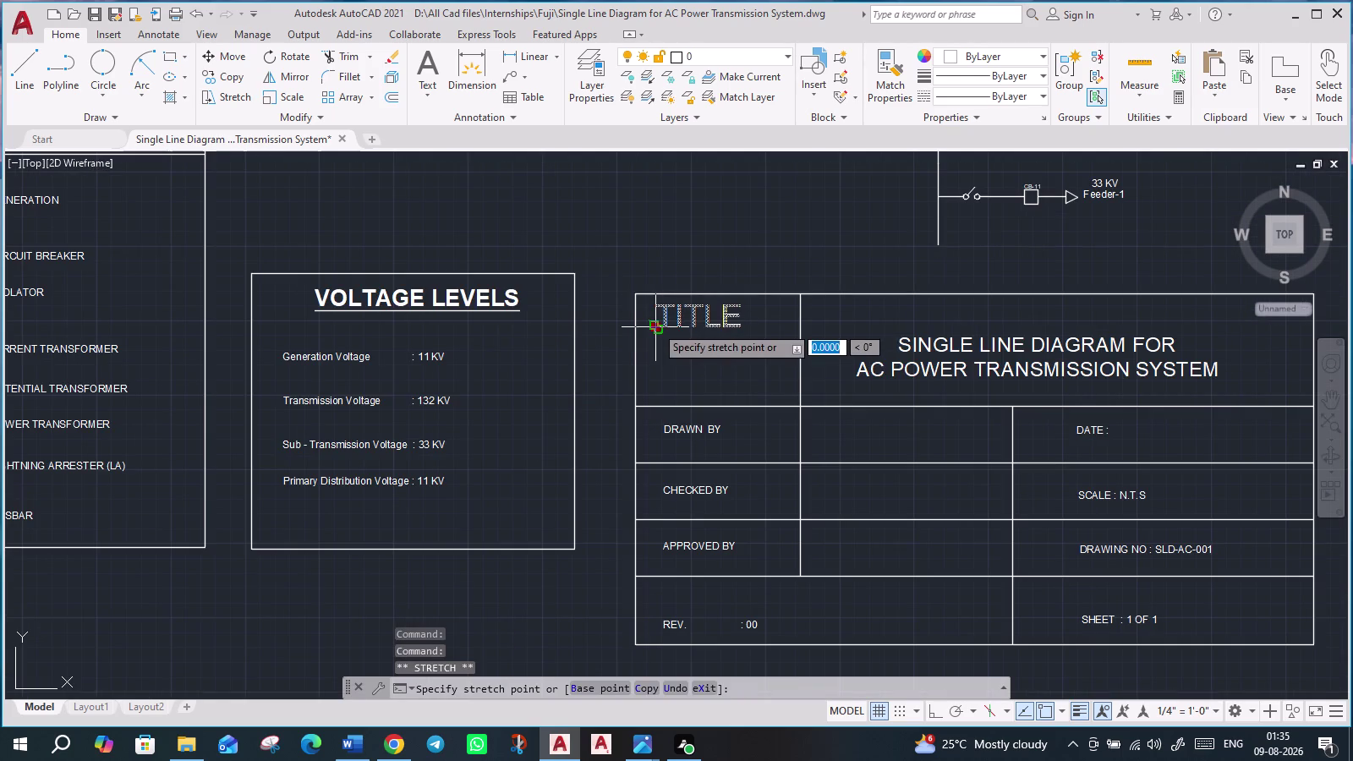
click(661, 353)
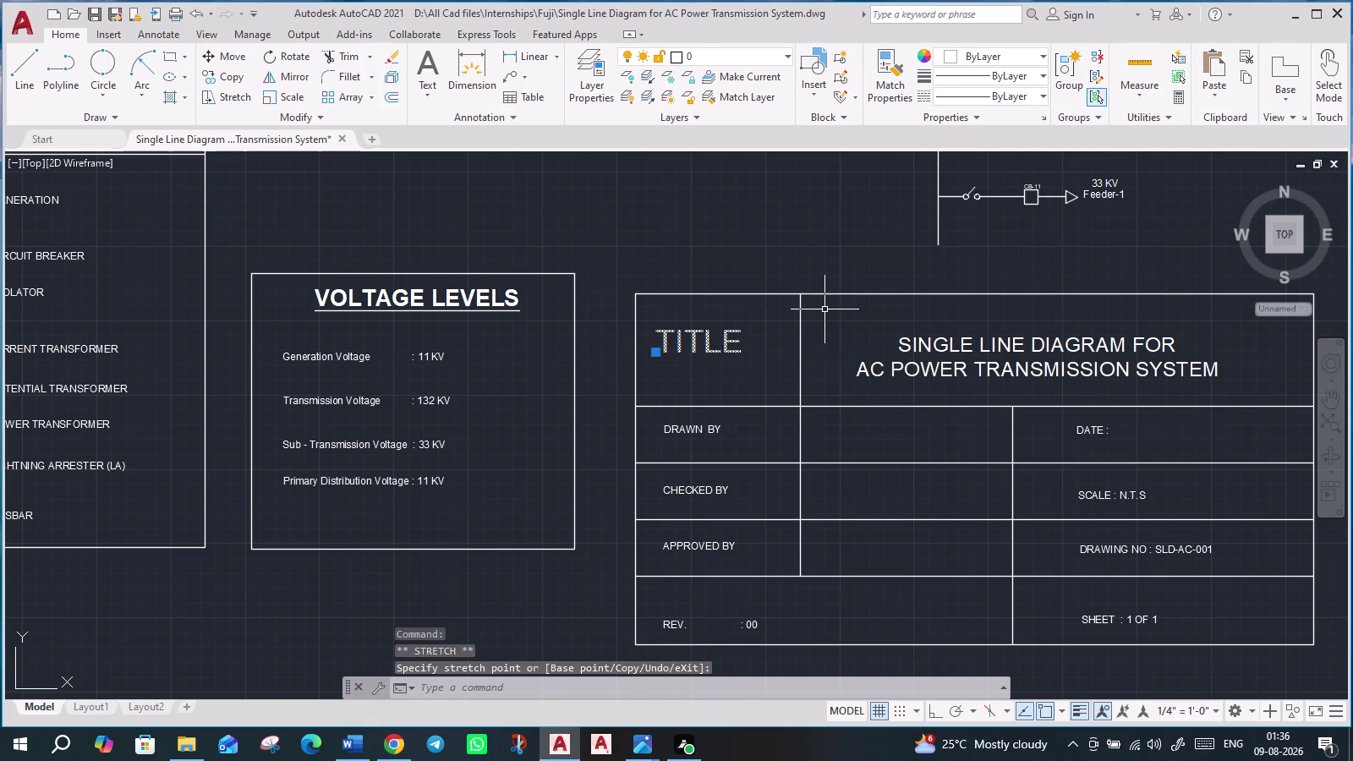
key(Escape)
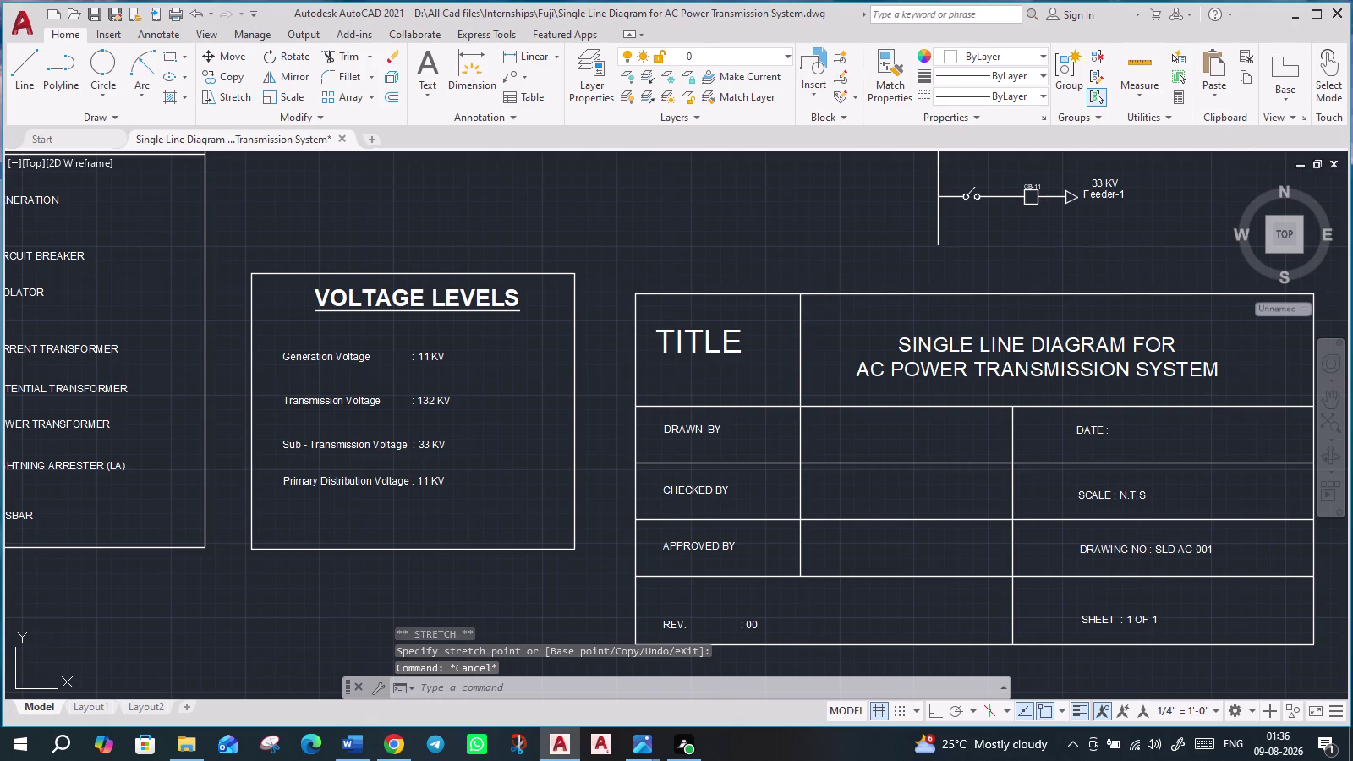
scroll(down, 3)
scroll(up, 3)
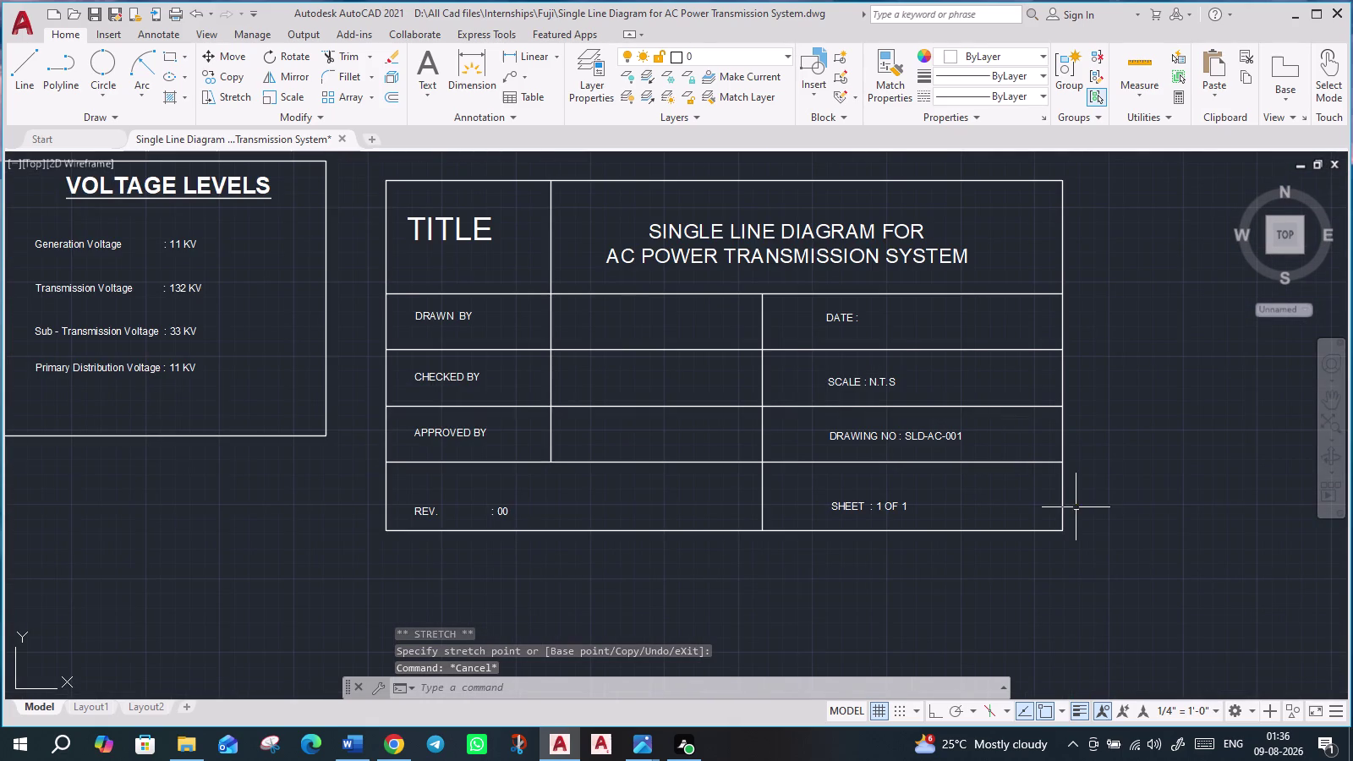
scroll(down, 3)
scroll(down, 3)
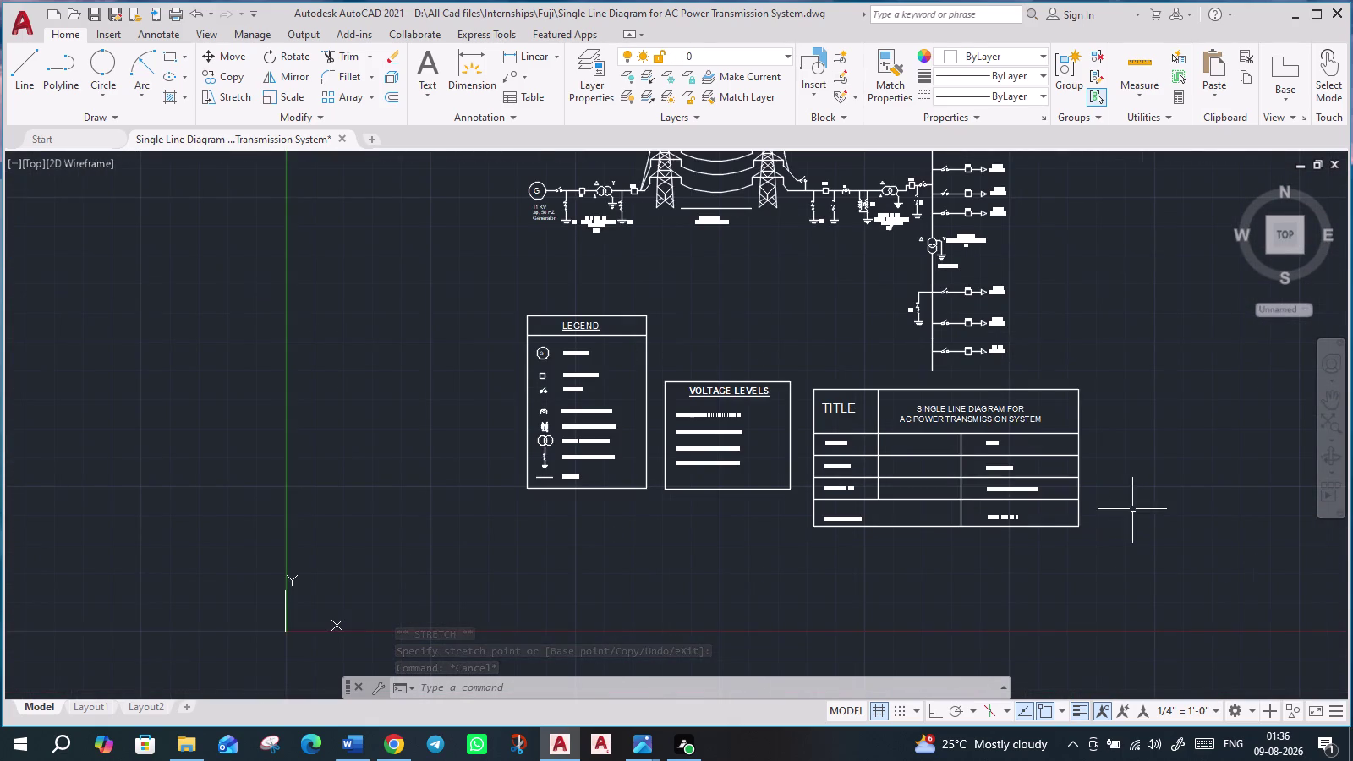
middle_drag(1125, 456, 1021, 543)
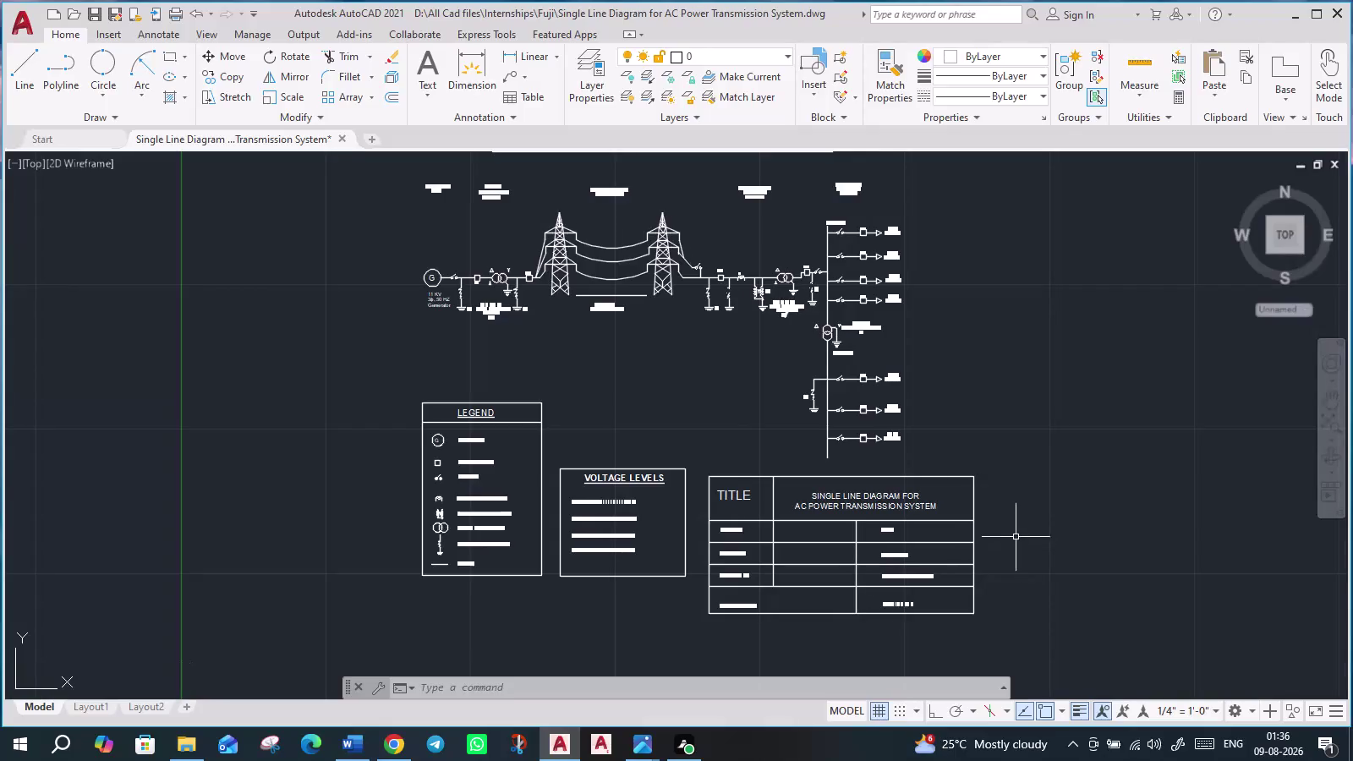
scroll(down, 3)
scroll(up, 3)
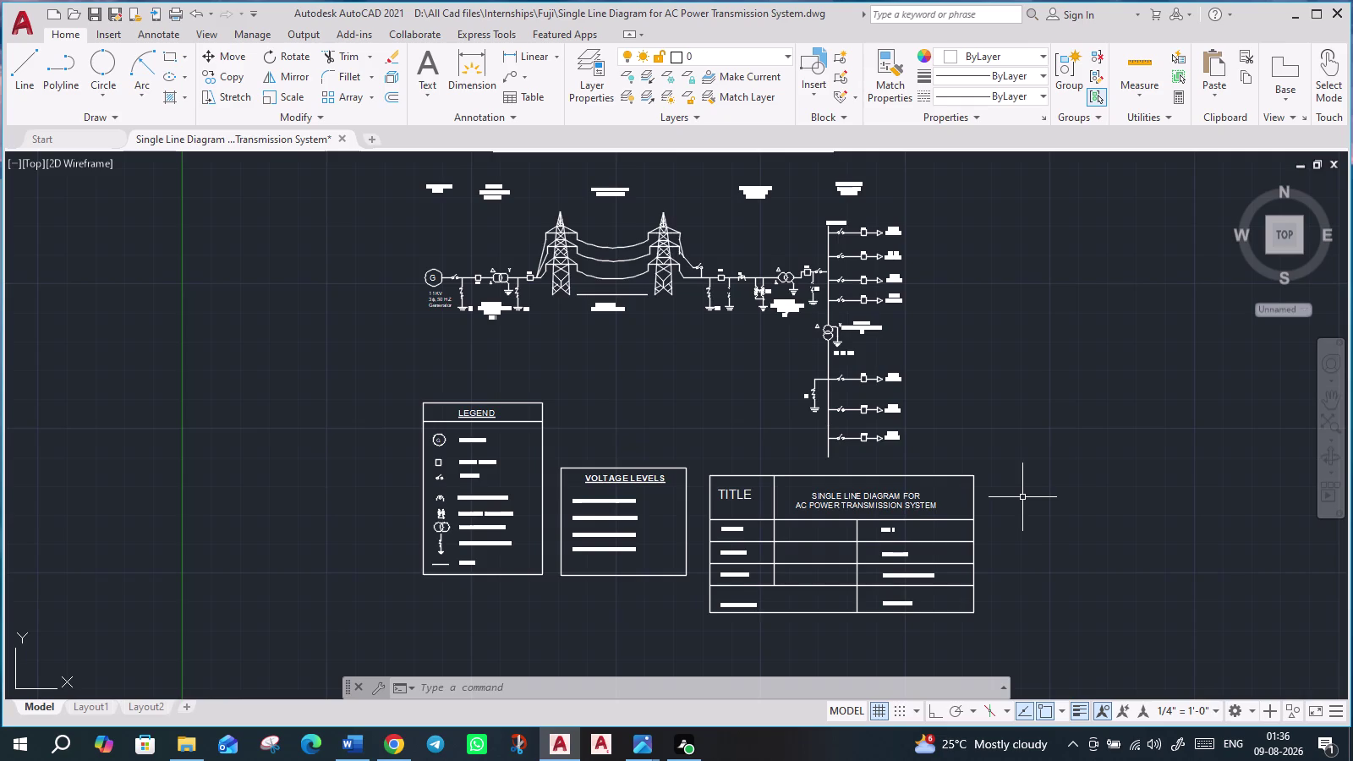
scroll(down, 3)
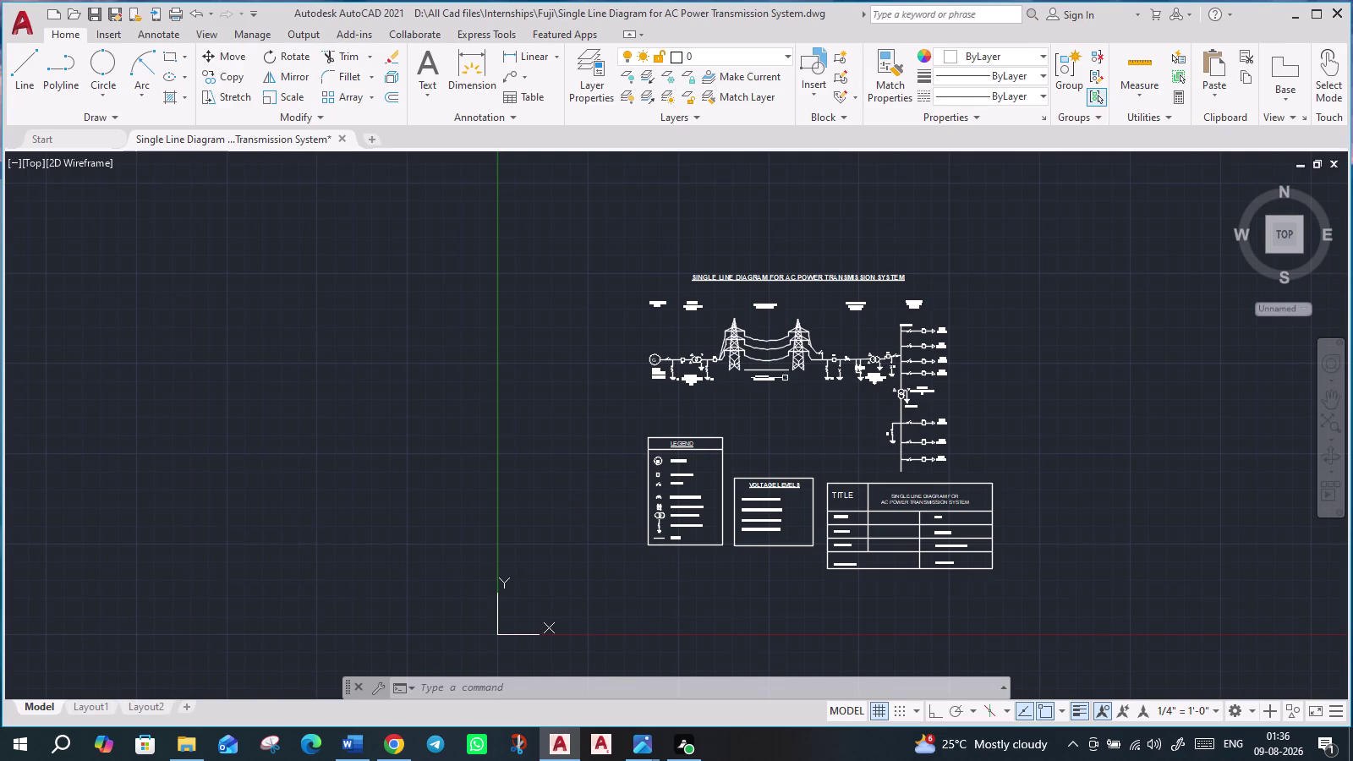
Zoom in on the stray 11 / 132 KV Power Transformer label and inspect it in the editor.
scroll(up, 3)
scroll(up, 3)
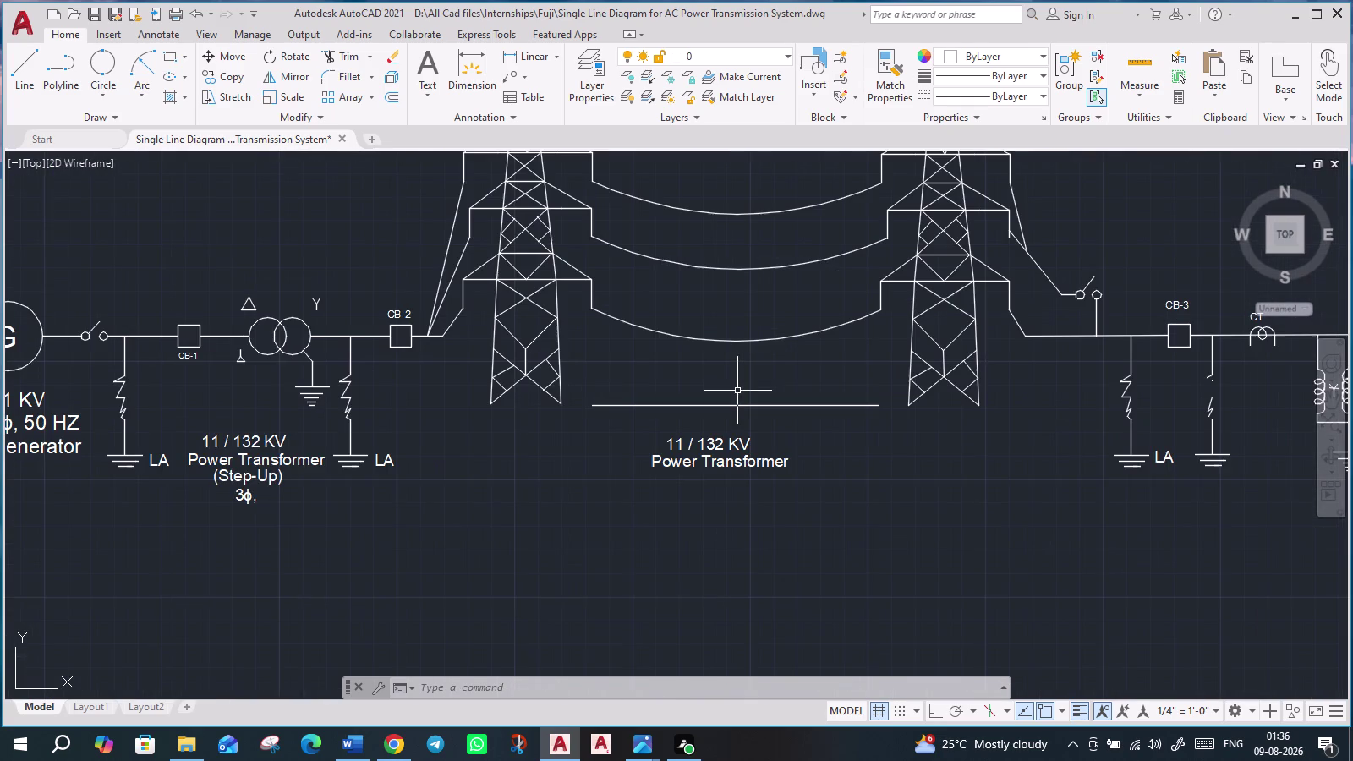
scroll(up, 3)
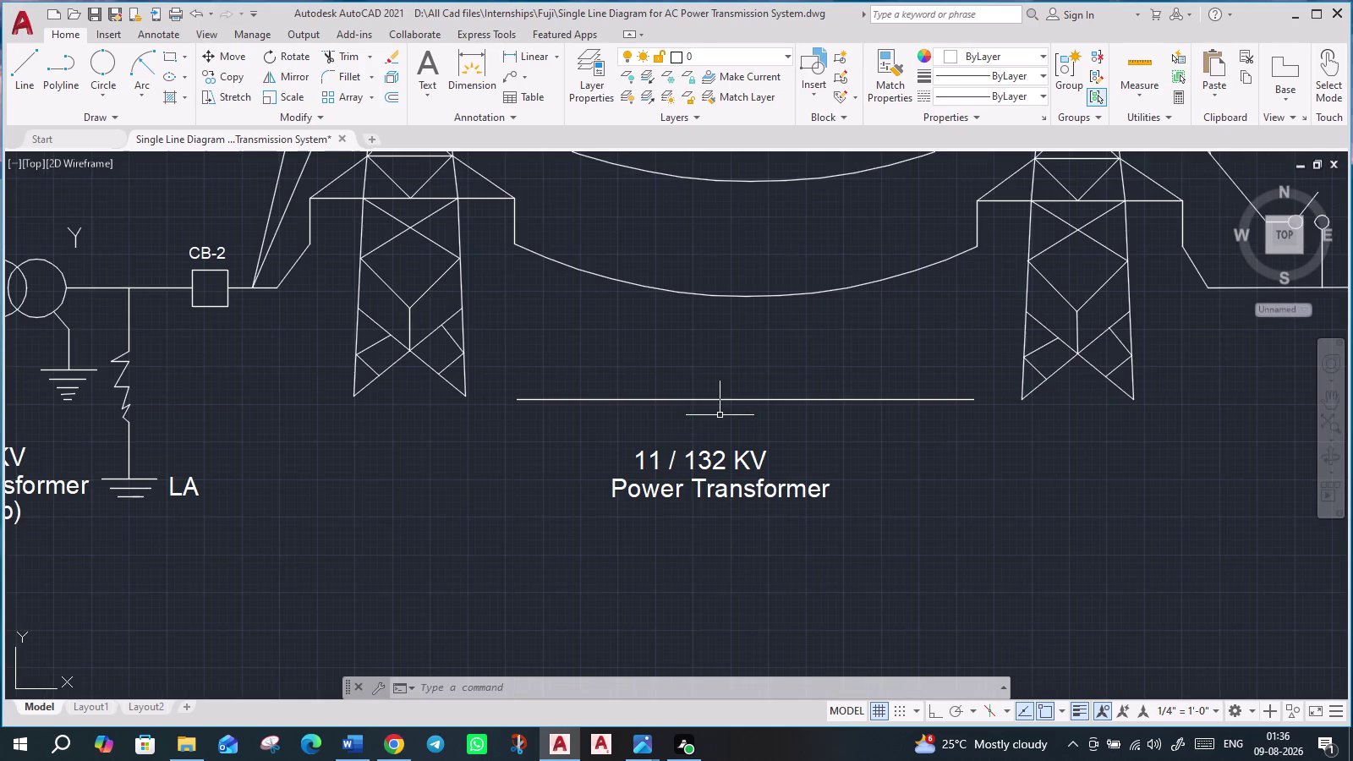
double_click(657, 457)
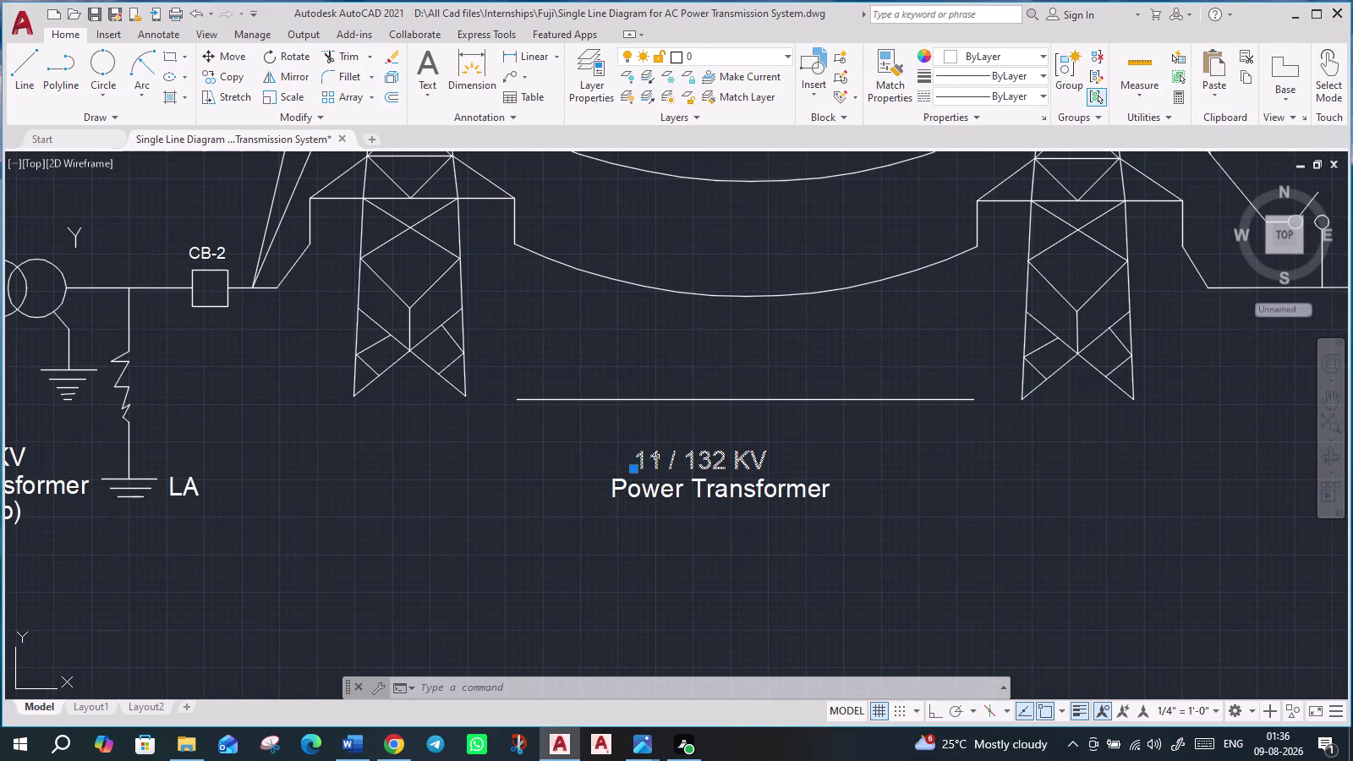
scroll(down, 3)
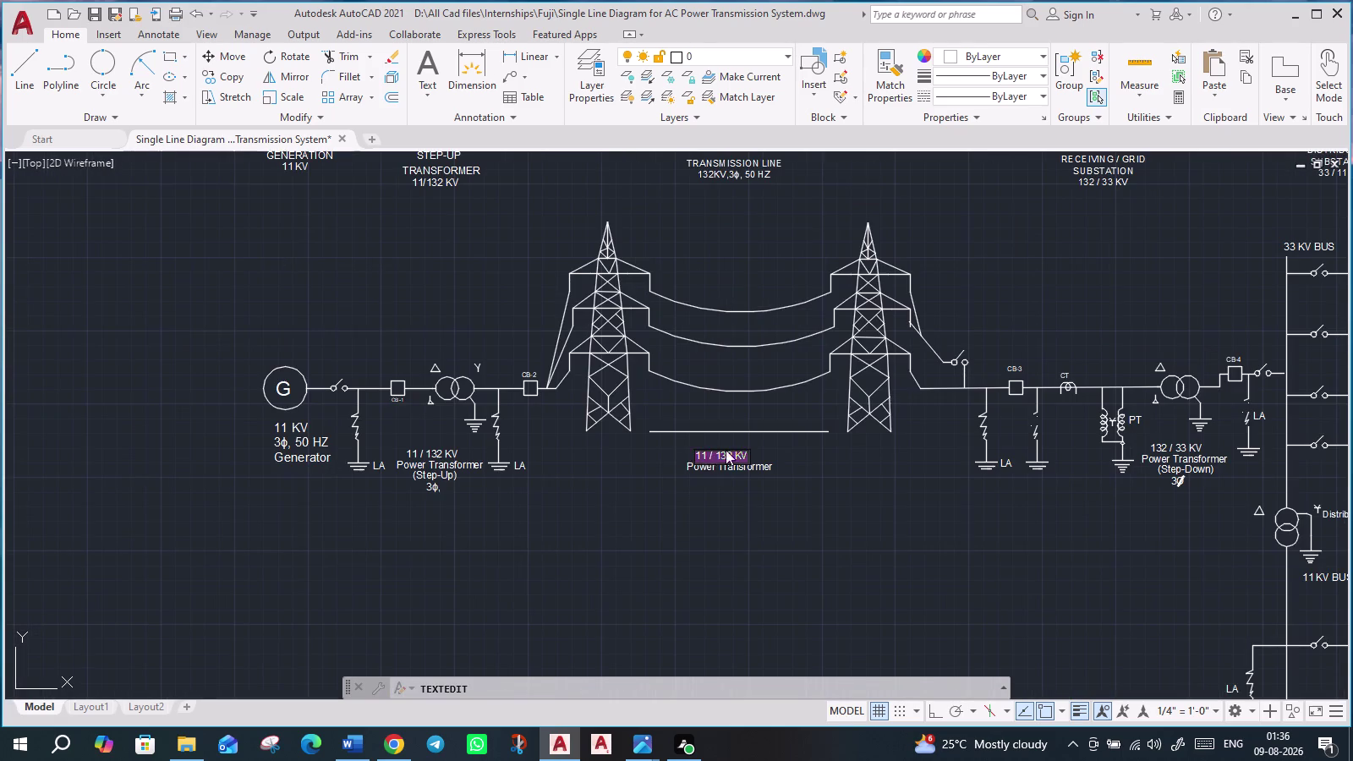
click(678, 443)
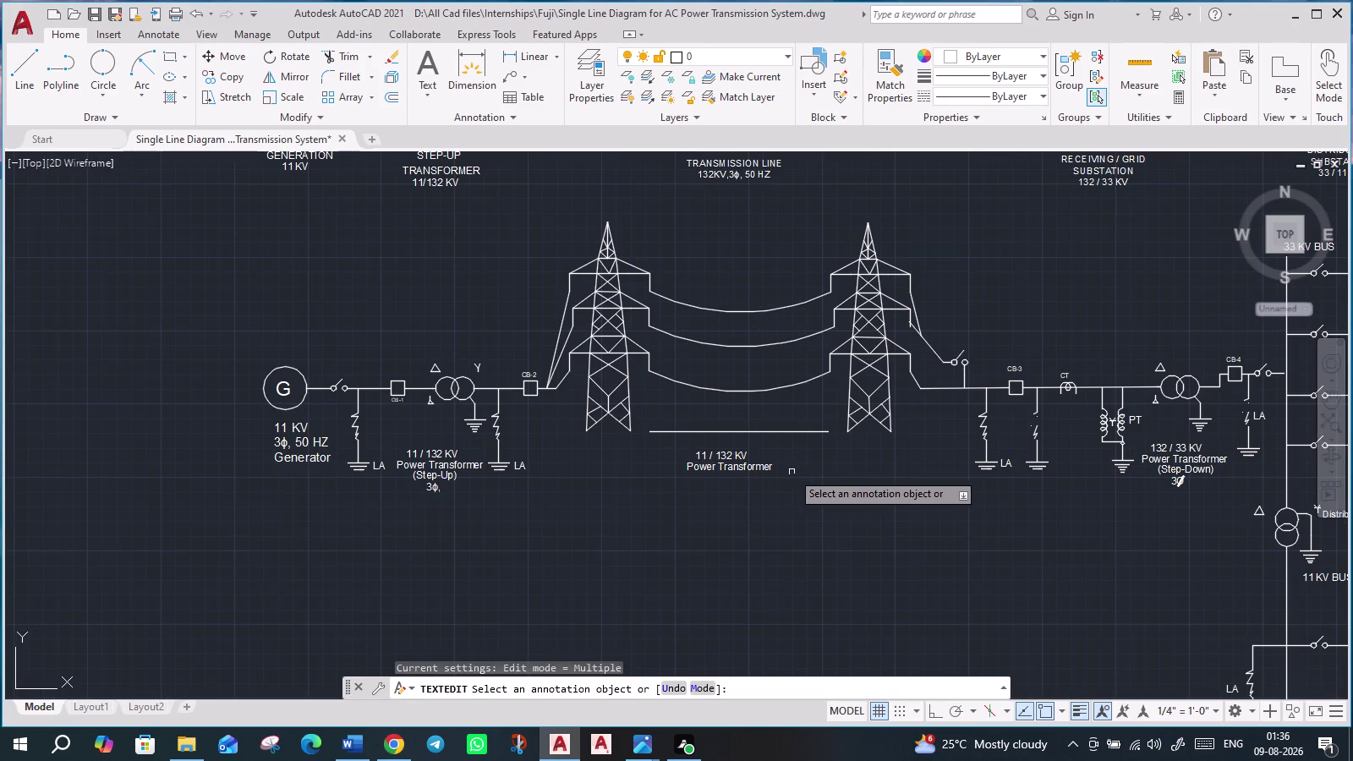
scroll(up, 3)
key(Escape)
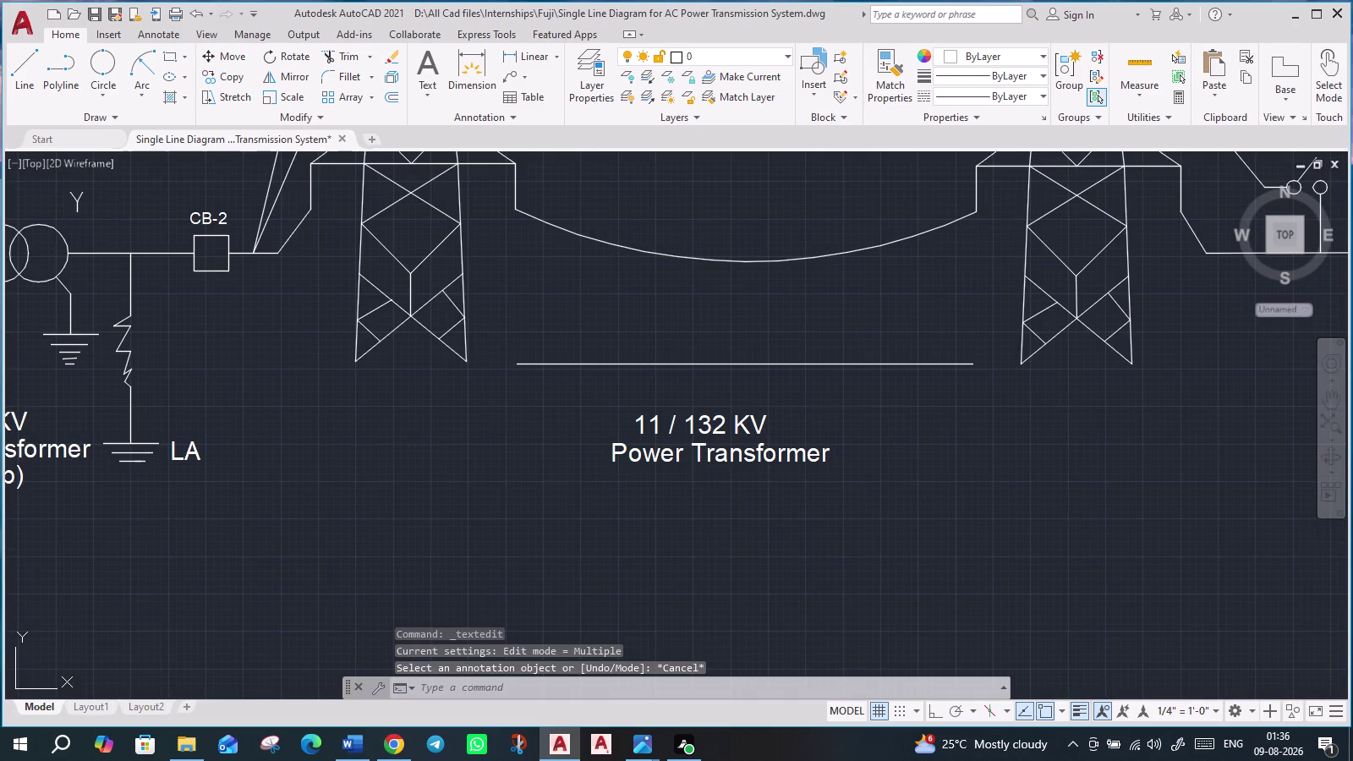
Window-select both lines of the stray label and delete them.
click(594, 407)
click(901, 496)
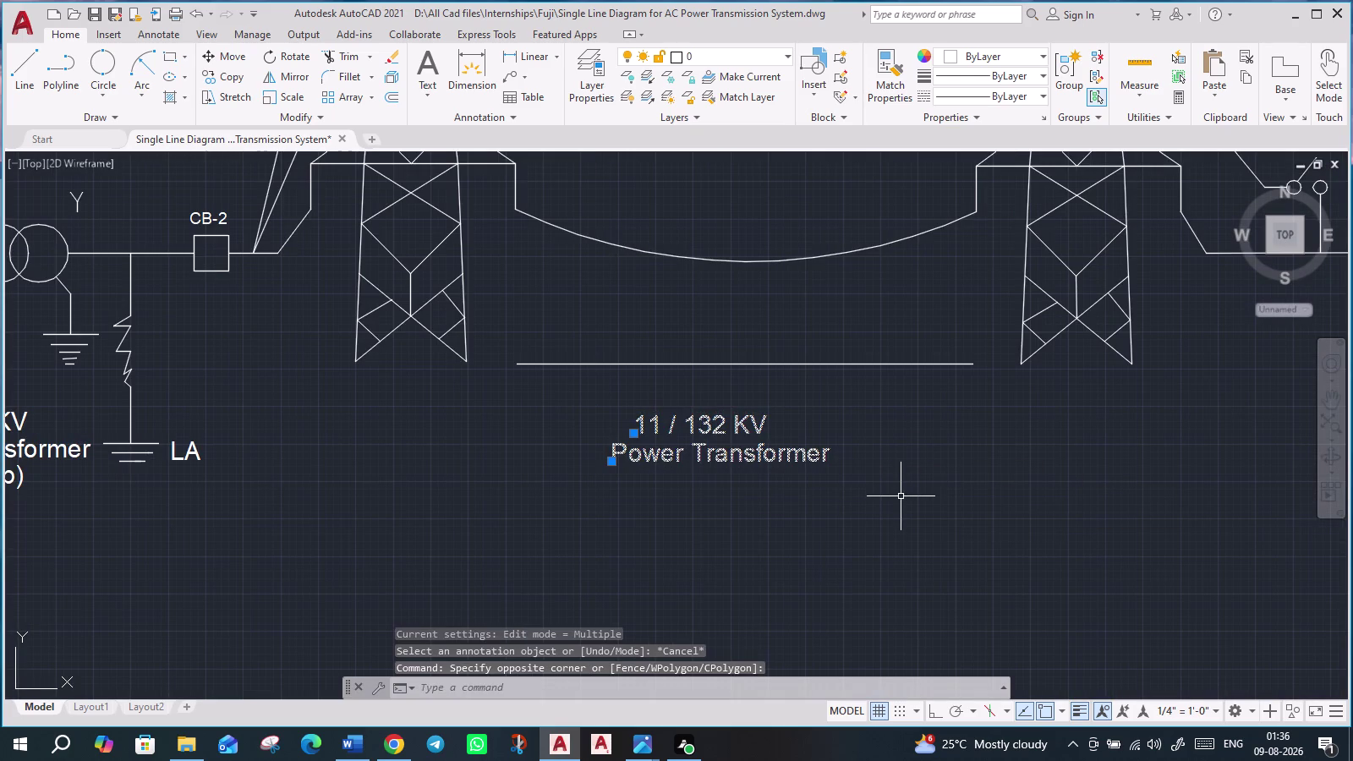
key(Delete)
scroll(down, 3)
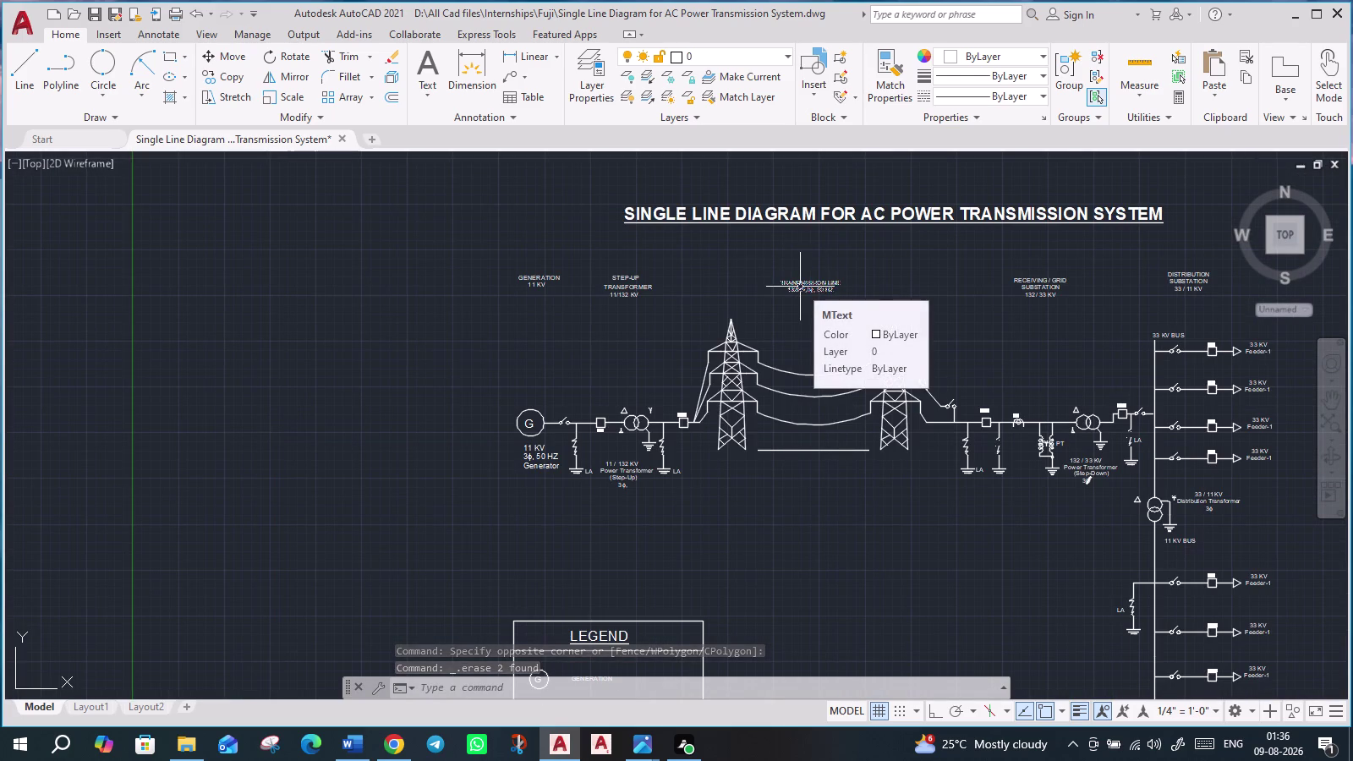
Copy the TRANSMISSION LINE 132KV,3φ, 50 HZ label to the clipboard.
scroll(up, 3)
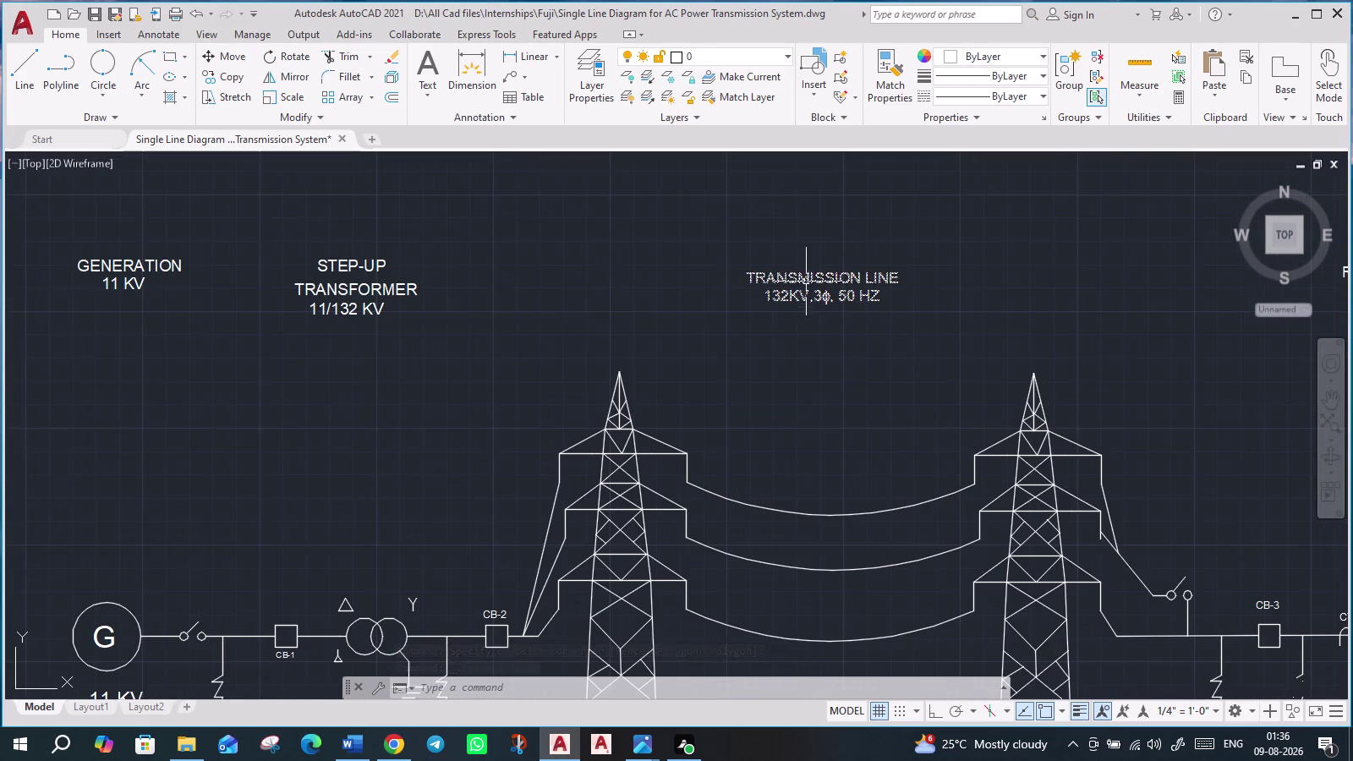
scroll(down, 3)
scroll(up, 3)
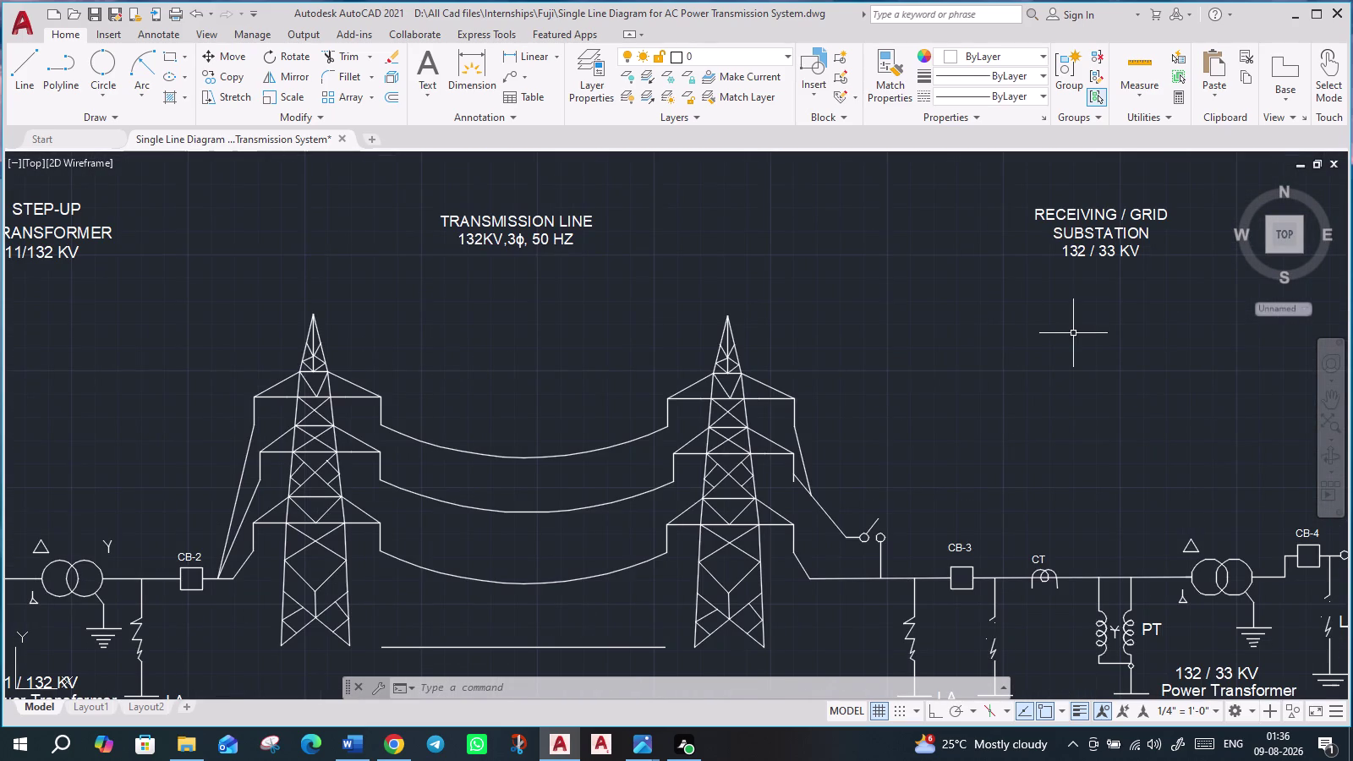
scroll(down, 3)
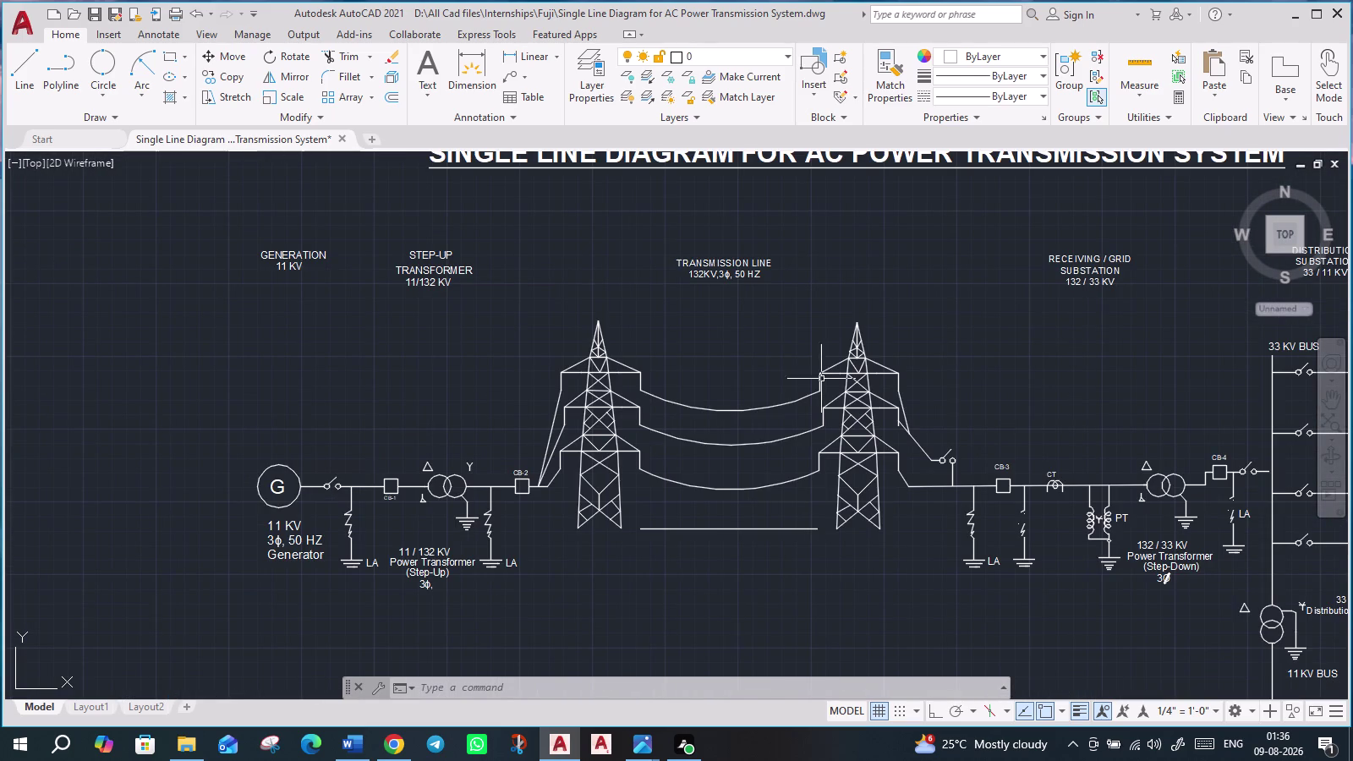
click(695, 262)
scroll(up, 3)
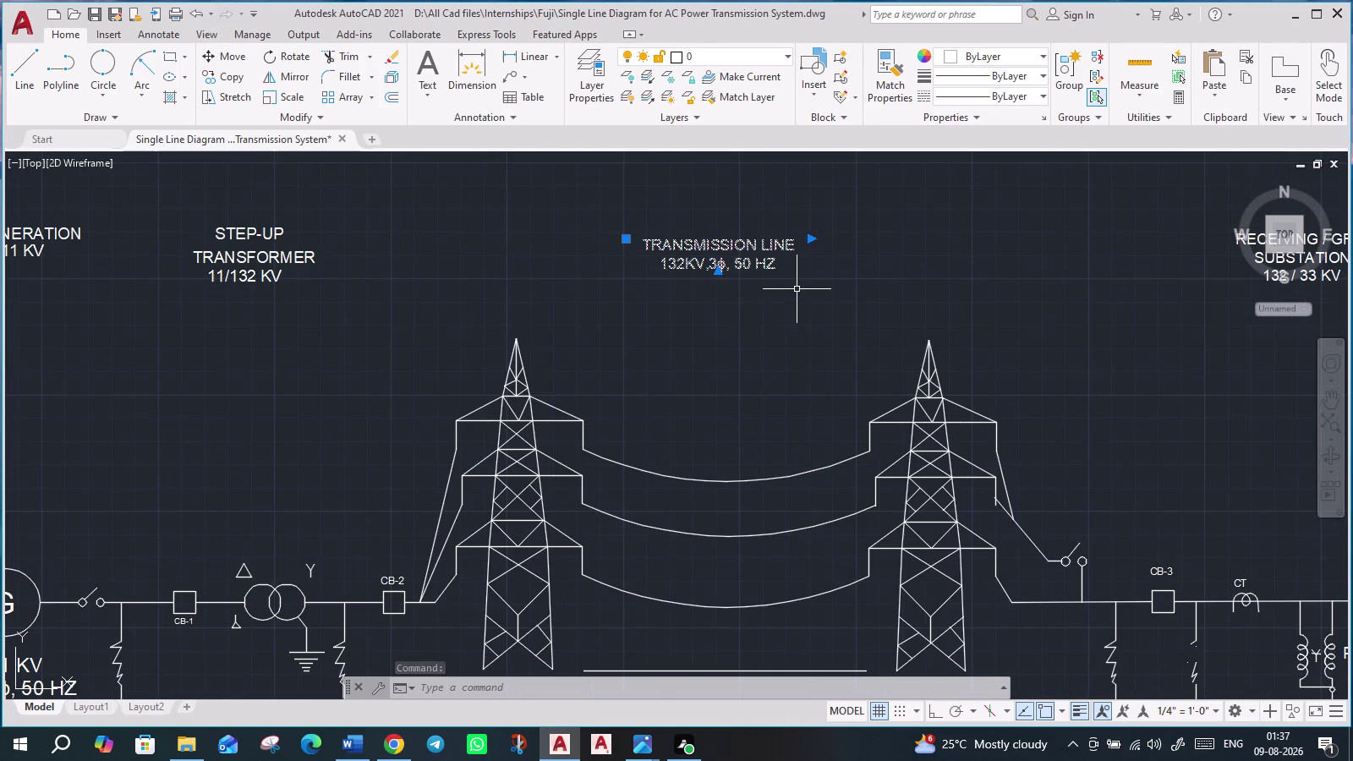
key(ctrl+c)
Paste the label below the lower line between the two towers.
middle_drag(710, 306, 726, 212)
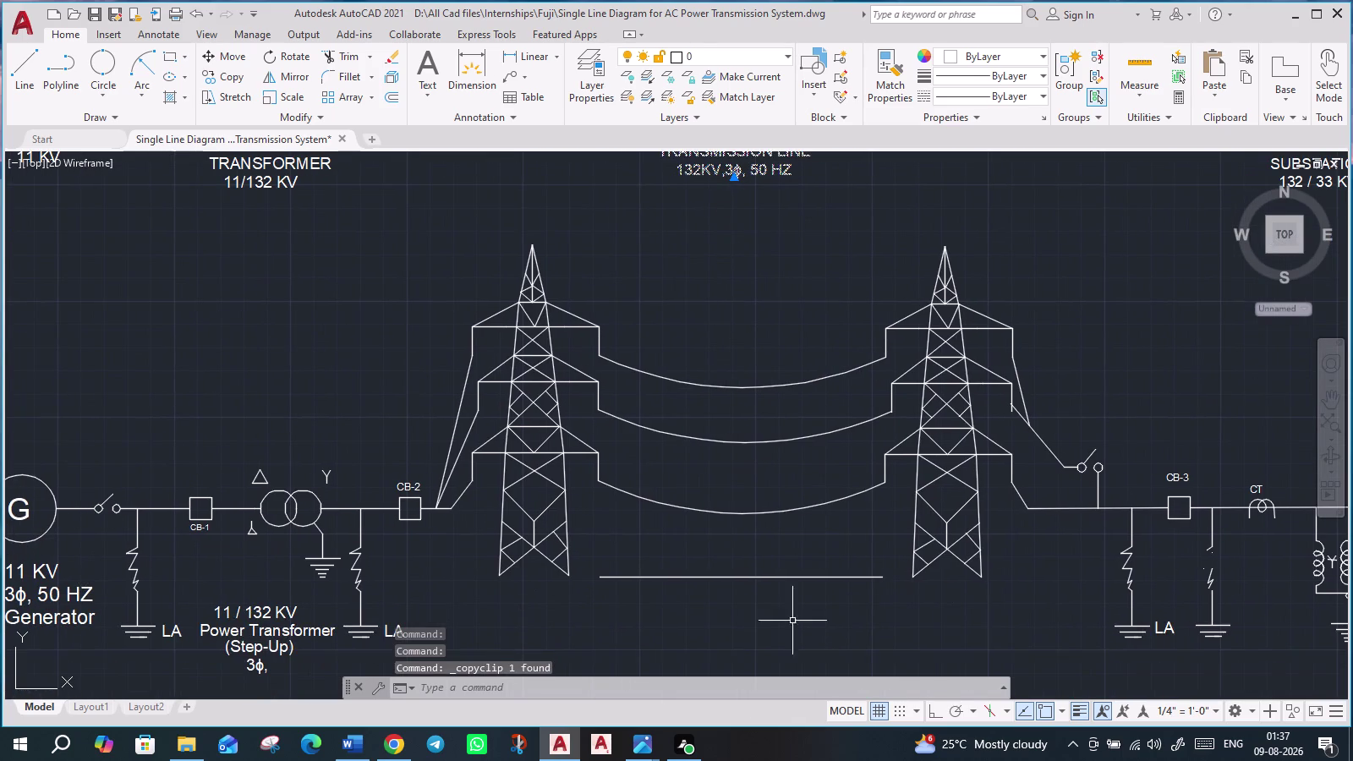
key(ctrl+v)
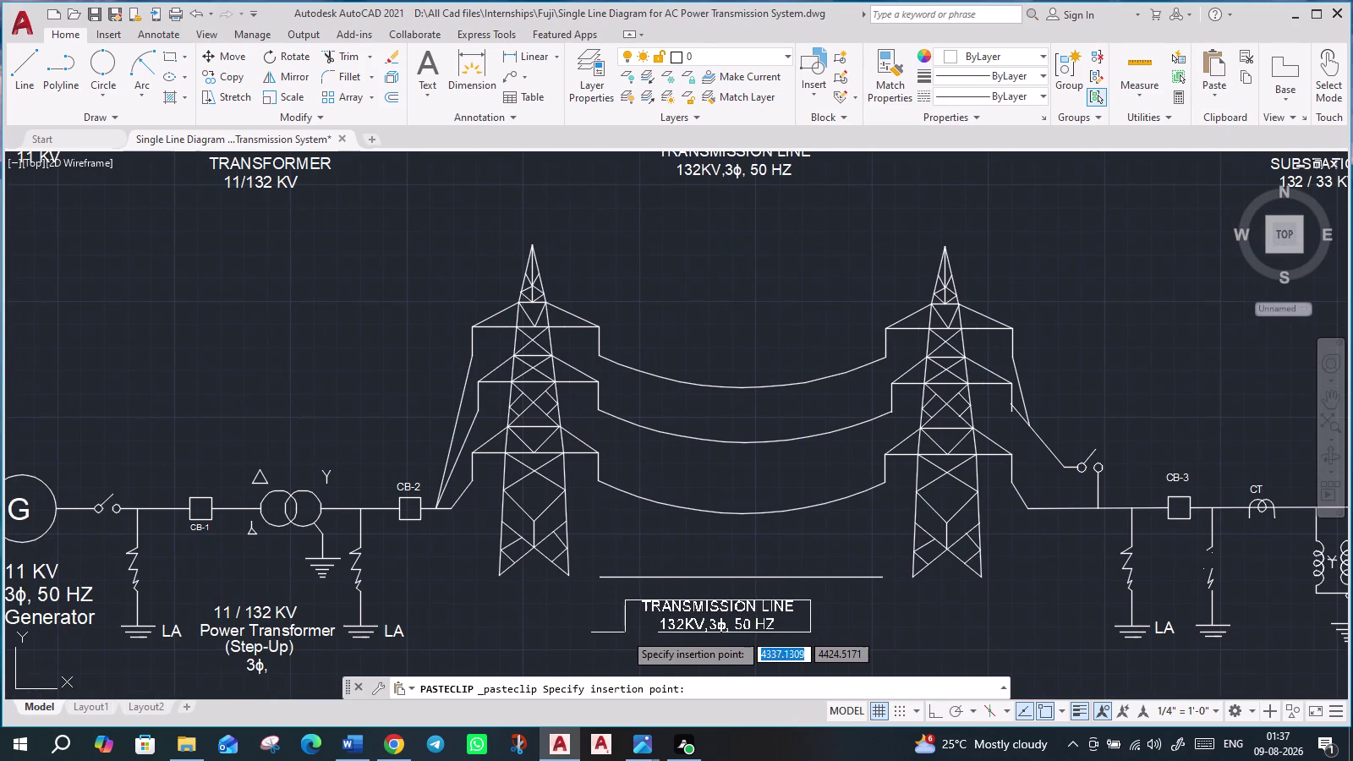
middle_drag(621, 637, 613, 553)
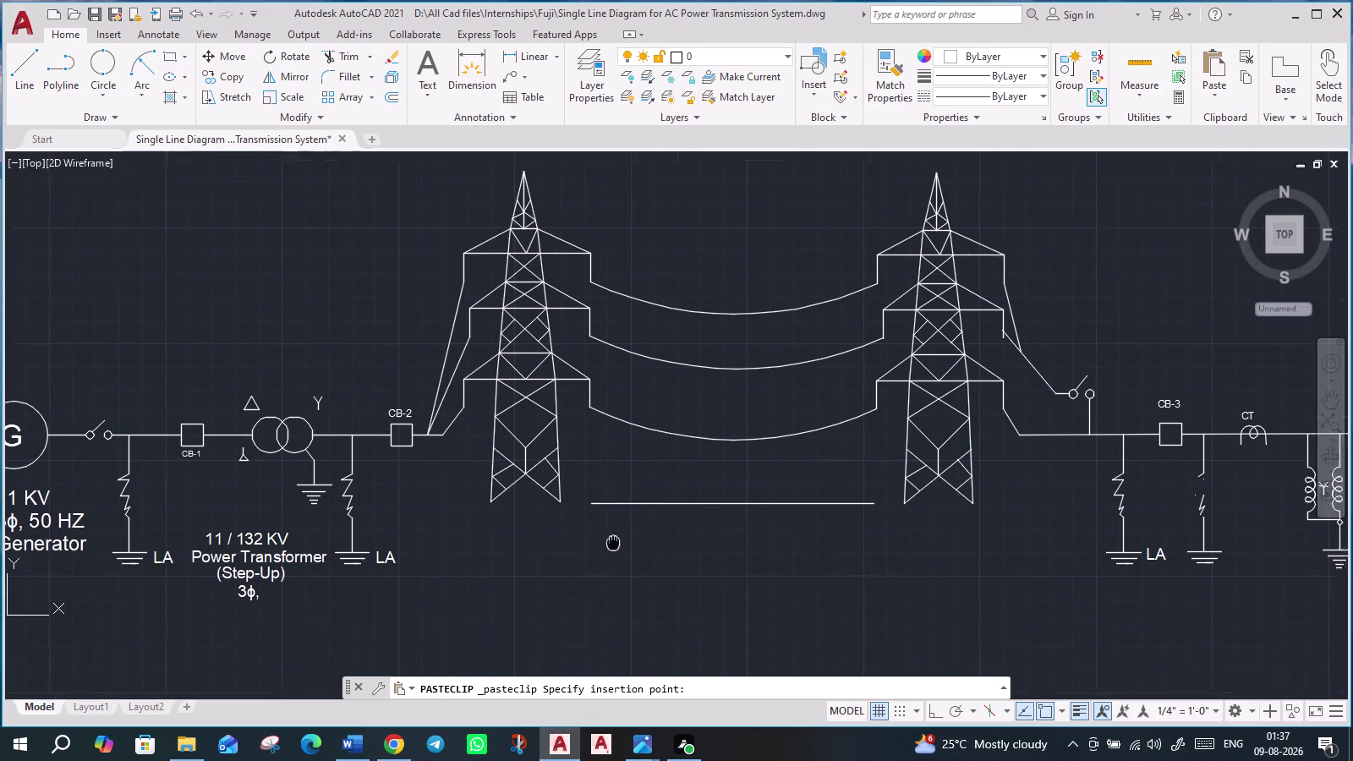
middle_drag(614, 553, 609, 486)
click(600, 485)
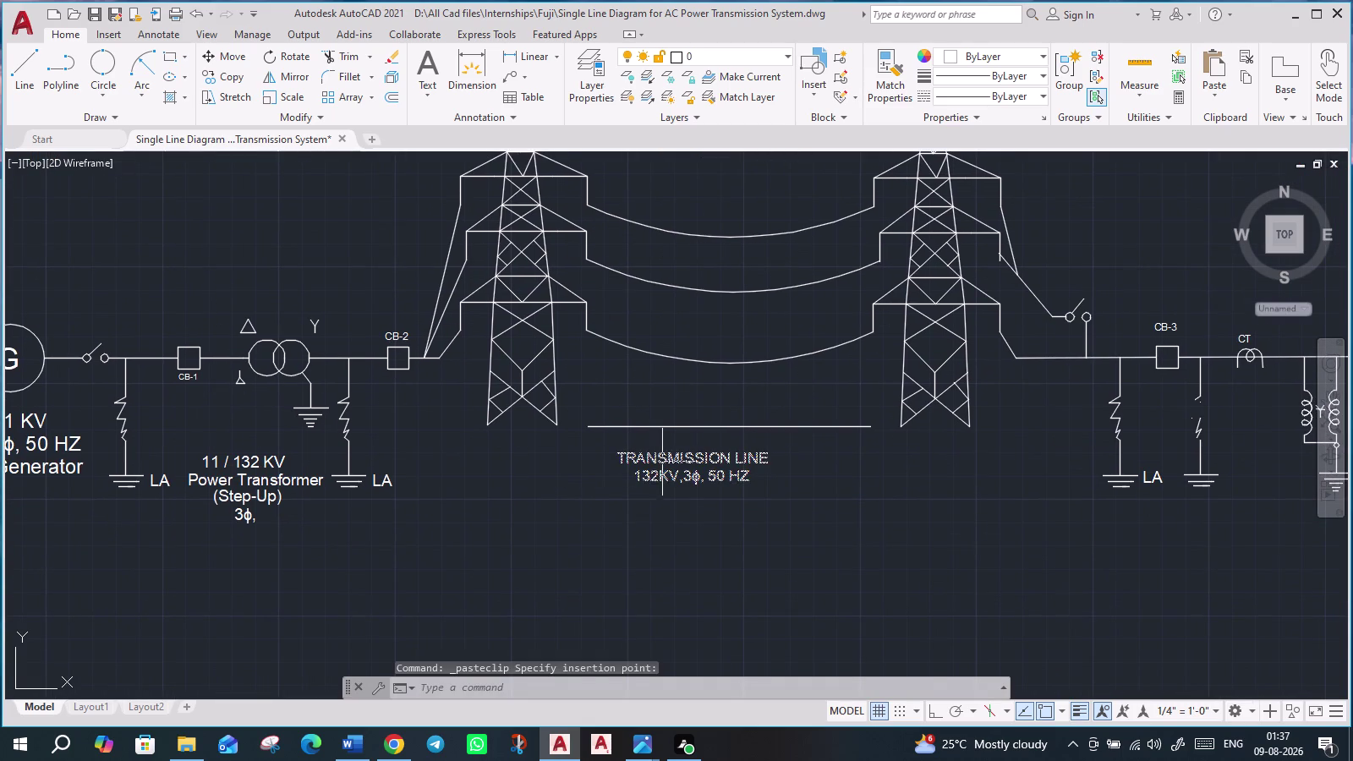
Open the pasted label for editing and add a space after 132KV.
double_click(656, 455)
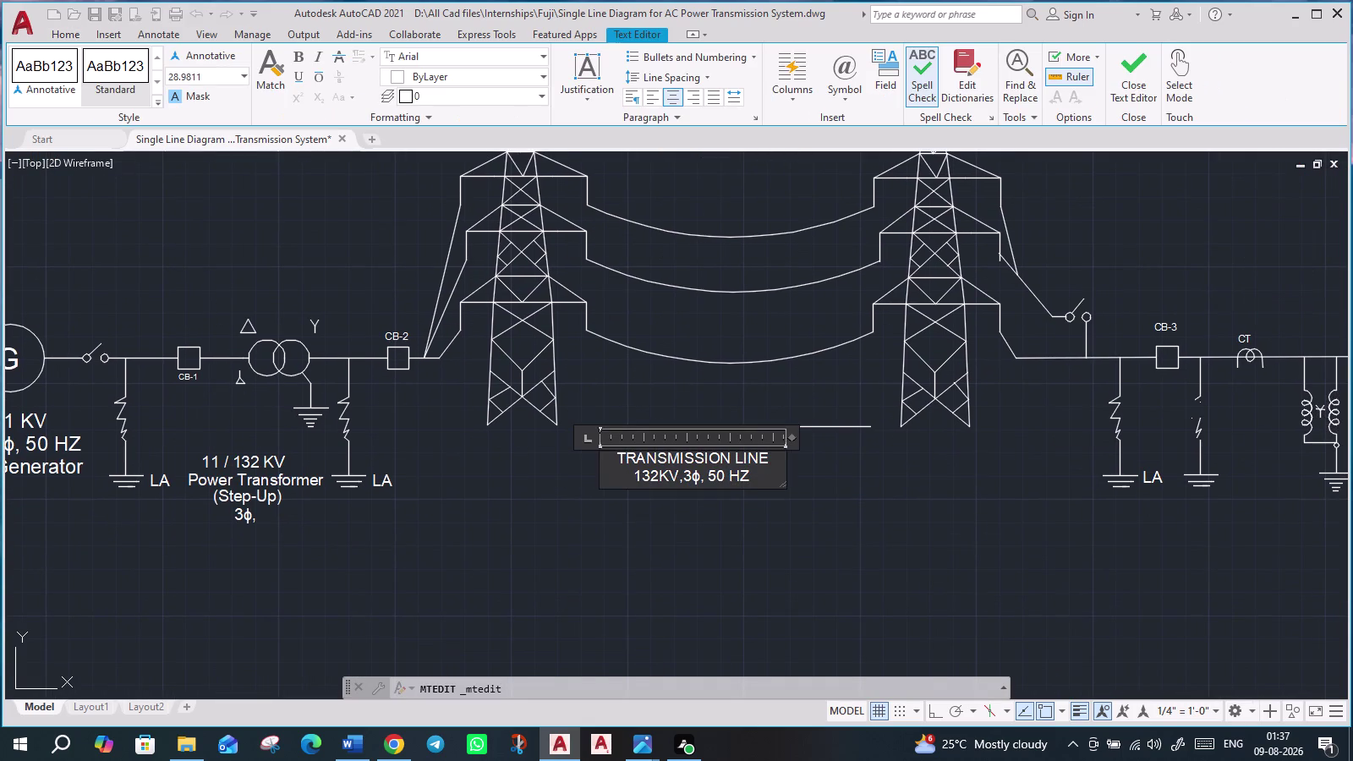
scroll(up, 3)
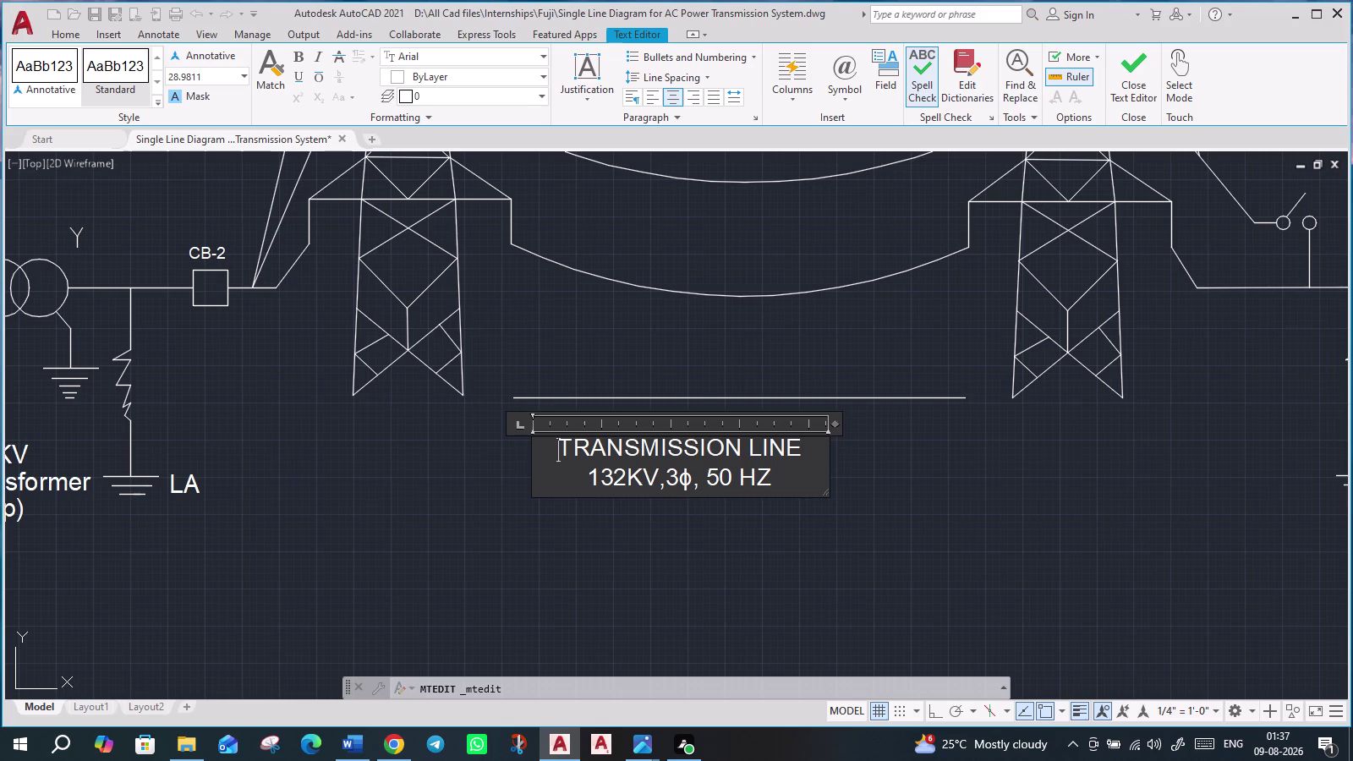
click(661, 484)
key(space)
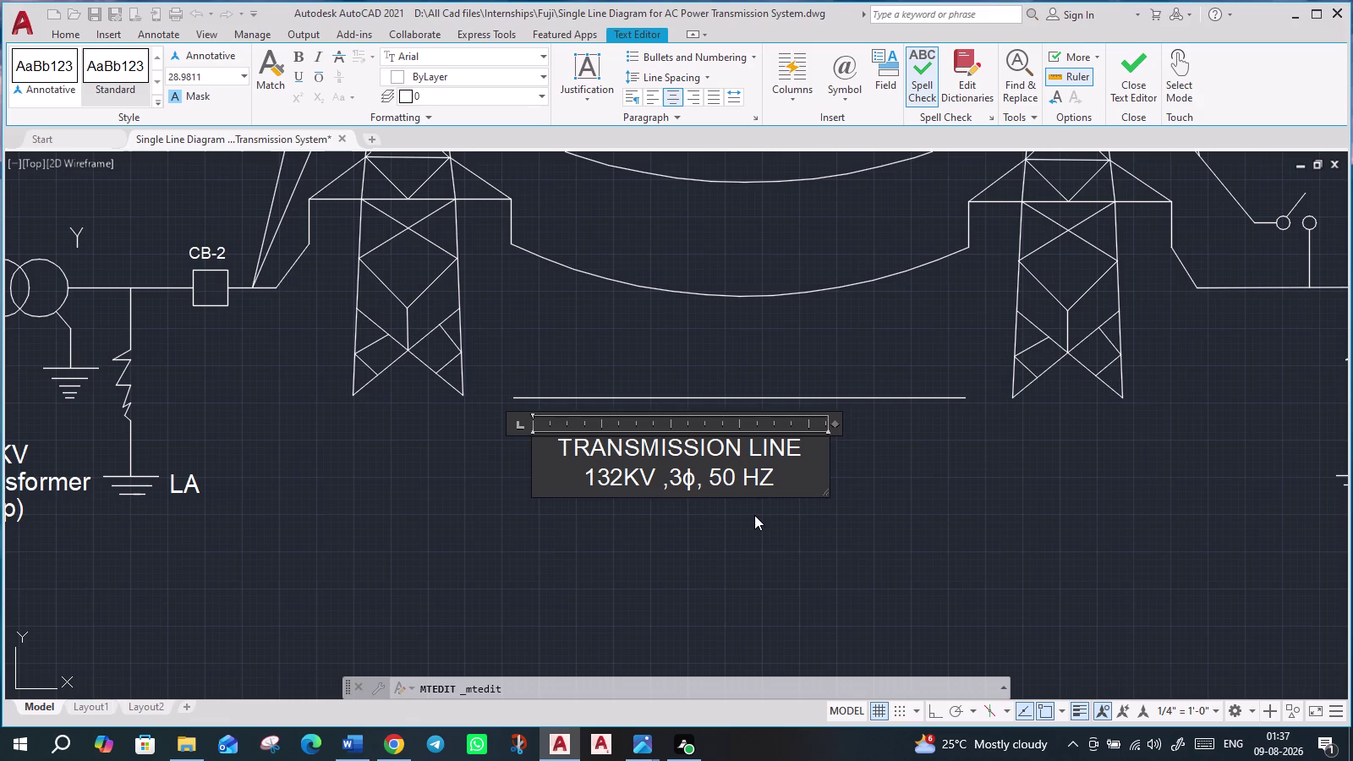
Move the words TRANSMISSION LINE so they follow 132KV.
drag(803, 448, 611, 448)
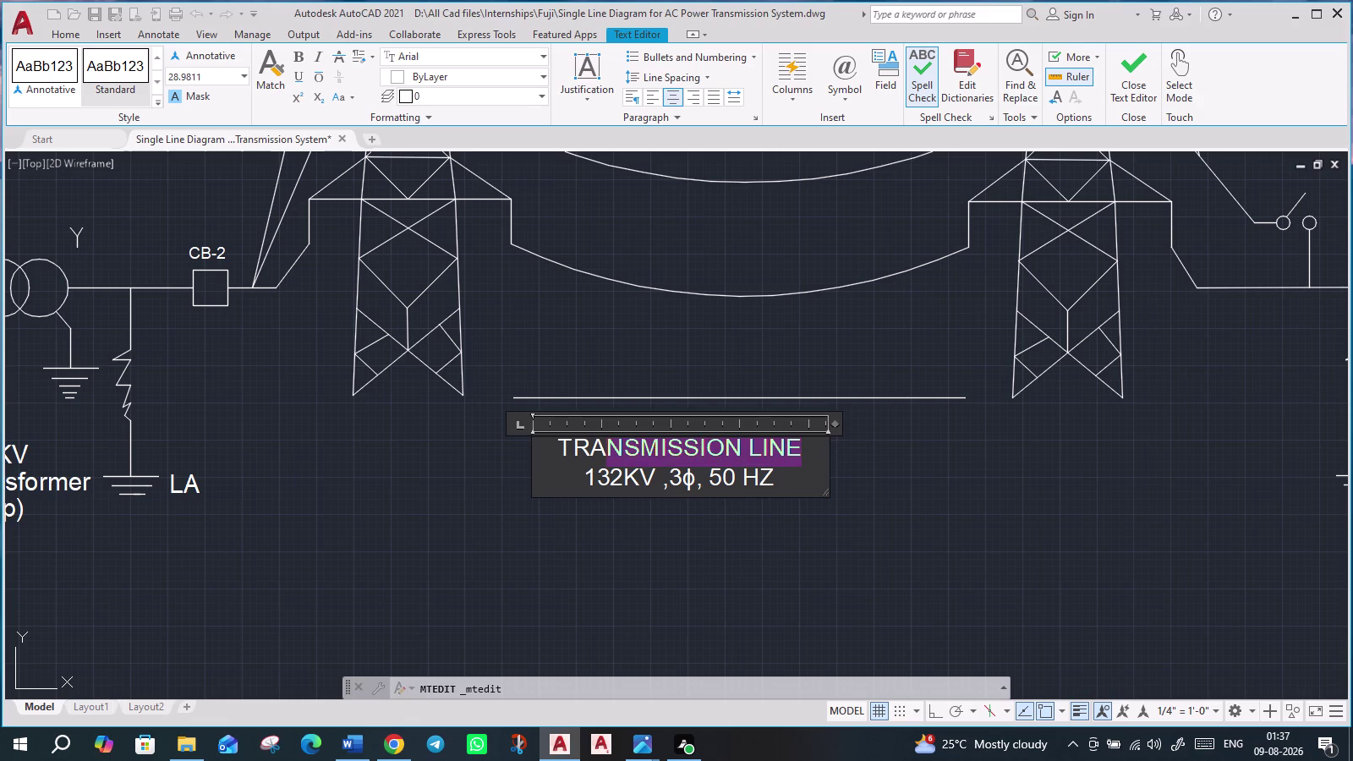
drag(611, 448, 558, 451)
key(ctrl+c)
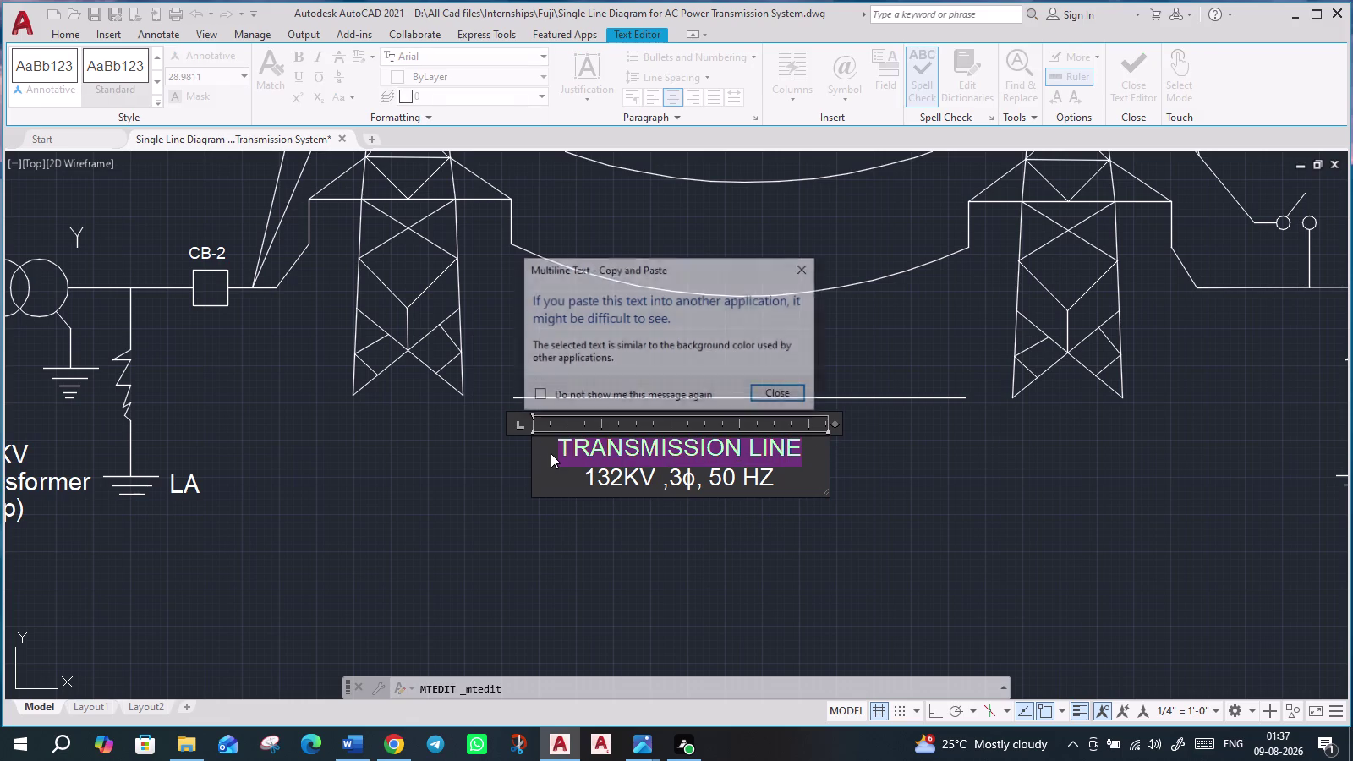
click(782, 399)
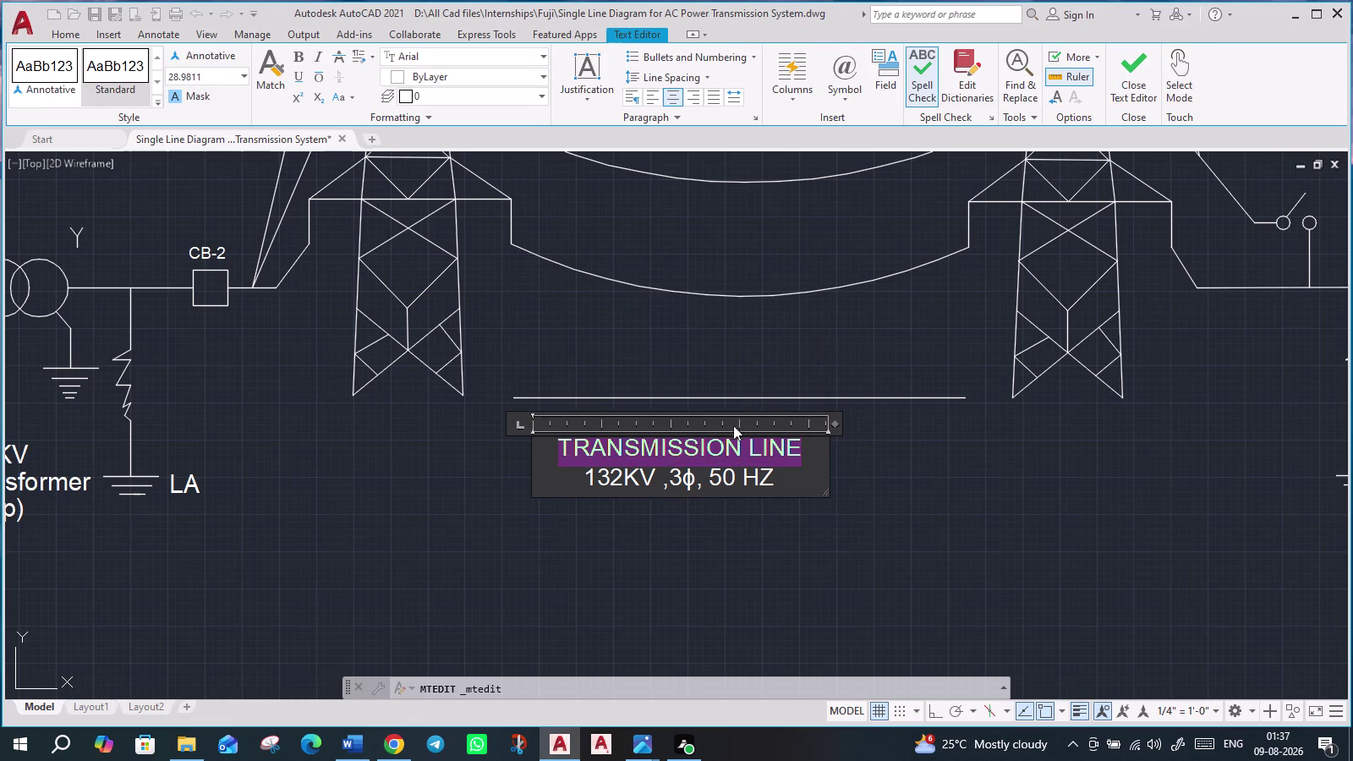
key(ctrl+x)
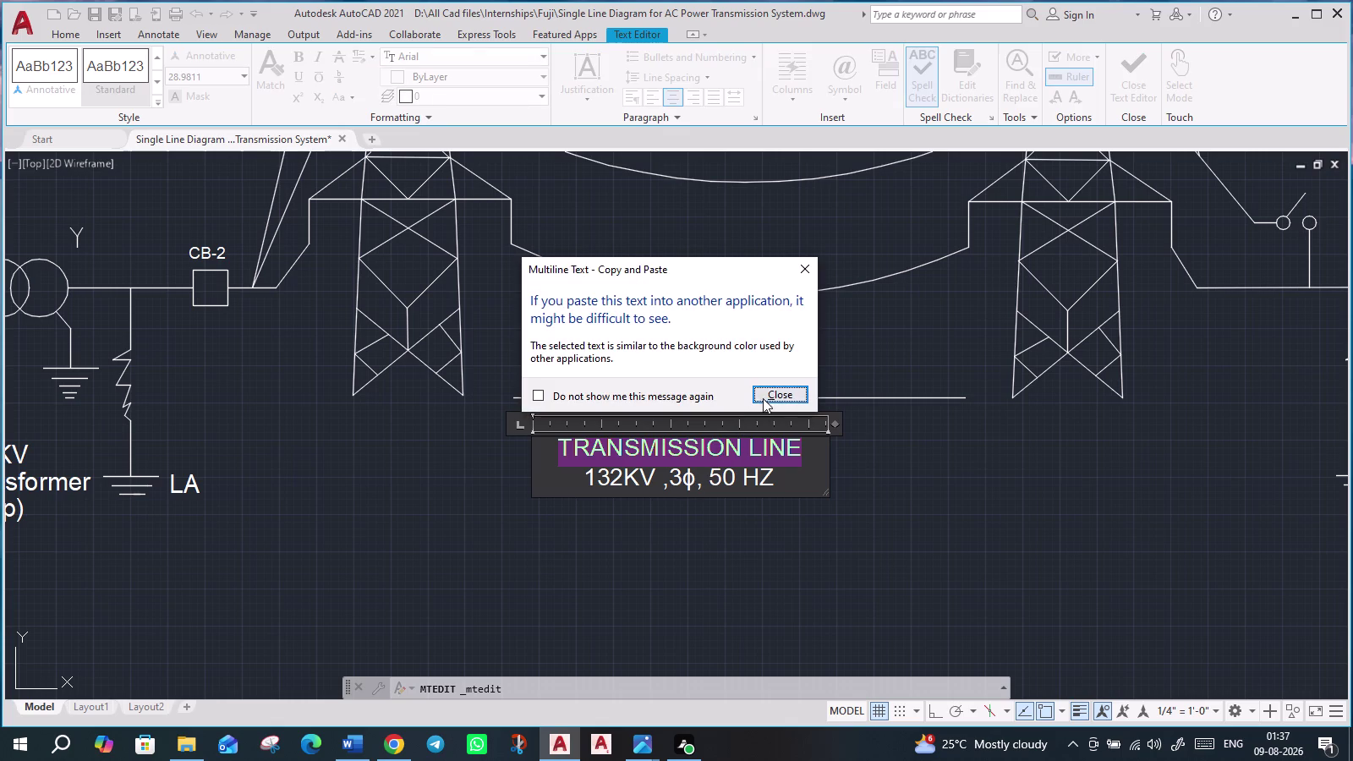
click(764, 396)
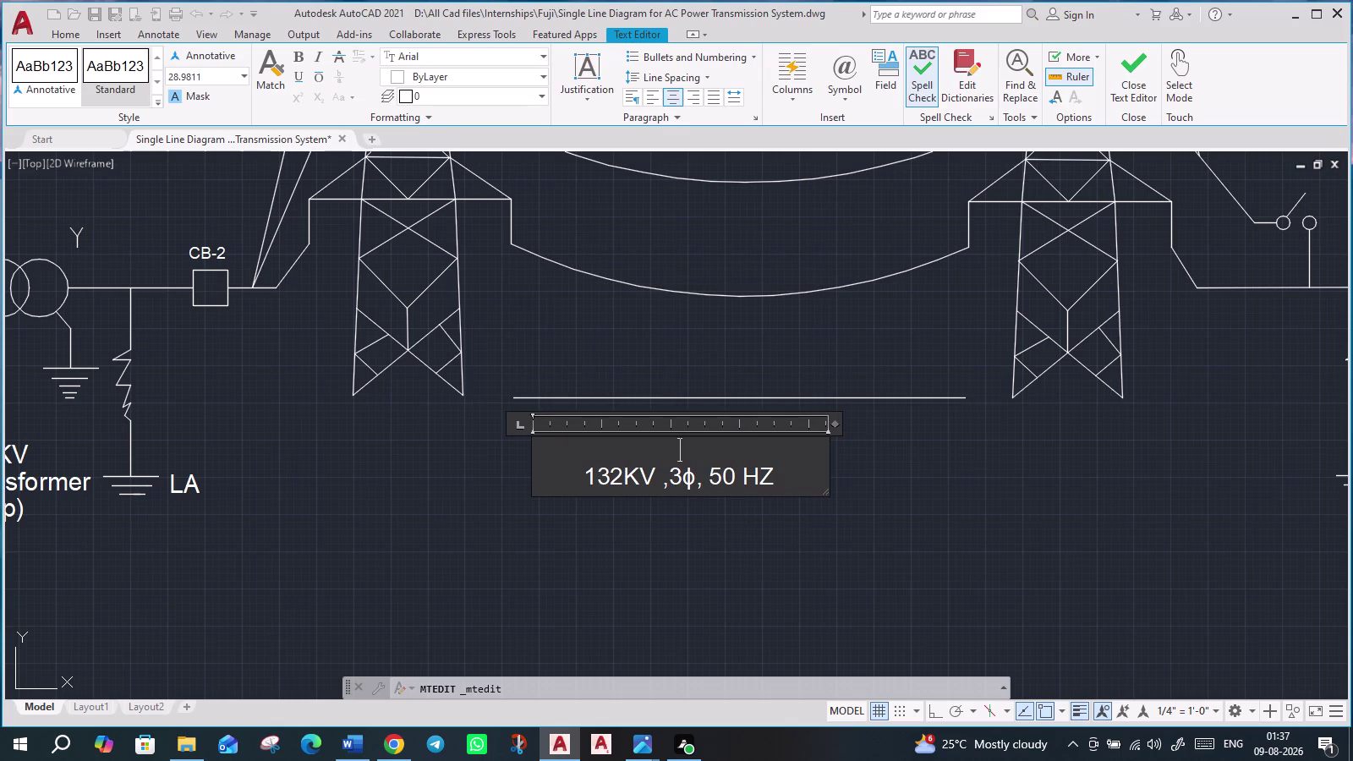
click(656, 482)
scroll(left, 3)
scroll(right, 3)
key(space)
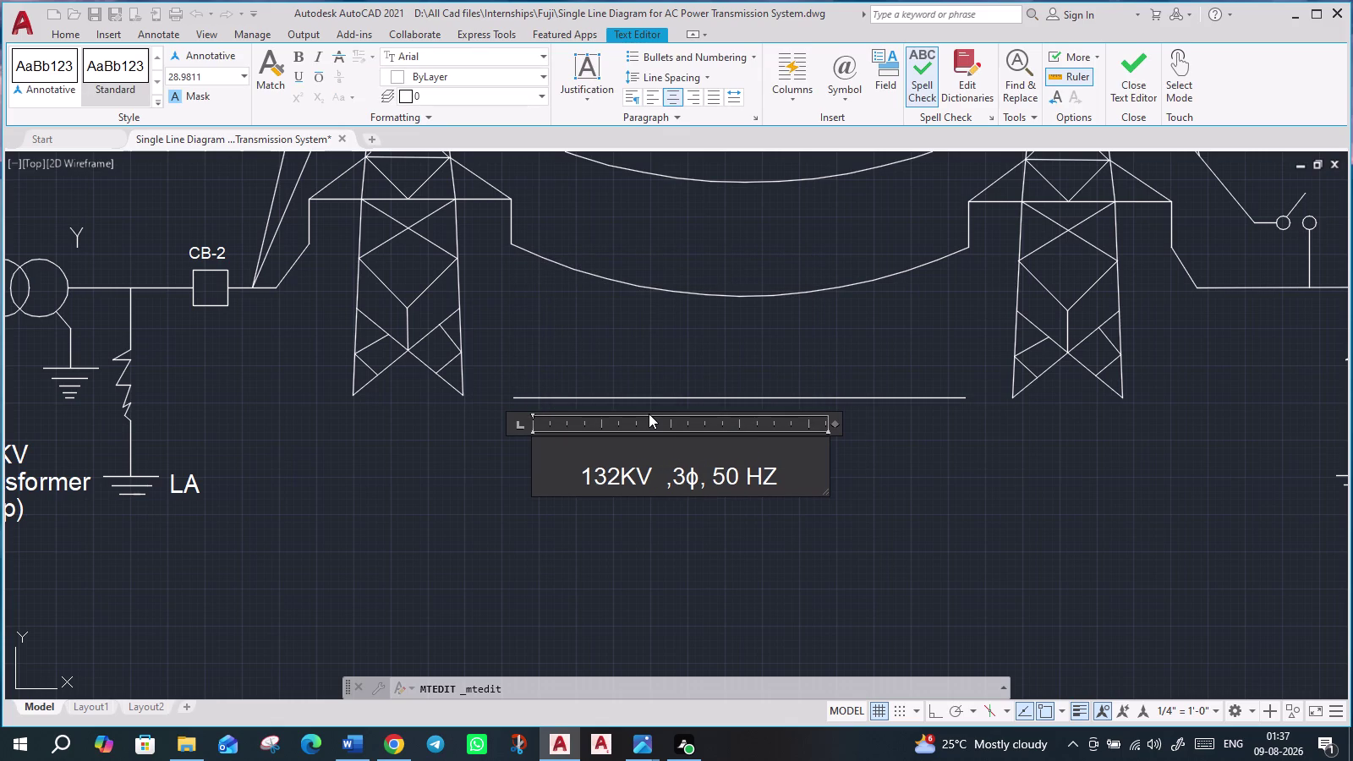
key(ctrl+v)
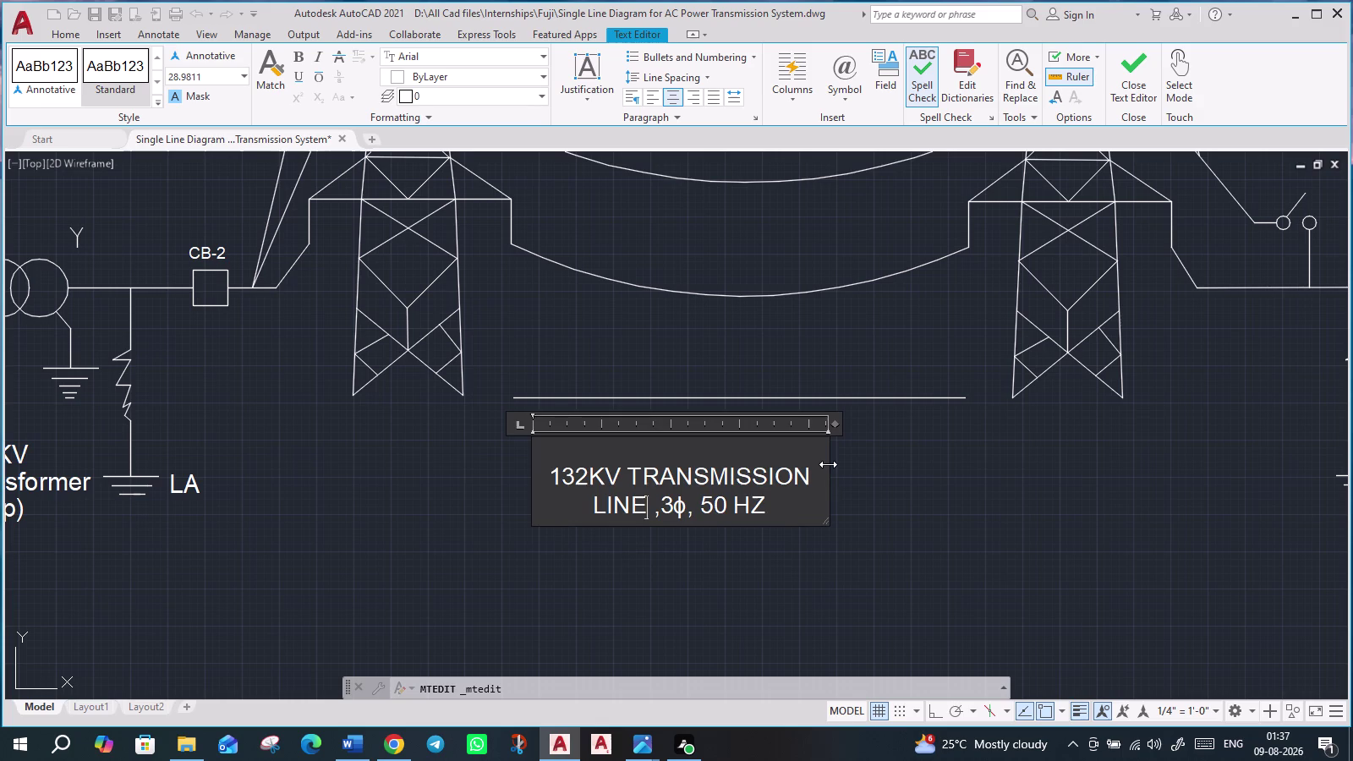
Widen the label's text box and replace 50 HZ with 3W.
drag(828, 464, 873, 458)
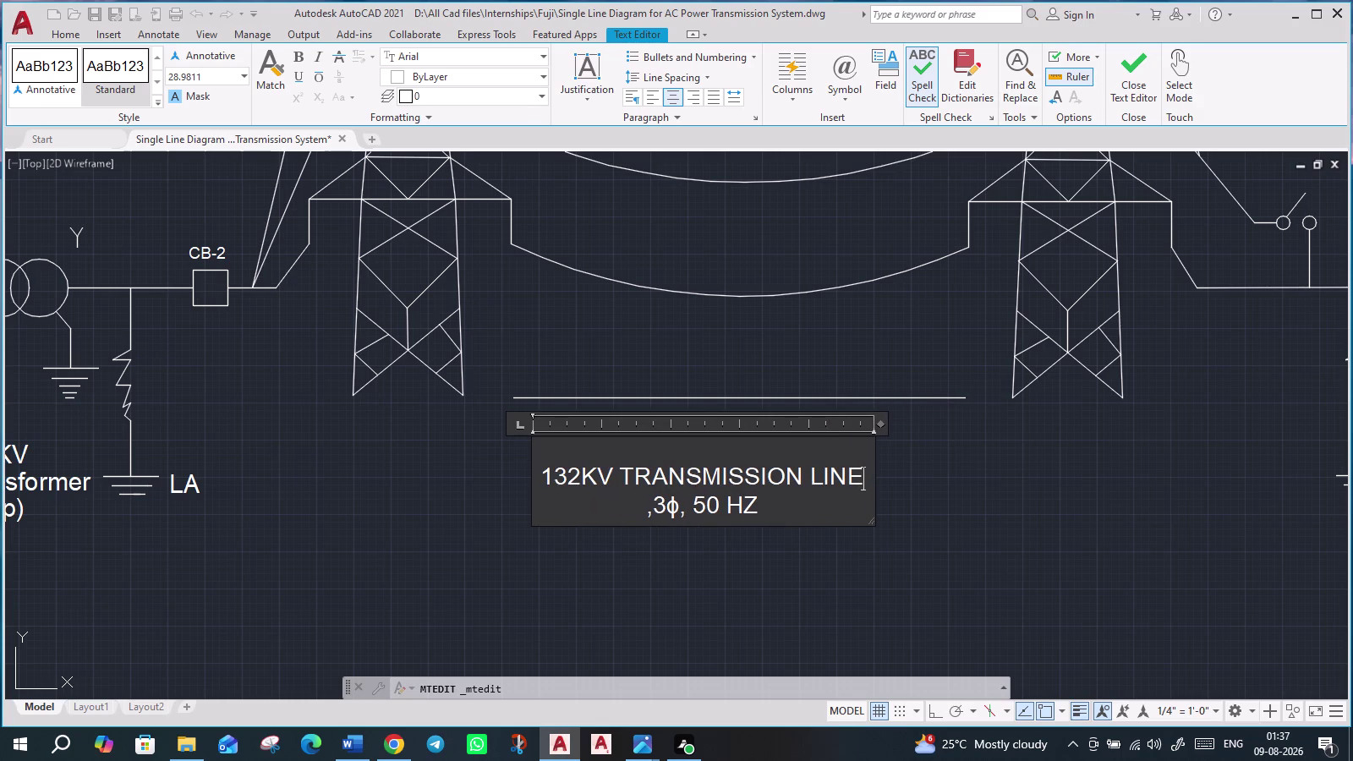
drag(757, 510, 685, 505)
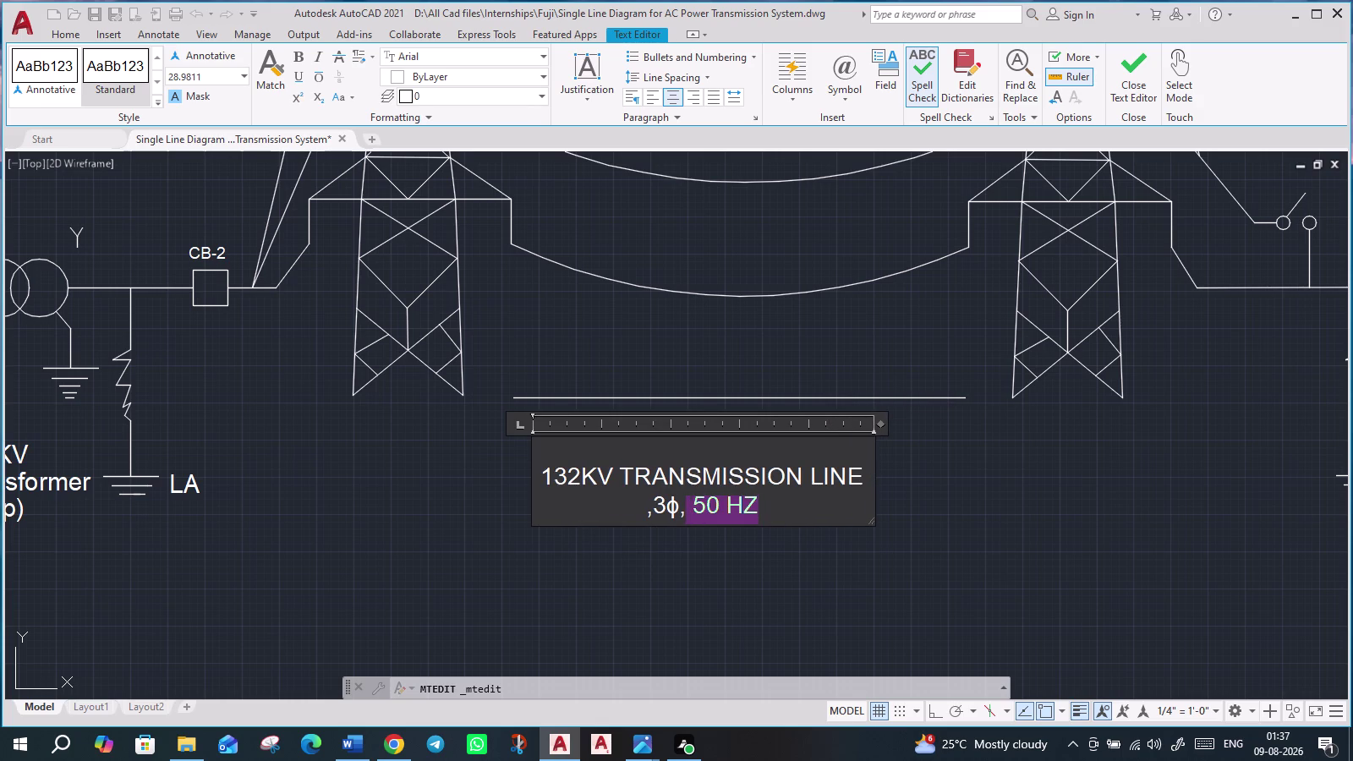
drag(685, 505, 691, 503)
key(3)
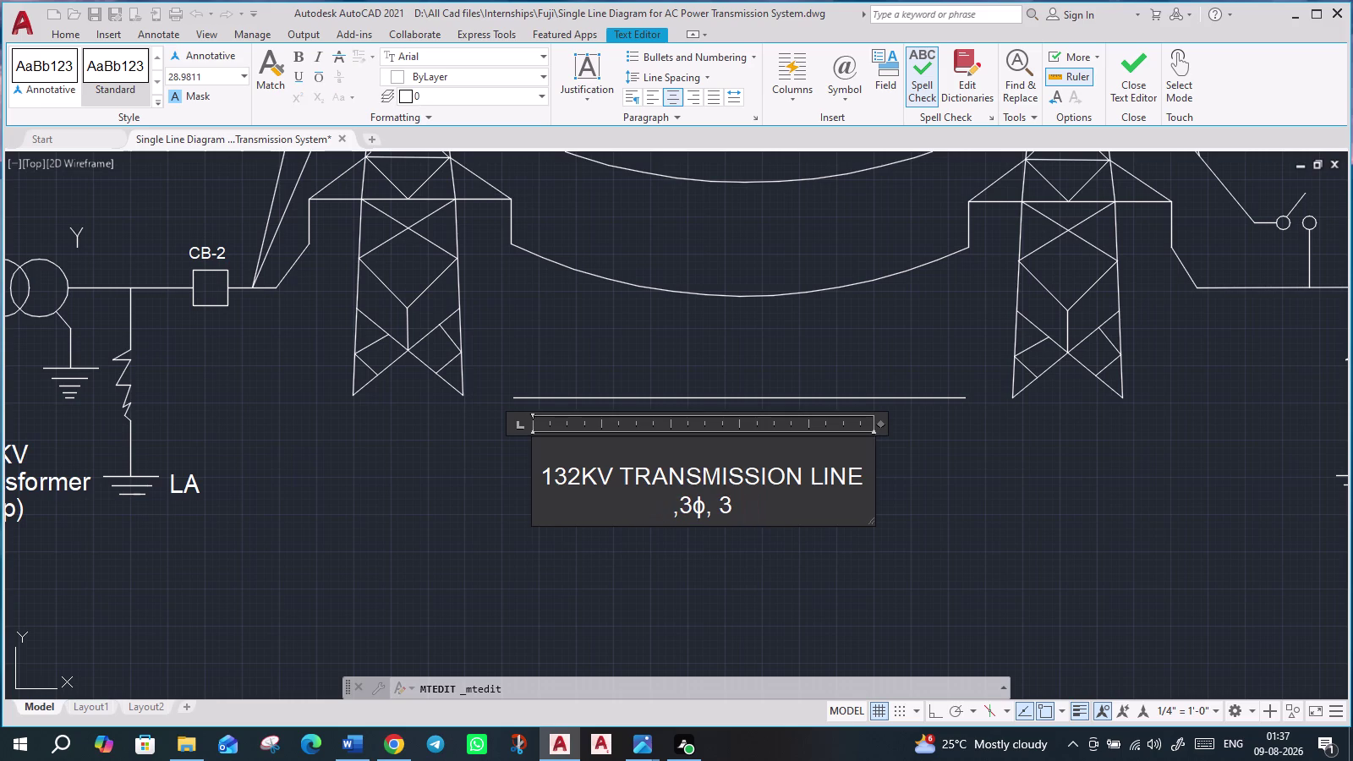
key(shift+w)
key(BackSpace)
key(w)
click(541, 476)
key(BackSpace)
key(BackSpace)
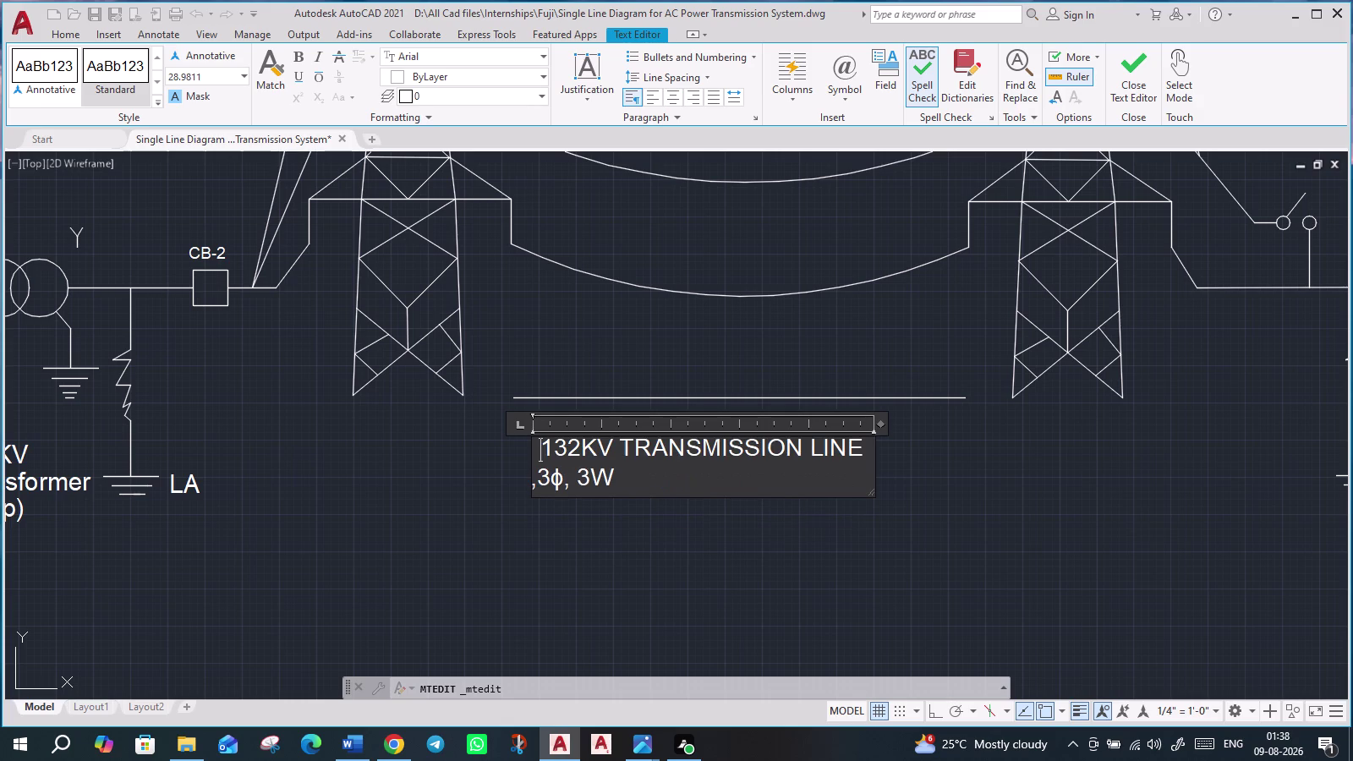
Delete the stray comma before 3φ, centre all the text, and close the editor.
click(542, 484)
key(BackSpace)
drag(618, 477, 543, 448)
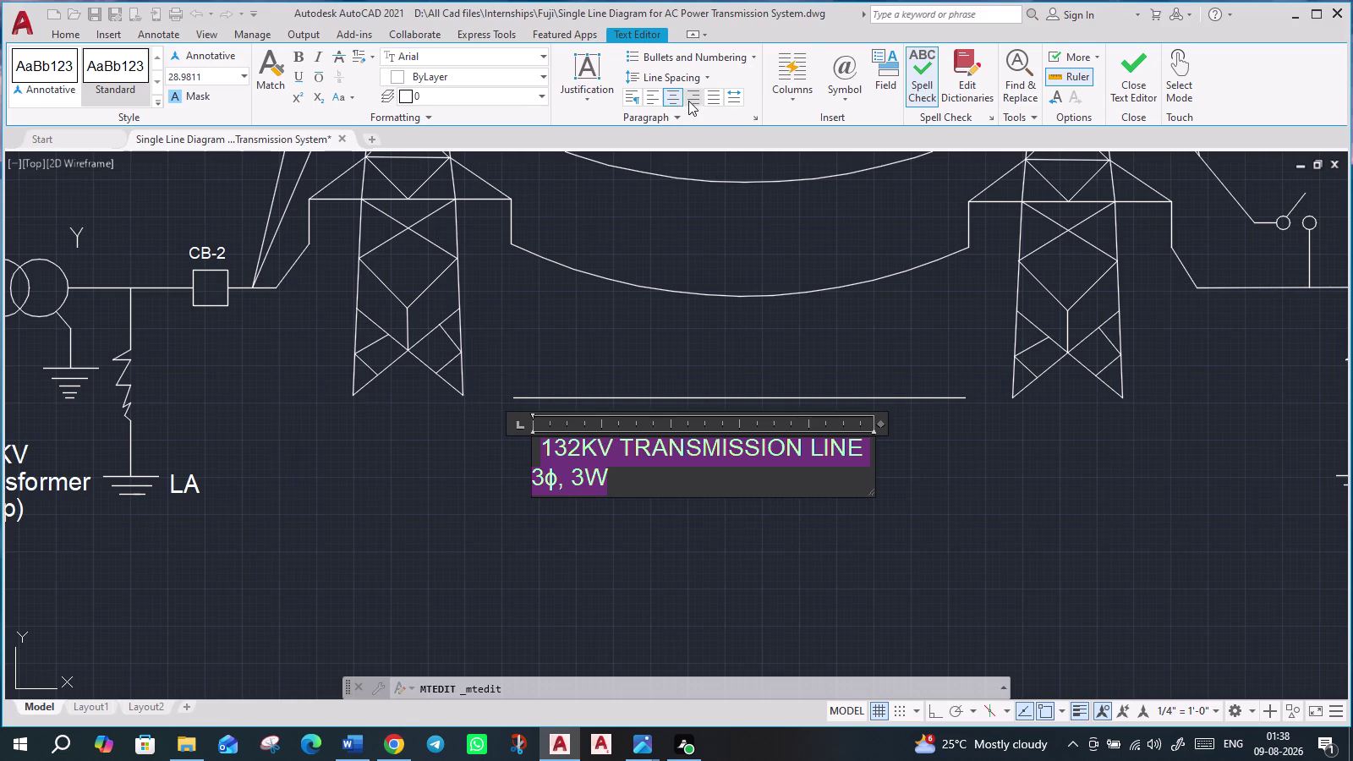
click(689, 100)
click(674, 98)
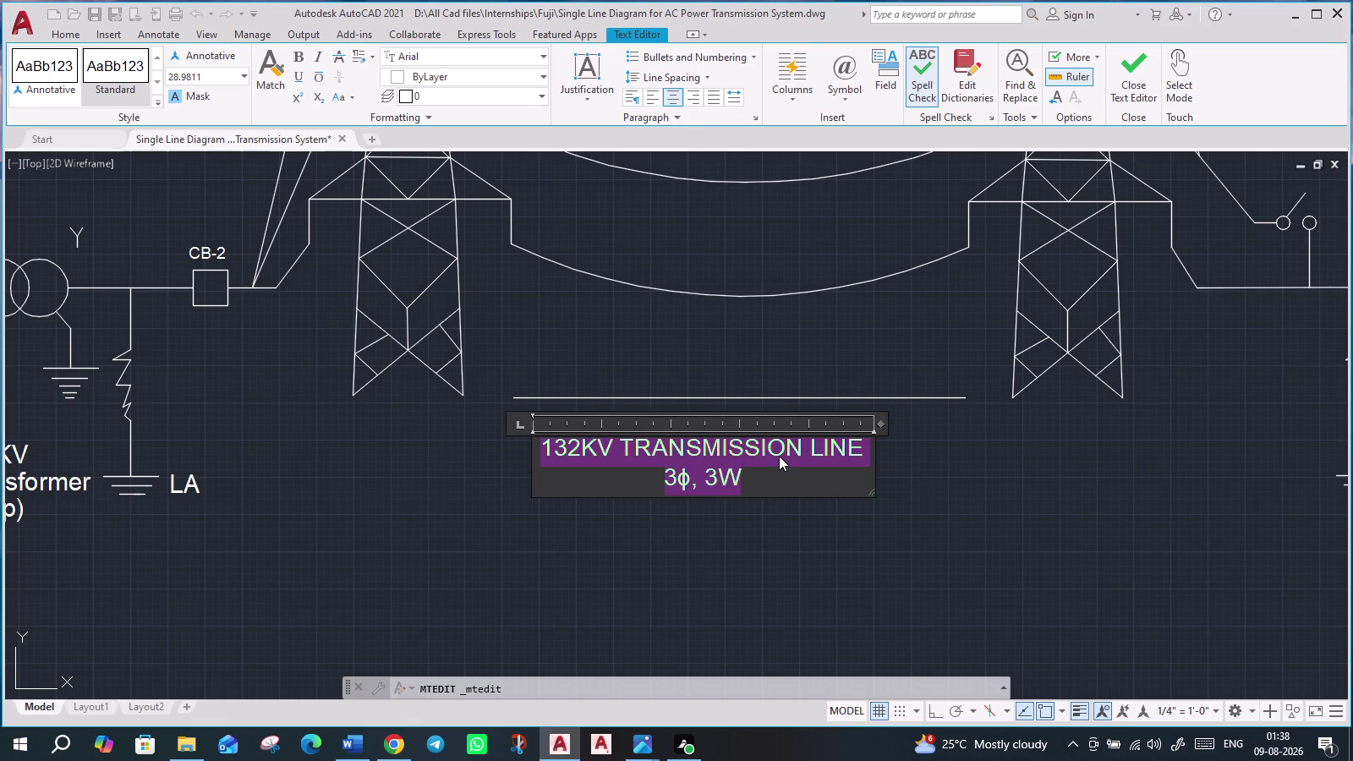
click(760, 488)
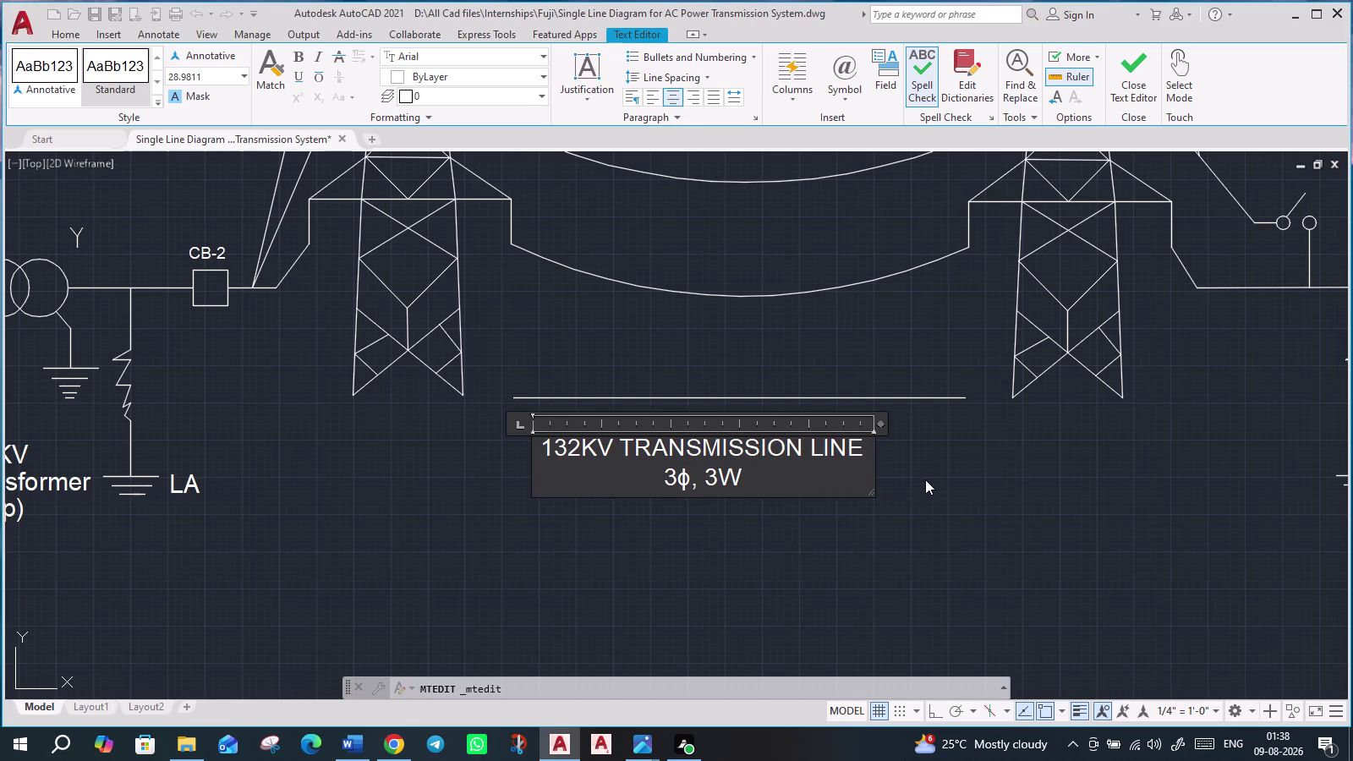
click(1133, 82)
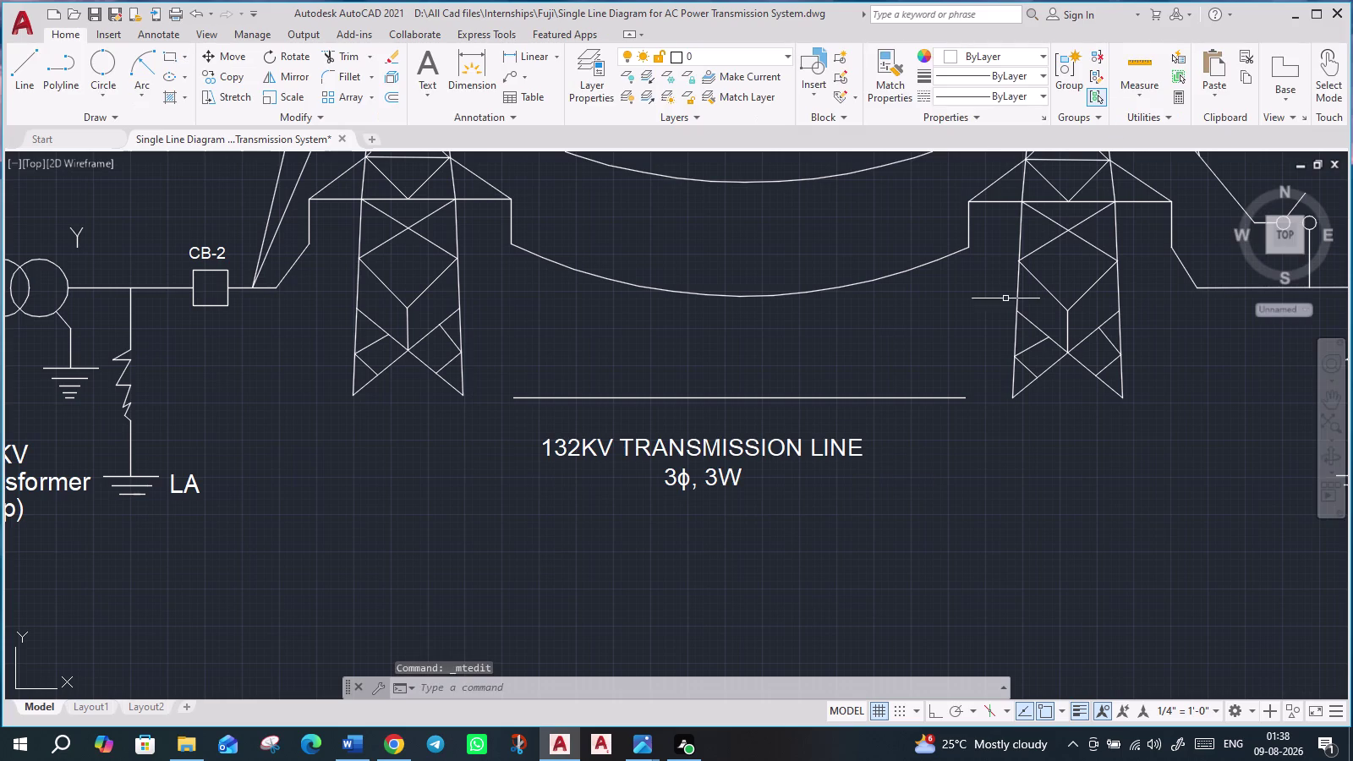
Pan across the diagram to review the generator side, title, legend and title block.
scroll(down, 3)
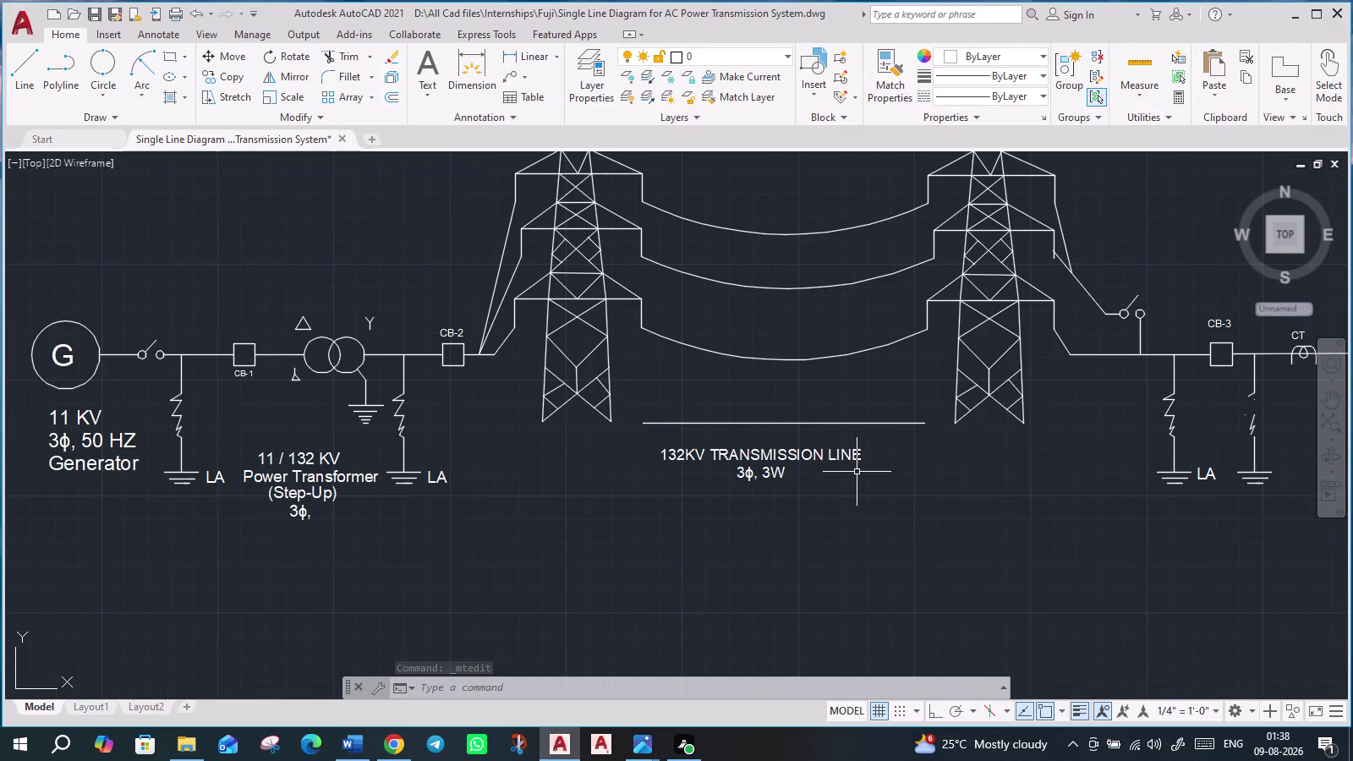
middle_drag(857, 472, 859, 543)
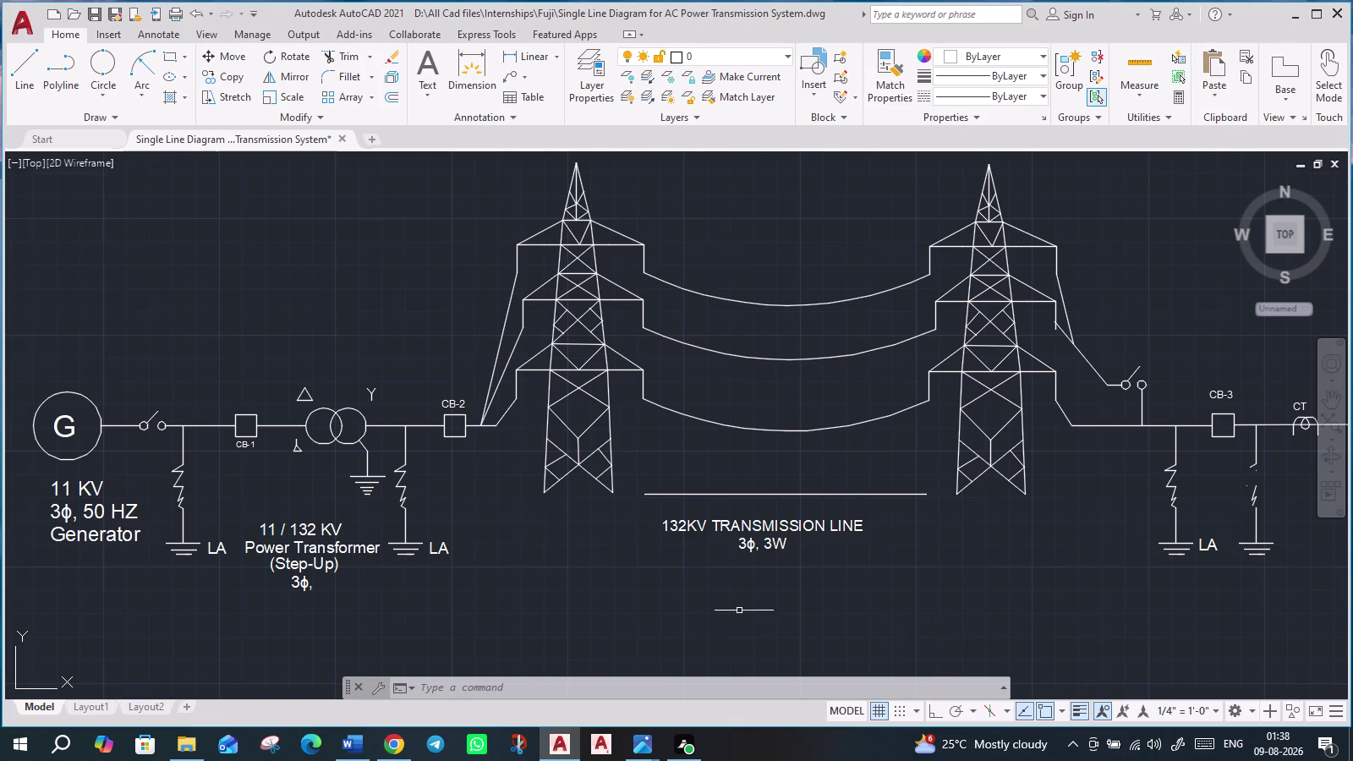
scroll(down, 3)
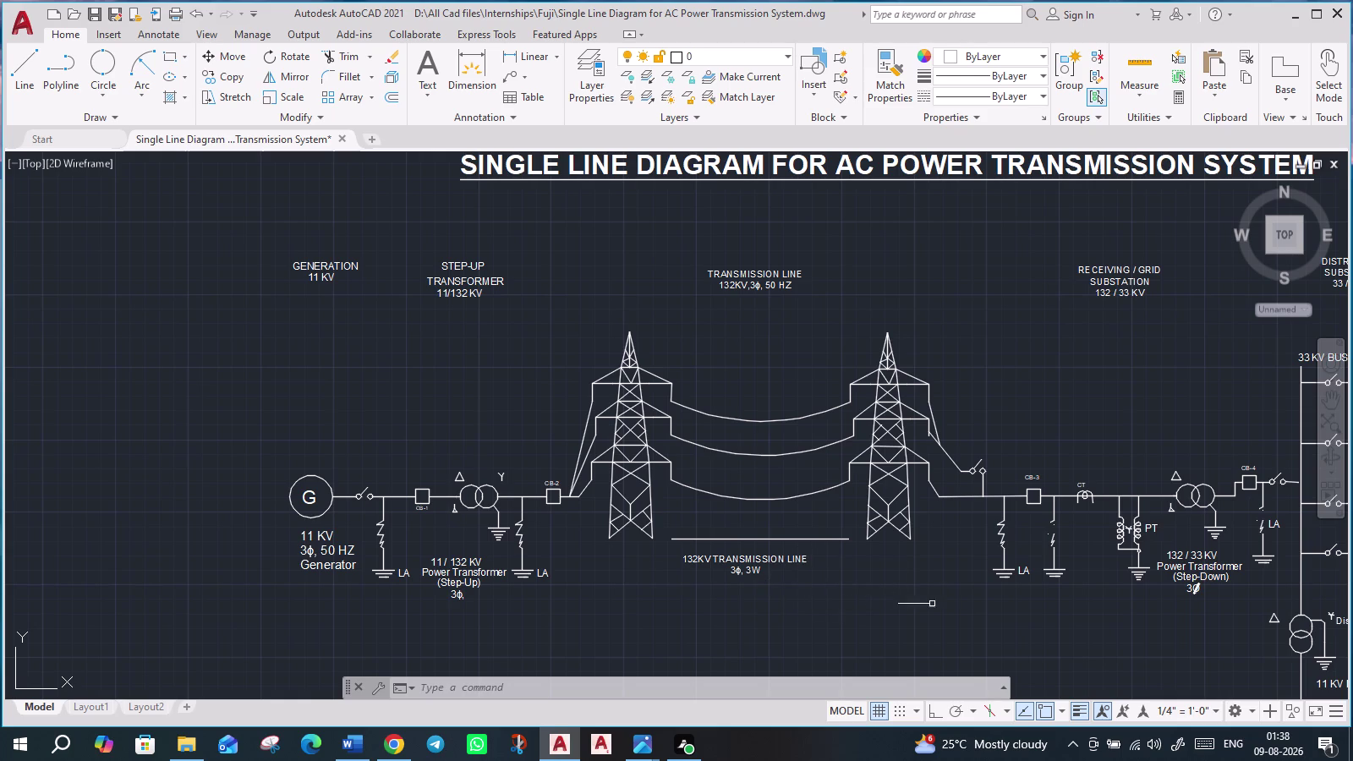
middle_drag(979, 618, 699, 523)
scroll(down, 3)
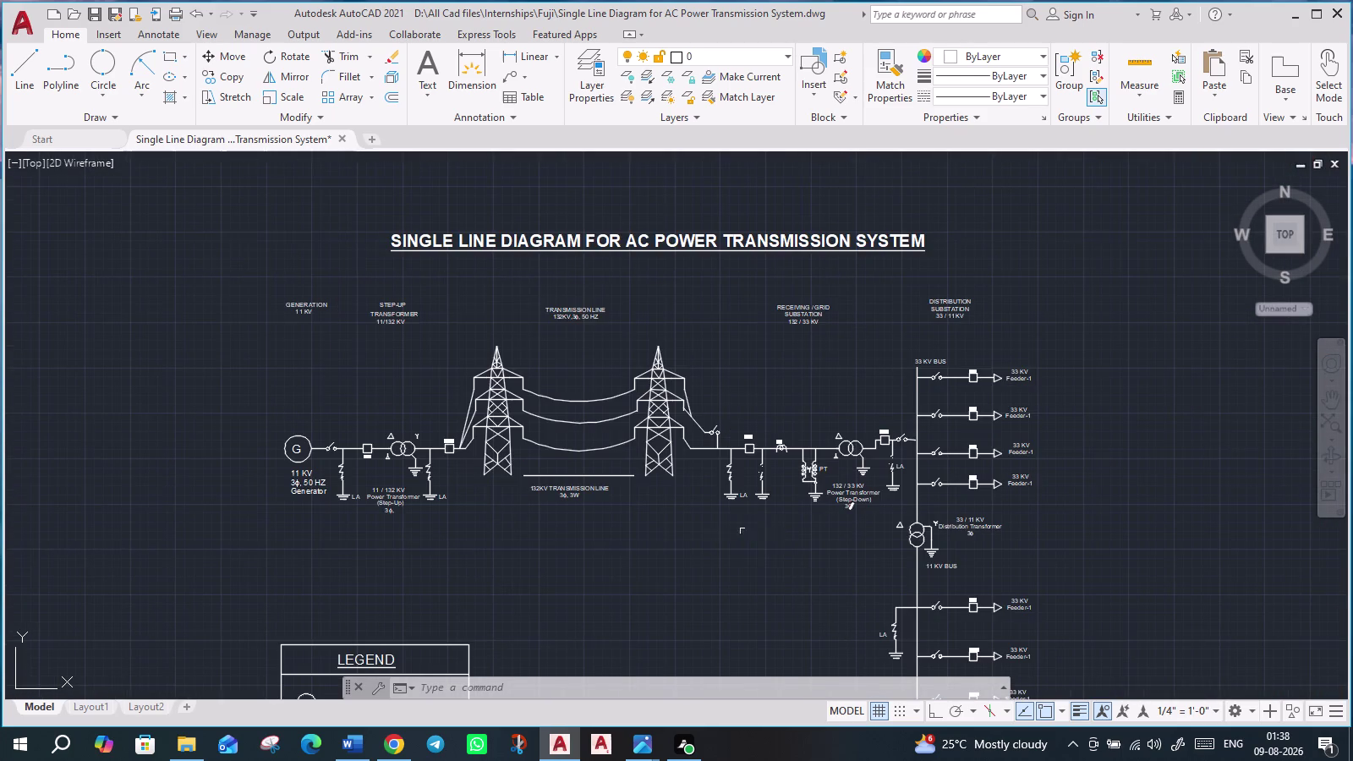
middle_drag(767, 560, 700, 505)
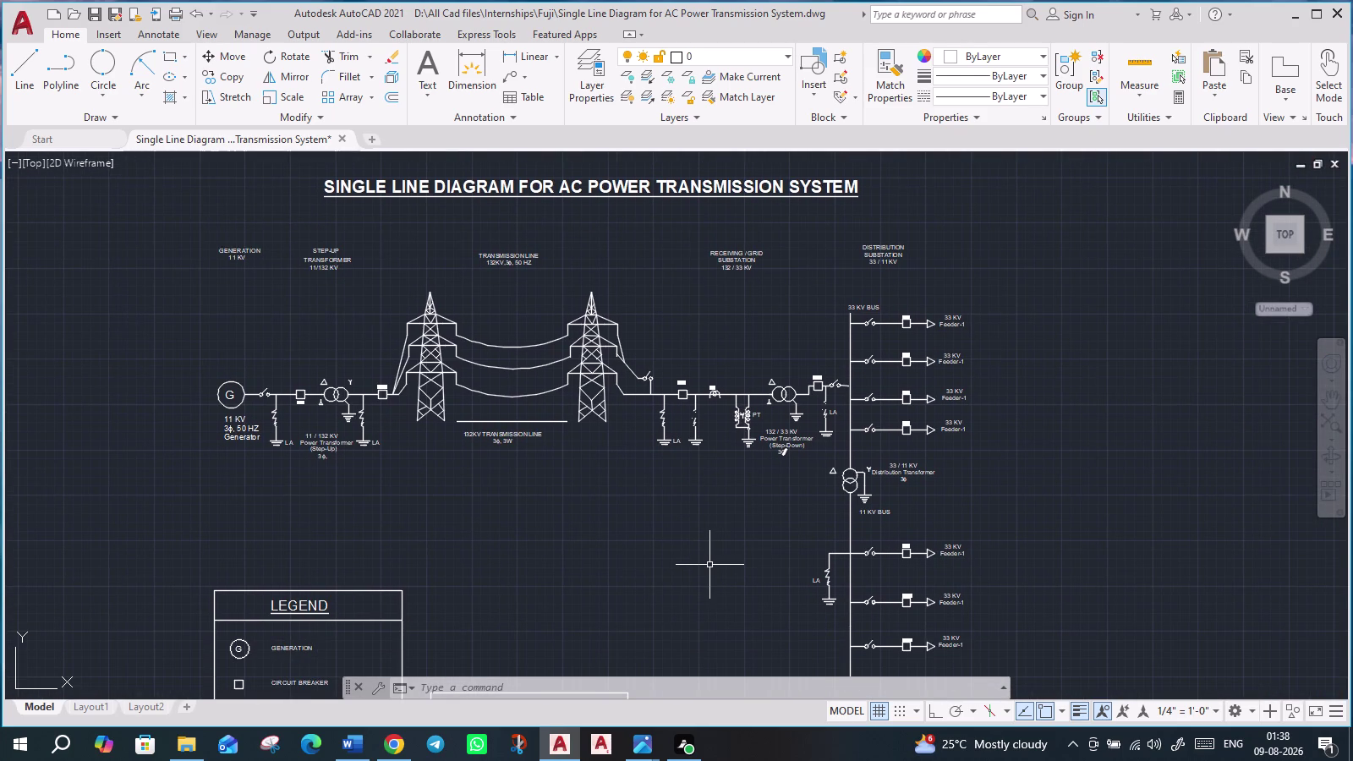
middle_drag(712, 558, 759, 467)
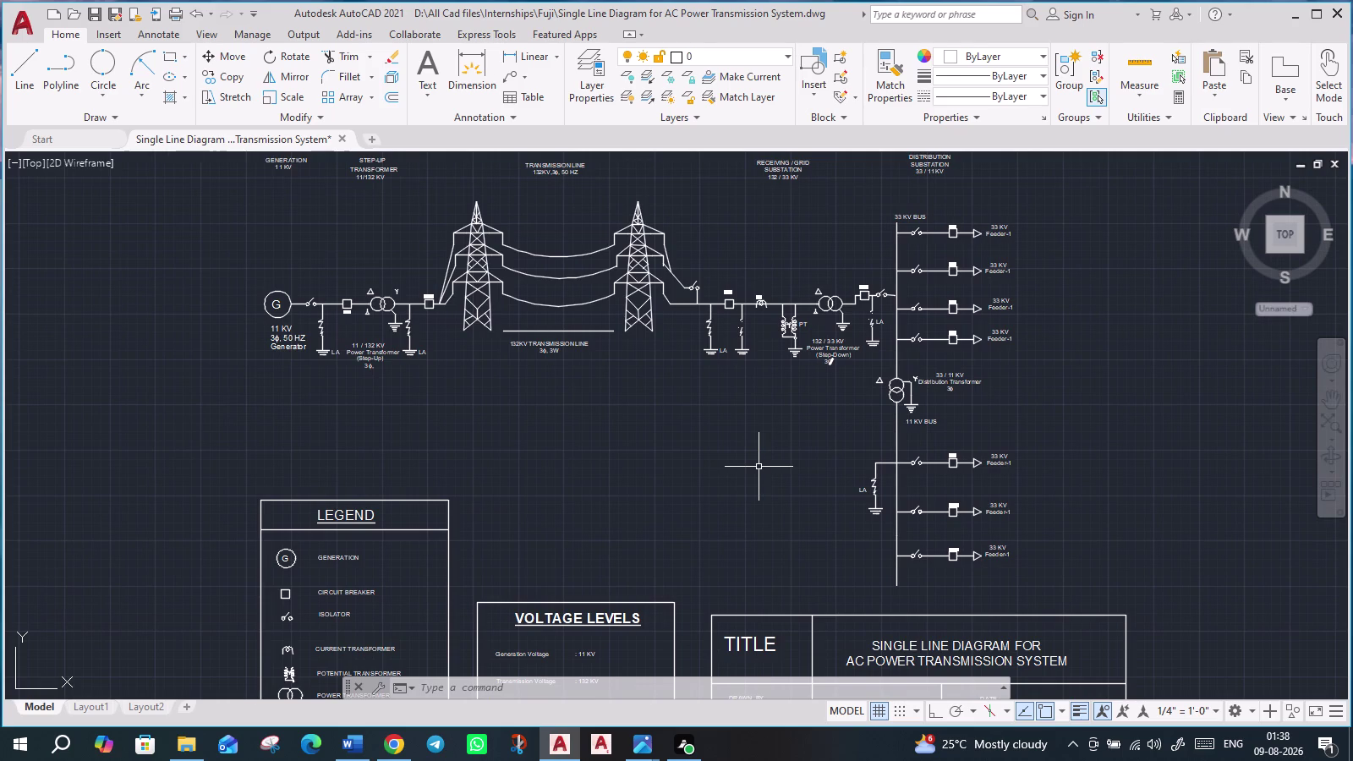
Check the lower tables, turn off the grid, and switch to the Layout1 sheet.
scroll(down, 3)
scroll(up, 3)
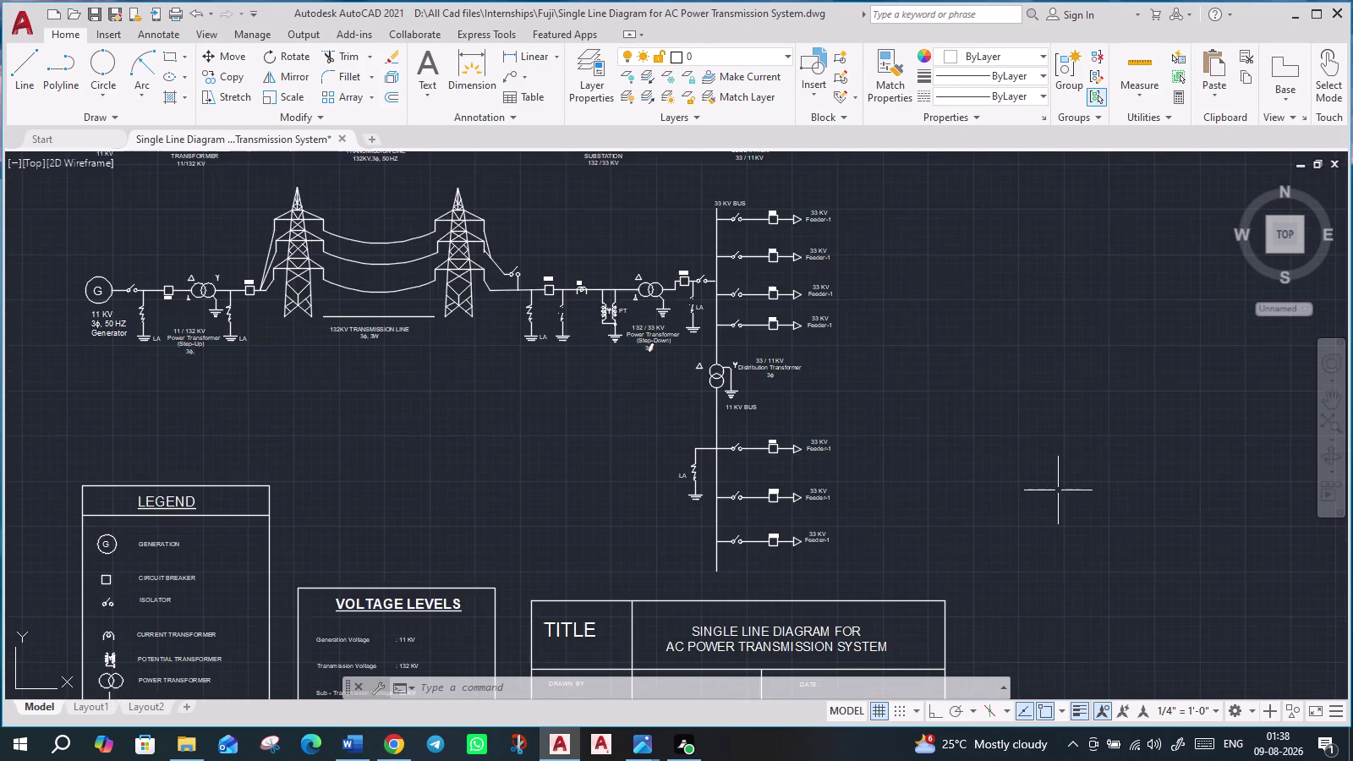
scroll(down, 3)
middle_drag(1064, 534, 1014, 417)
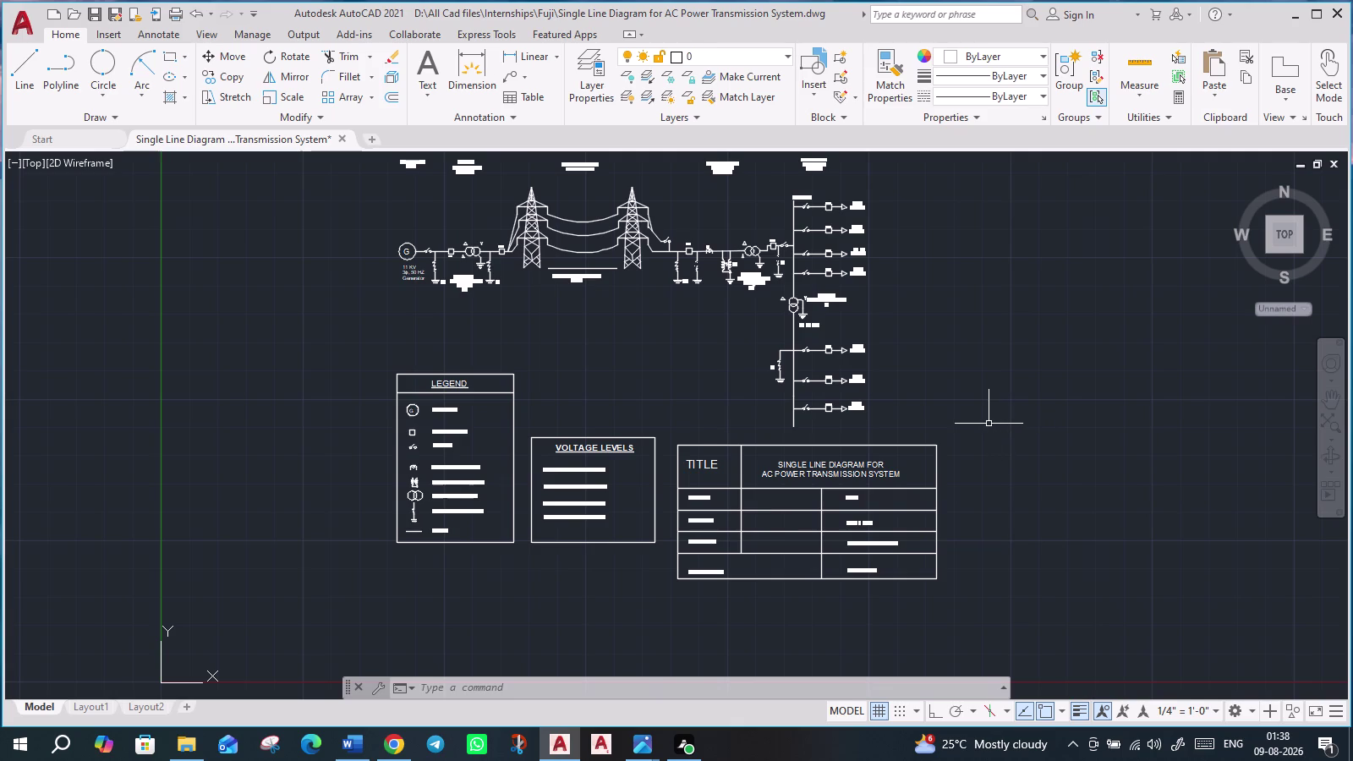
scroll(down, 3)
scroll(up, 3)
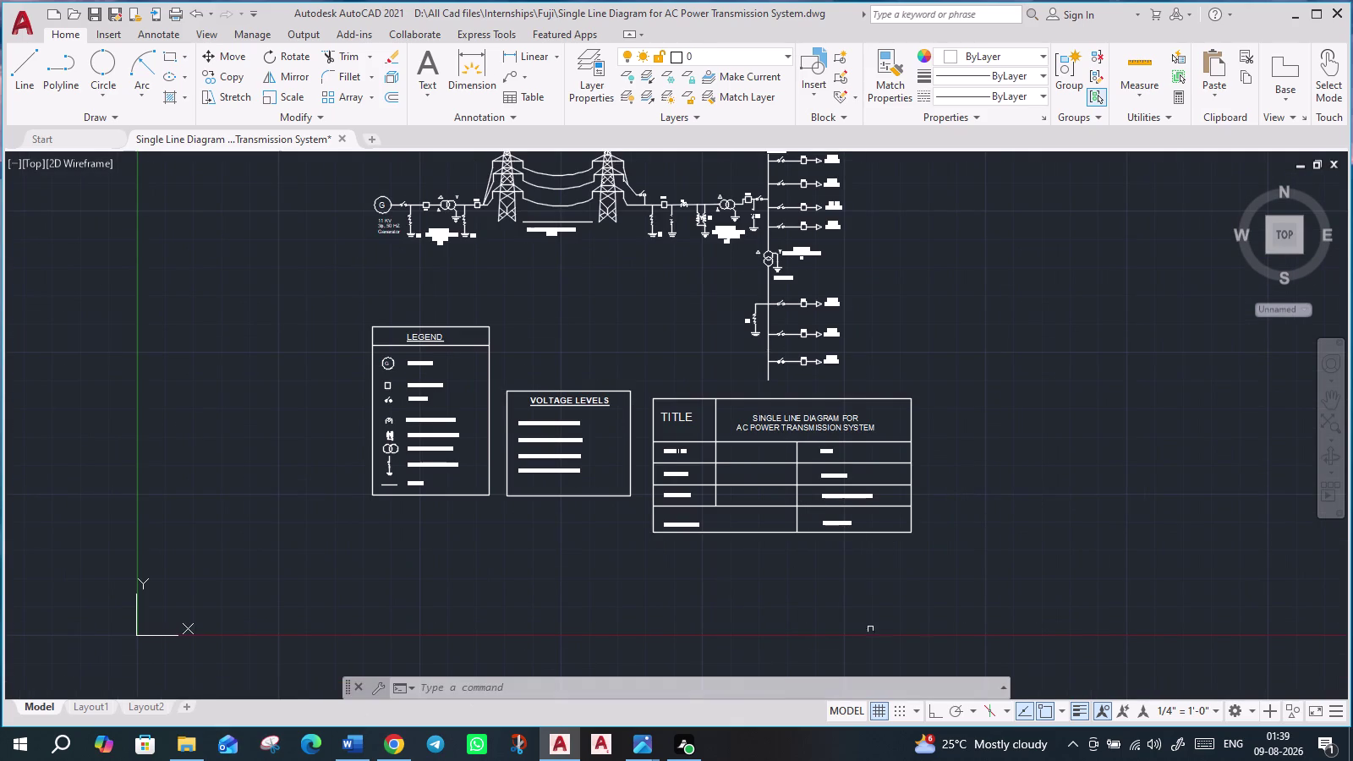
click(885, 711)
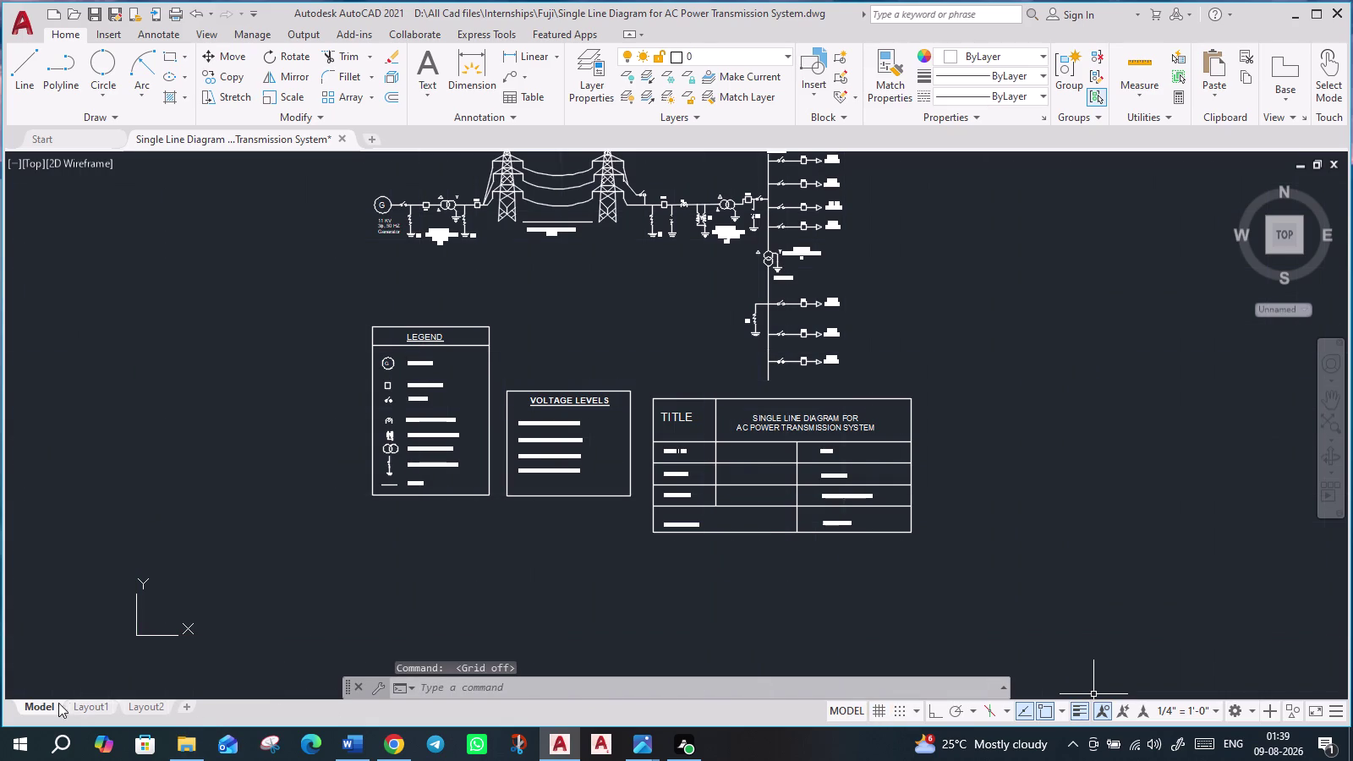
click(83, 703)
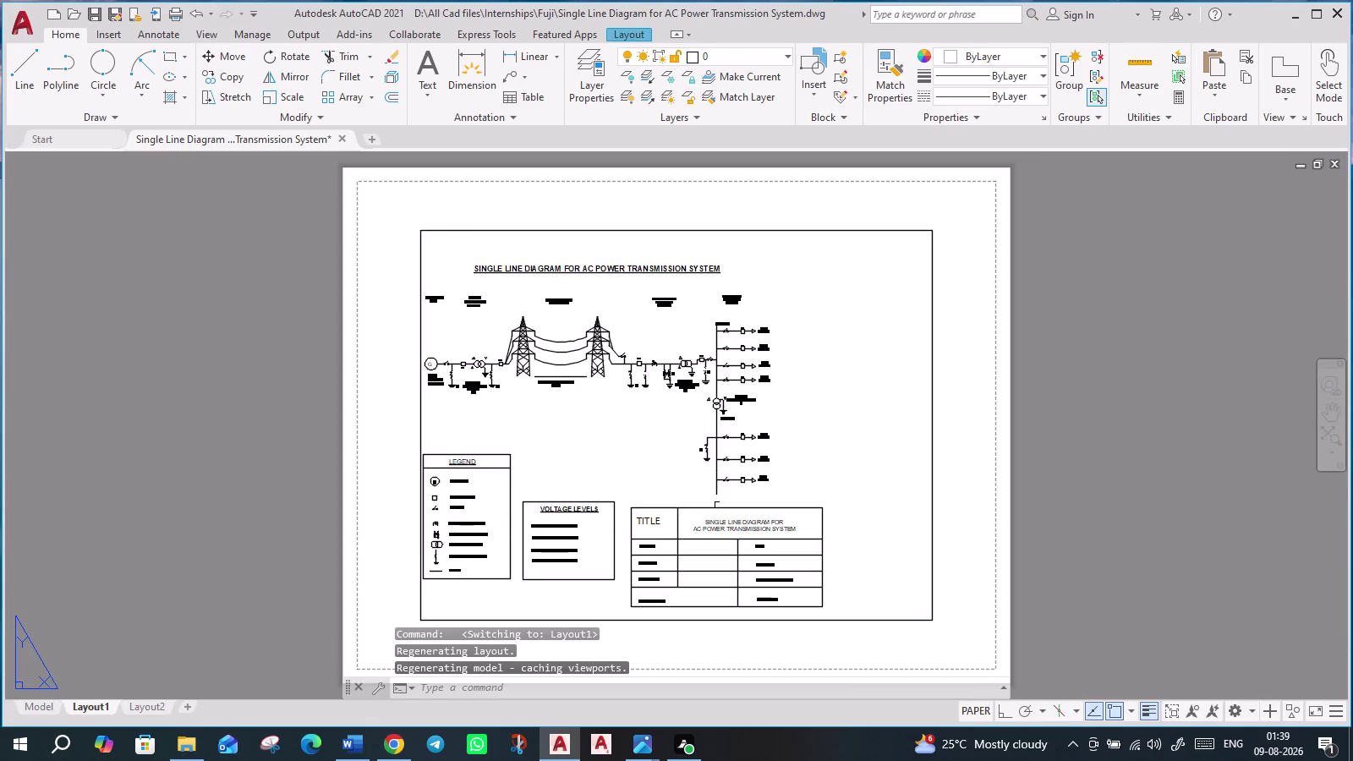
scroll(up, 3)
scroll(down, 3)
scroll(up, 3)
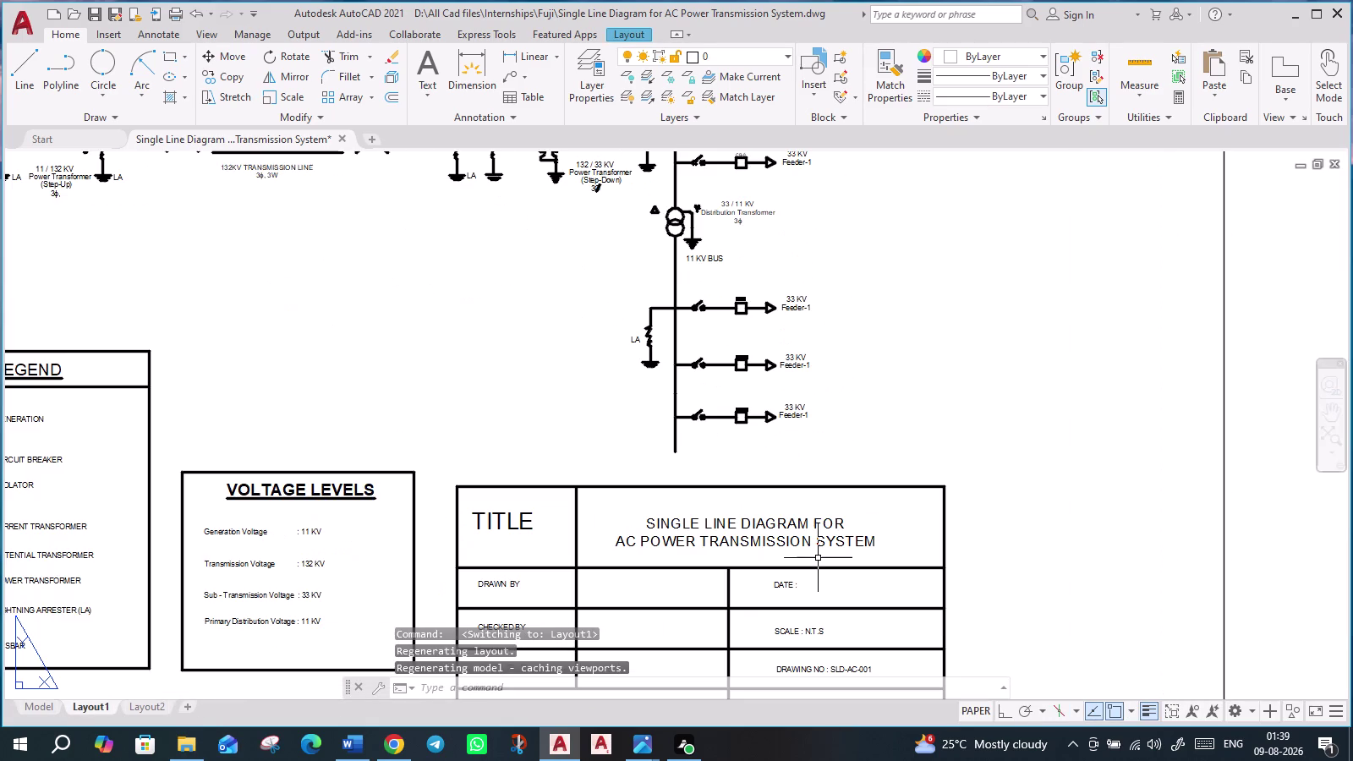
scroll(up, 3)
scroll(down, 3)
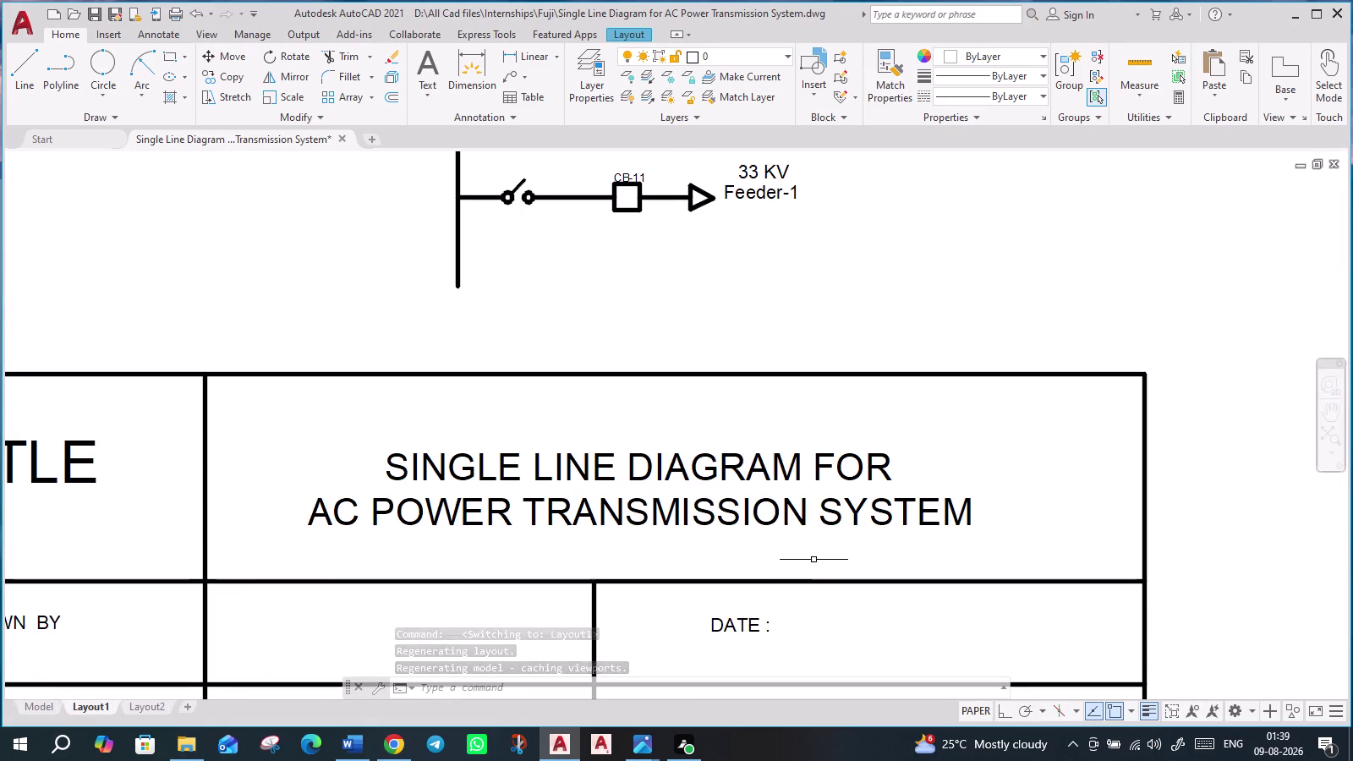
scroll(down, 3)
scroll(down, 3)
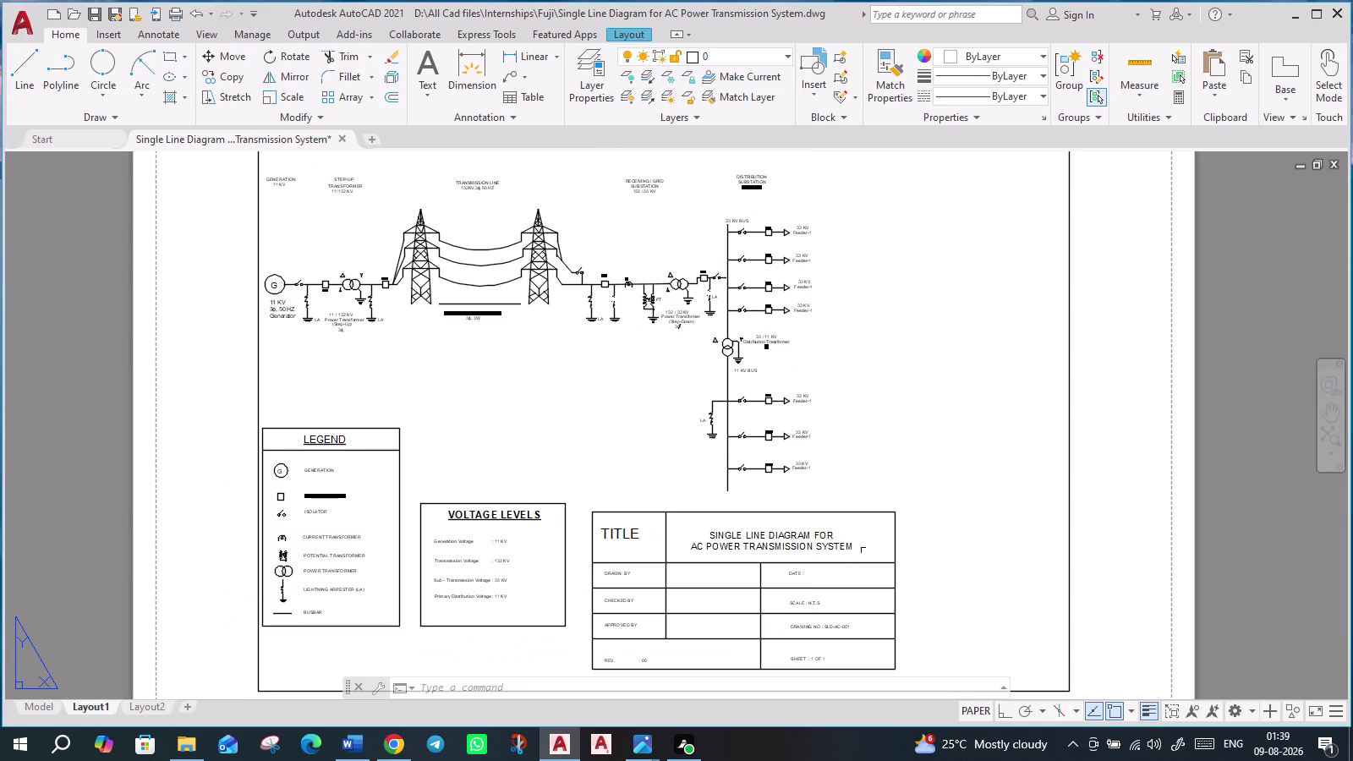
middle_drag(905, 546, 900, 507)
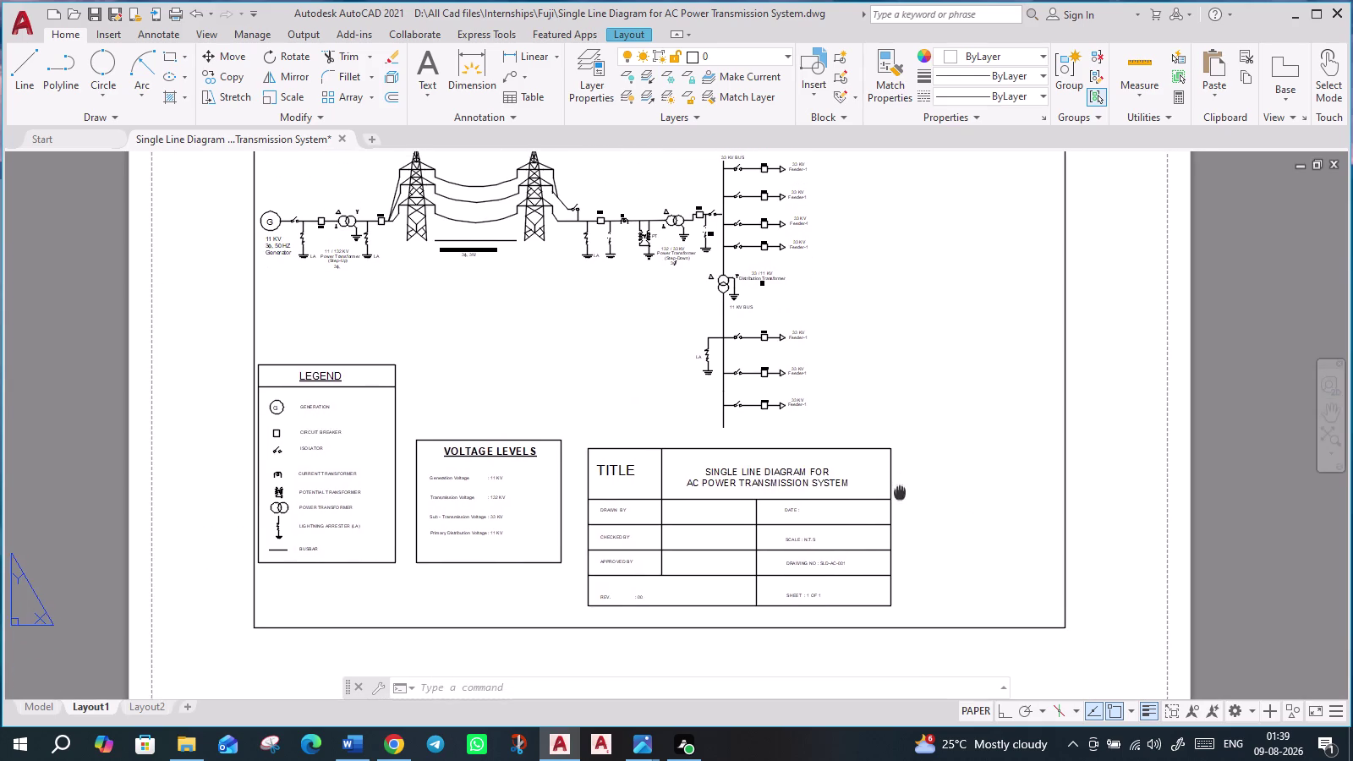
middle_drag(900, 506, 892, 583)
scroll(down, 3)
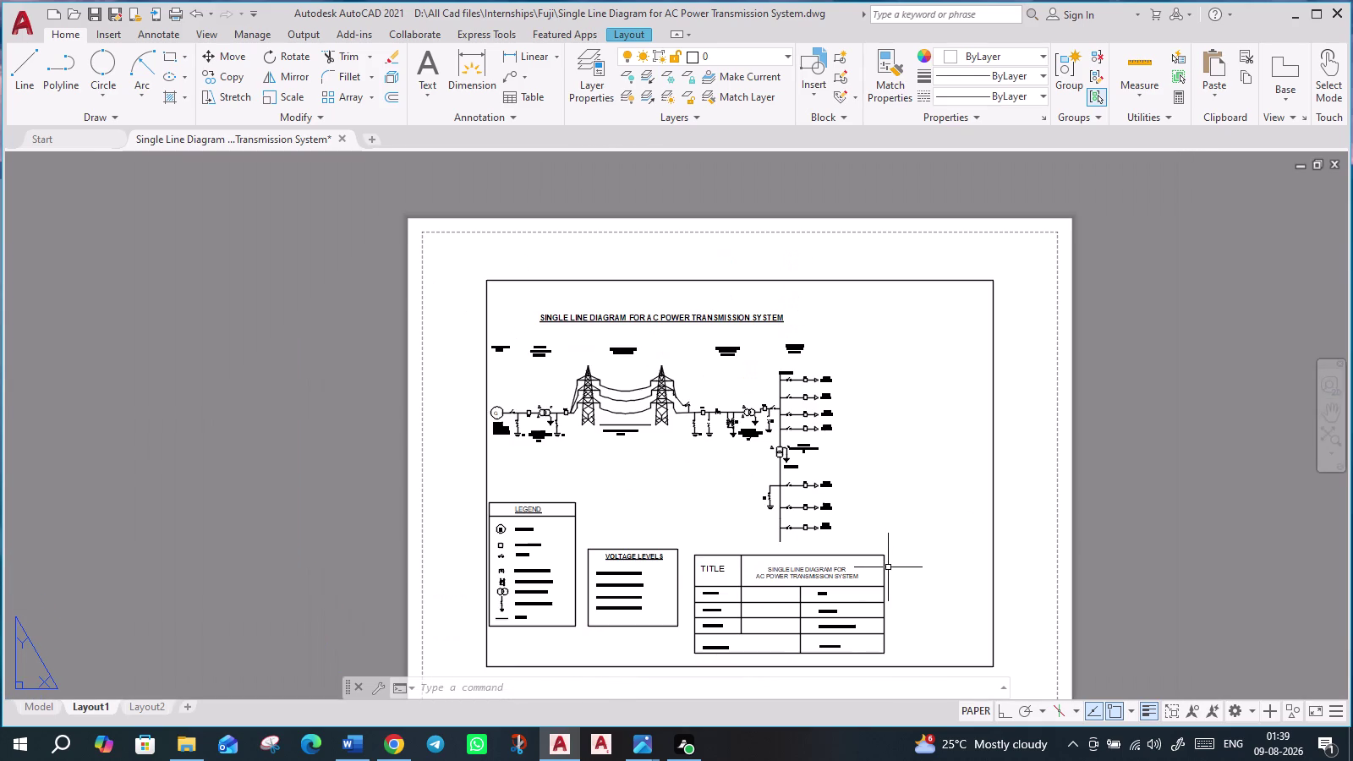
middle_drag(875, 533, 828, 478)
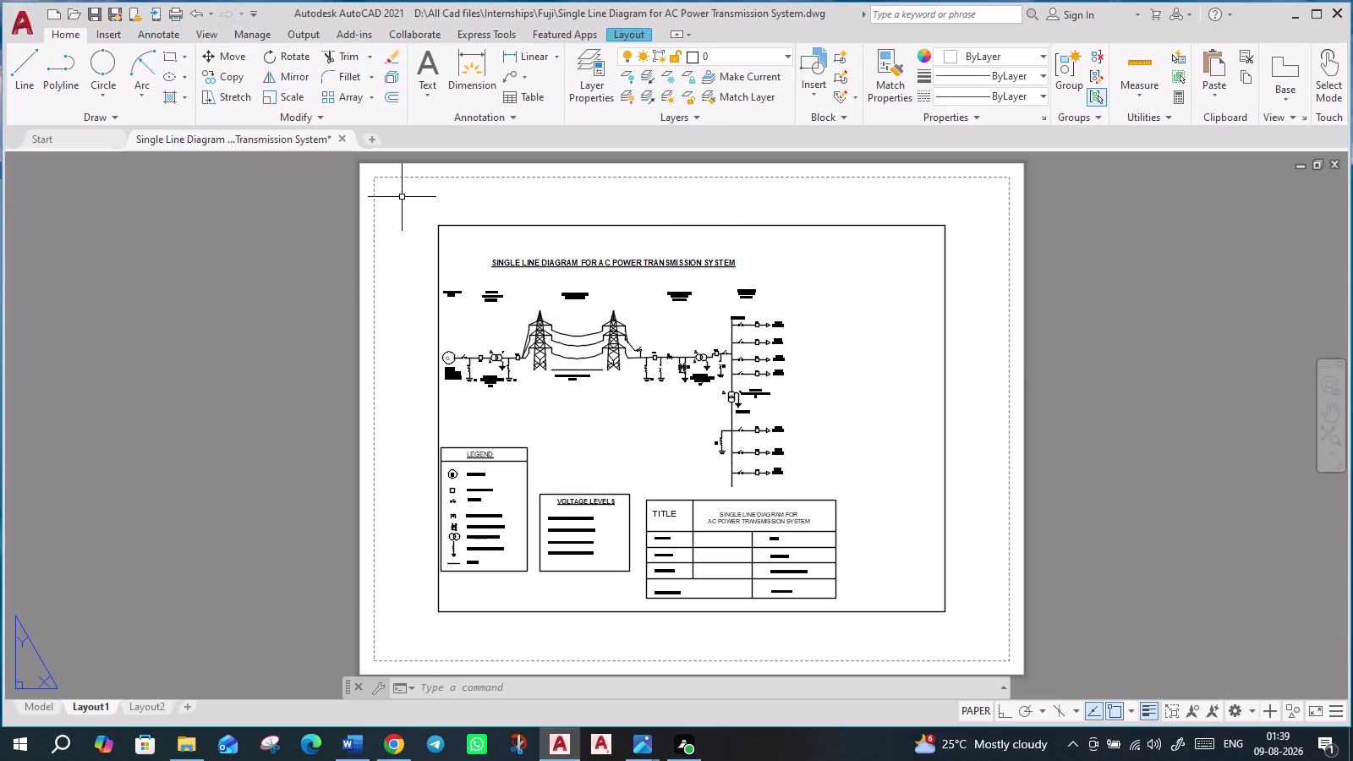
click(185, 58)
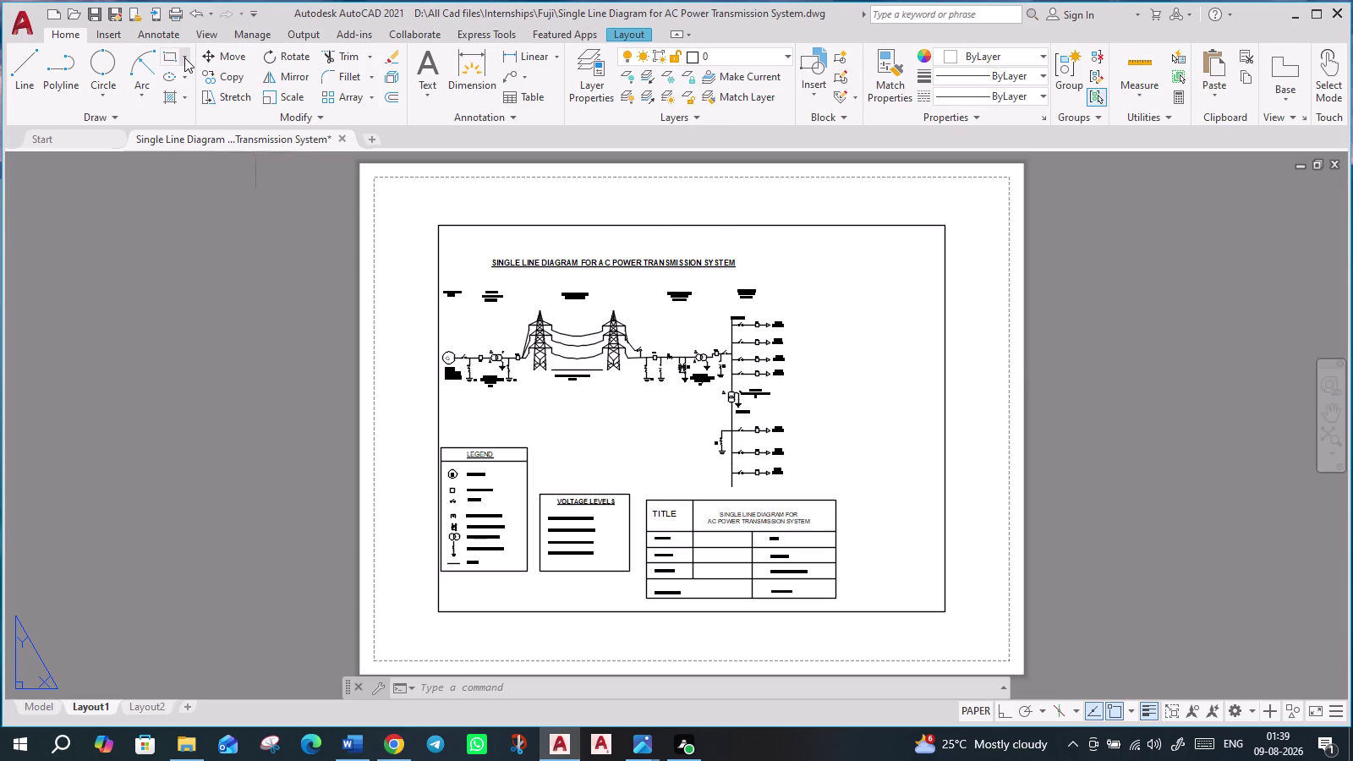
Window-select the entire Layout1 sheet and erase its viewport.
click(184, 58)
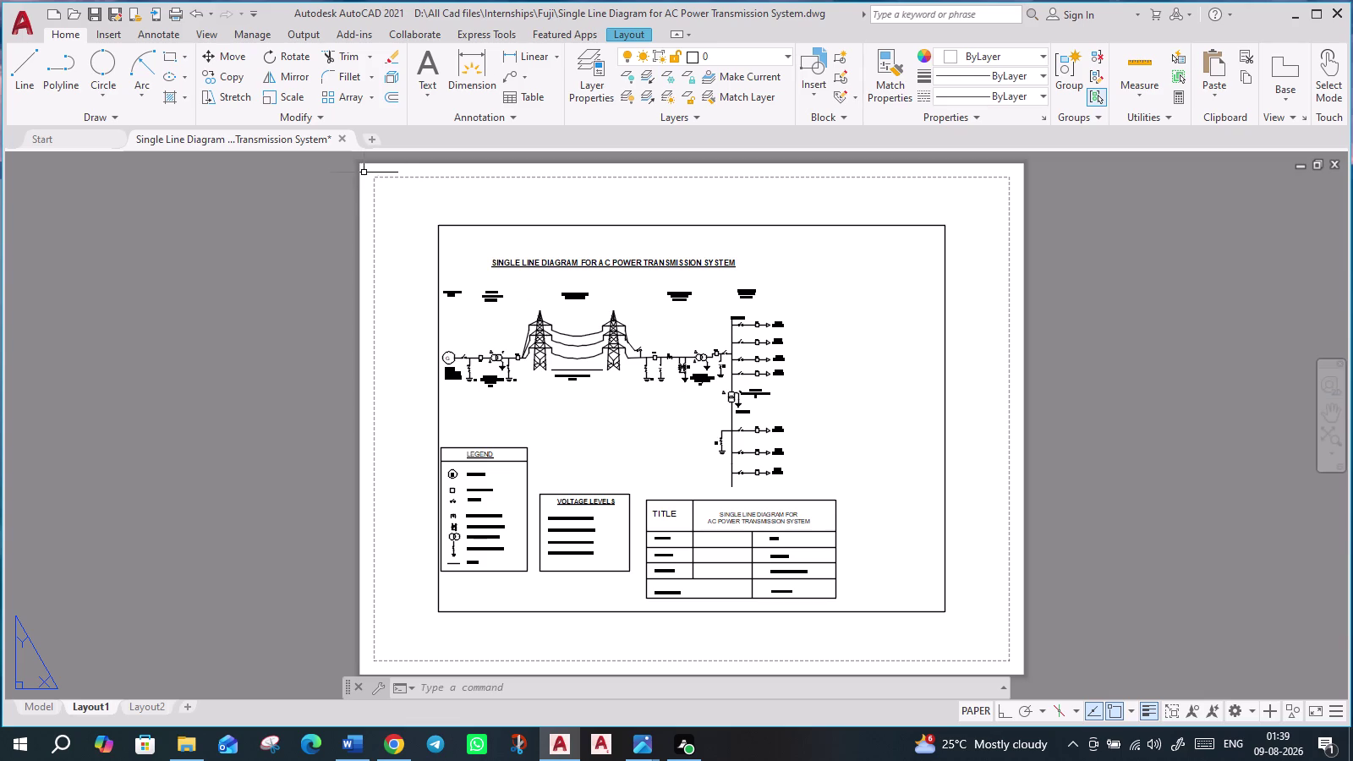
click(367, 173)
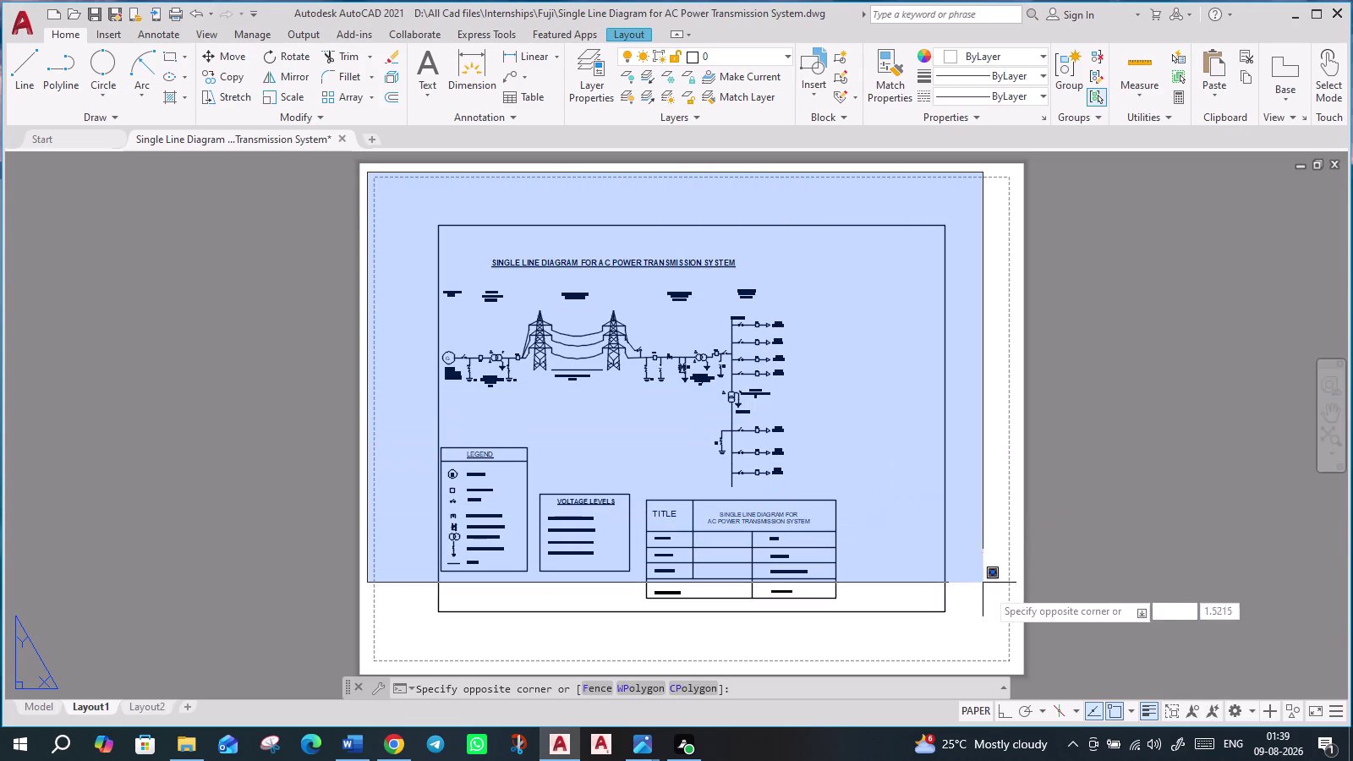
click(1011, 666)
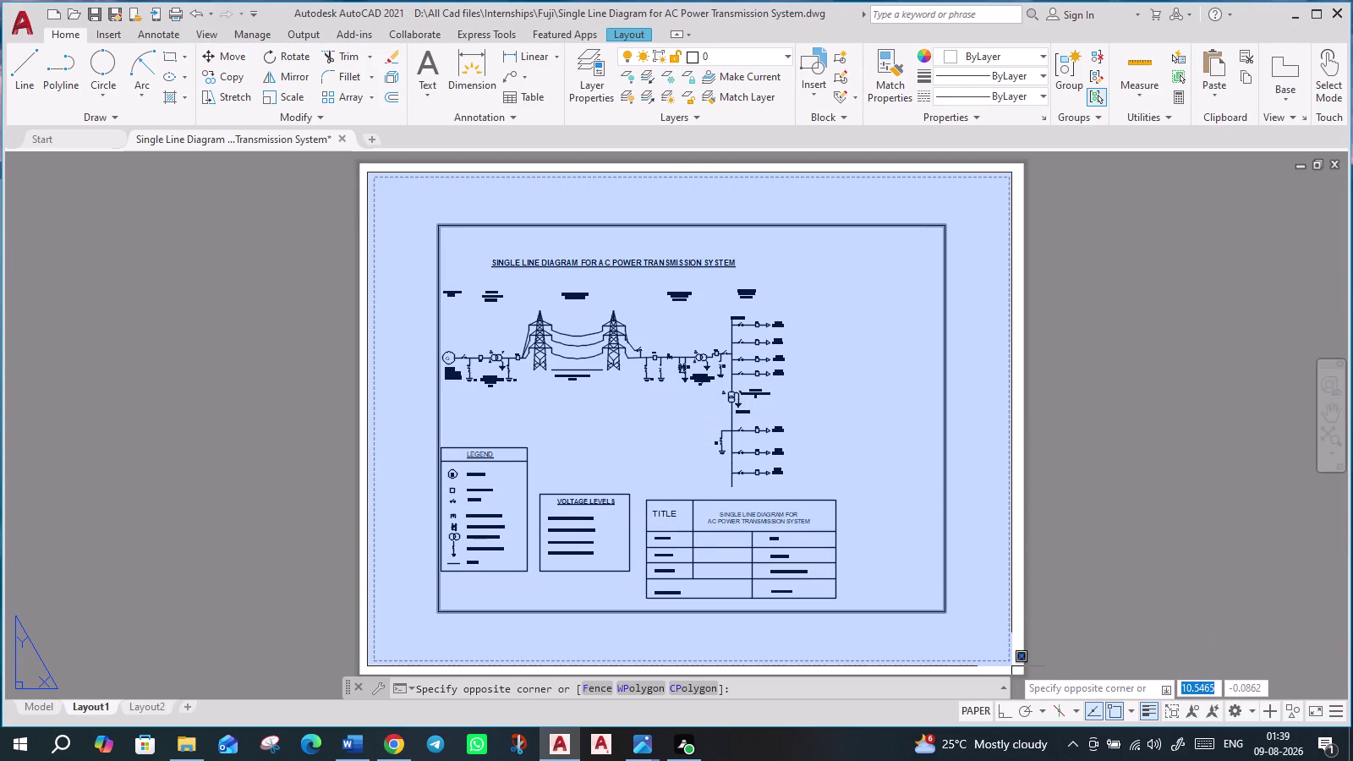
key(Delete)
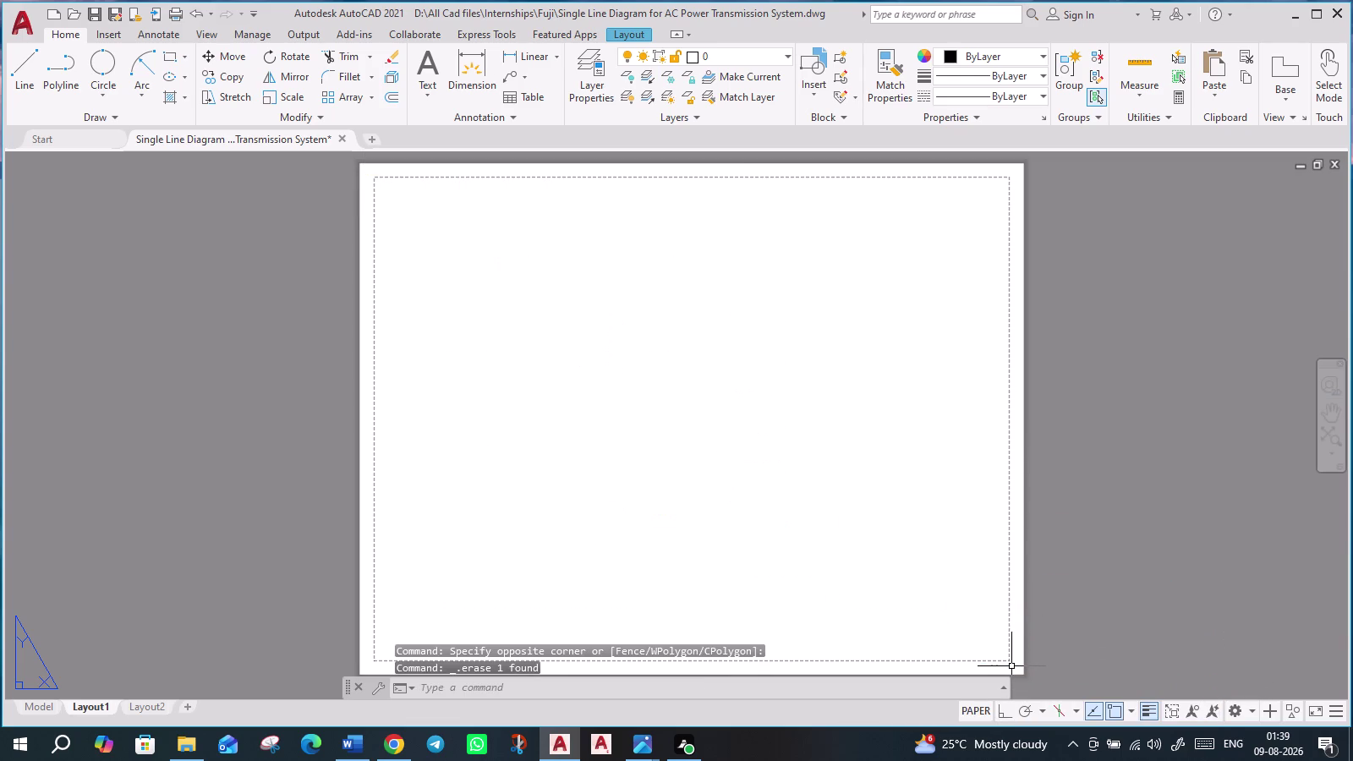
right_click(432, 365)
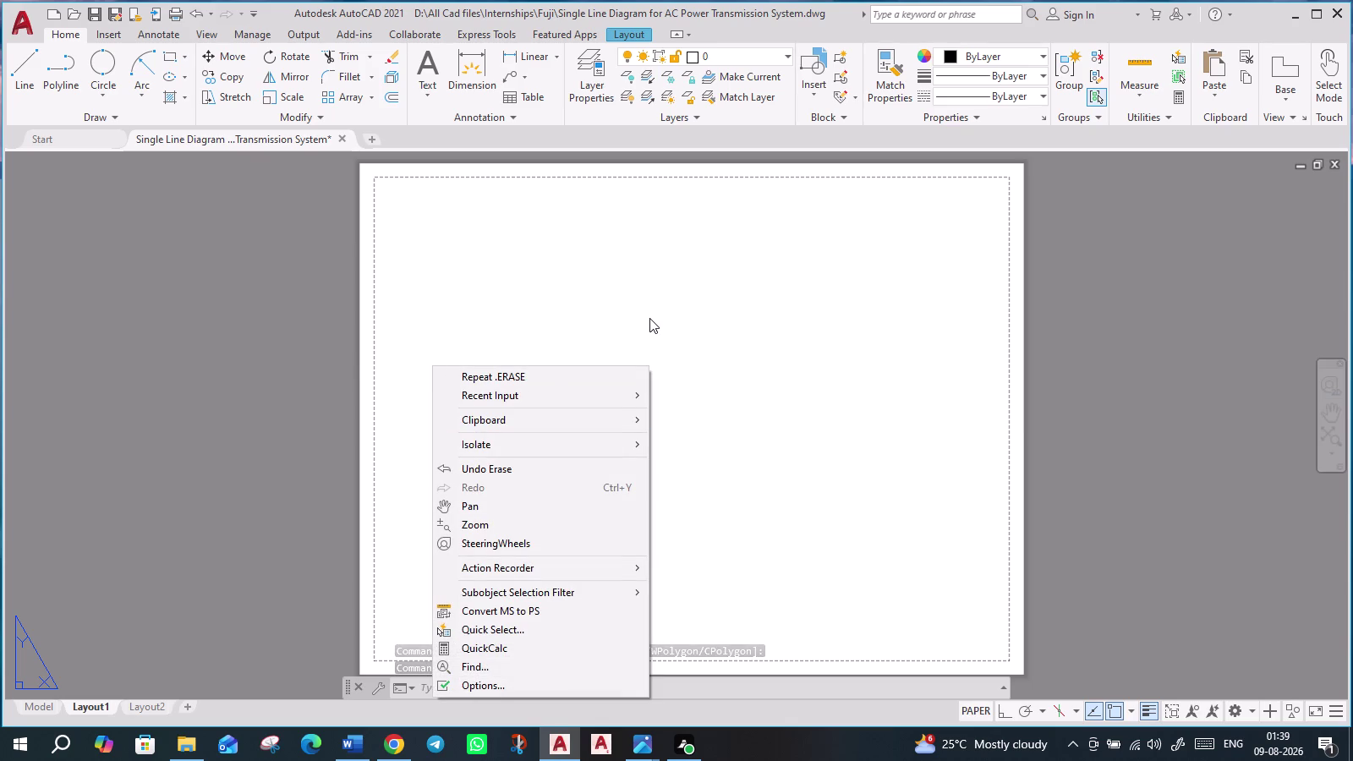
key(Escape)
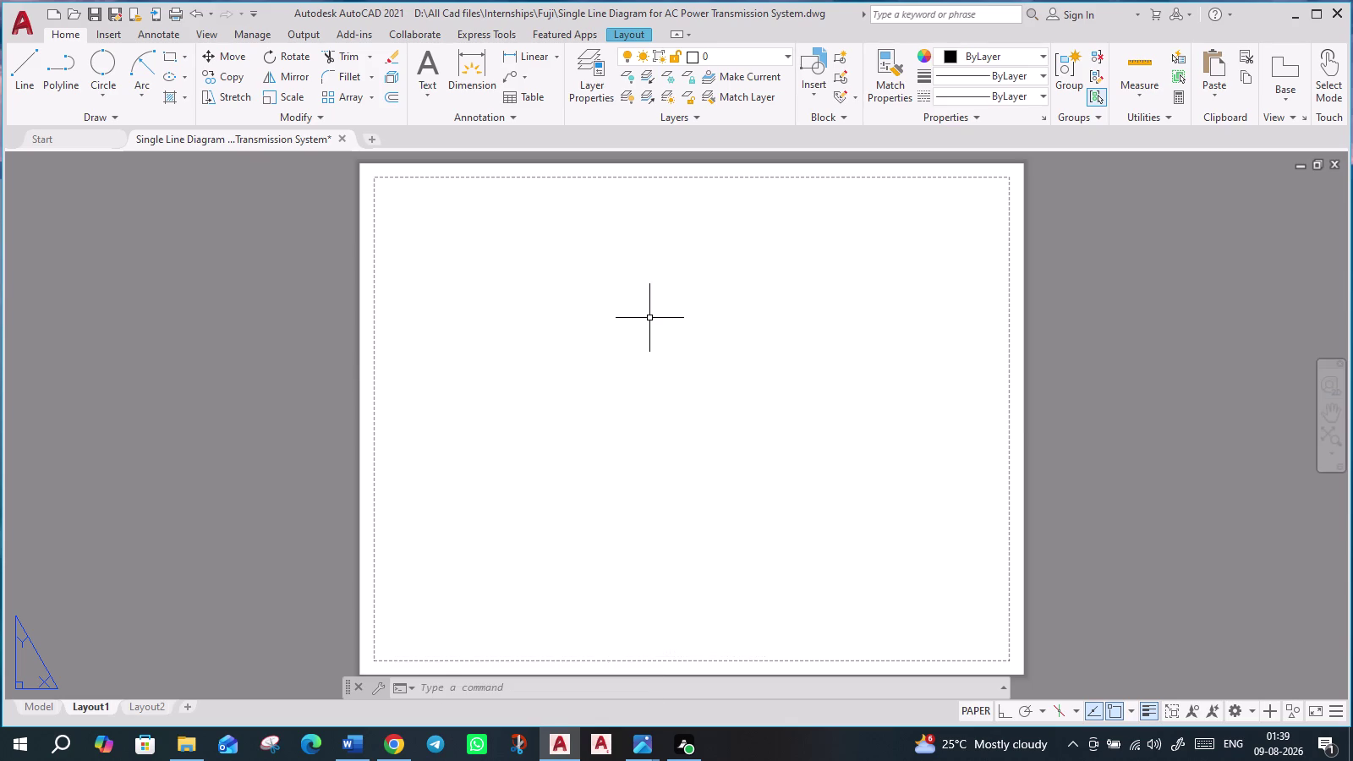
text(PAGE)
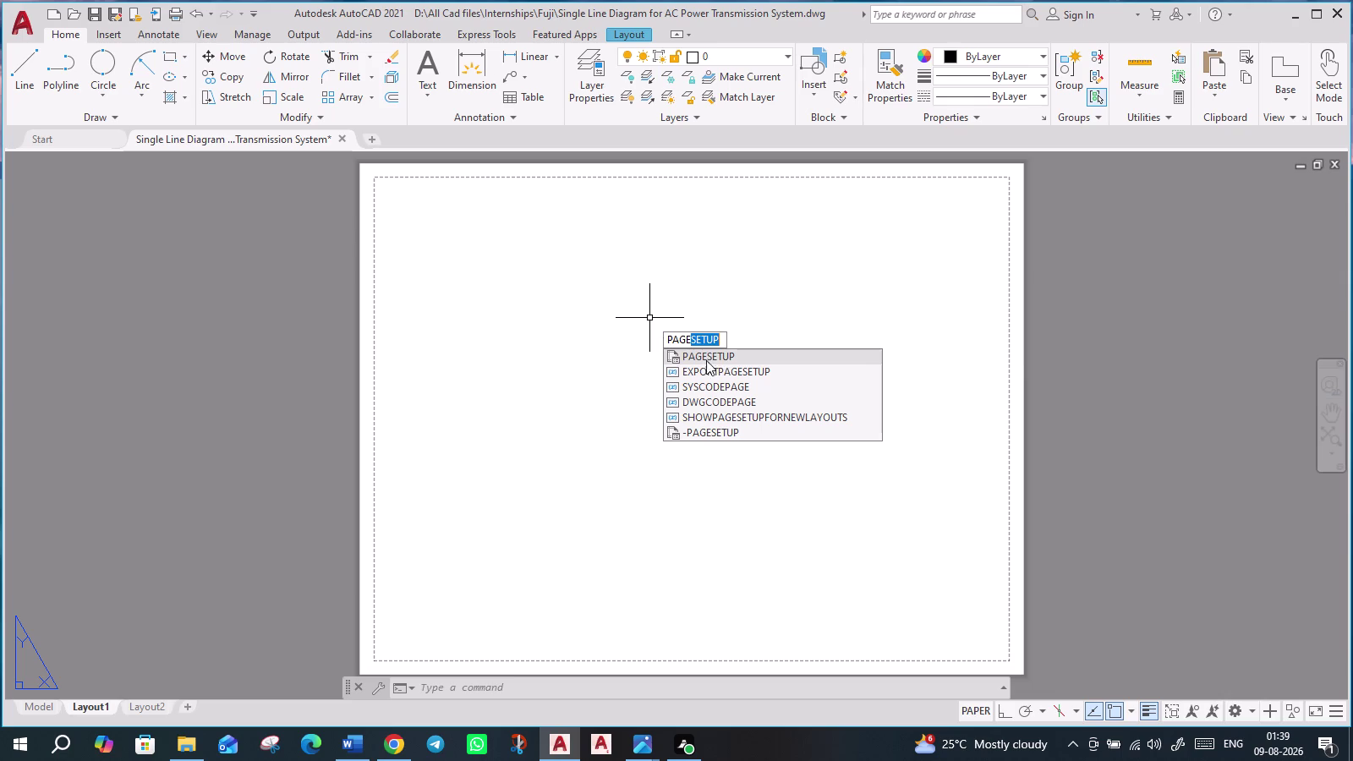
click(746, 375)
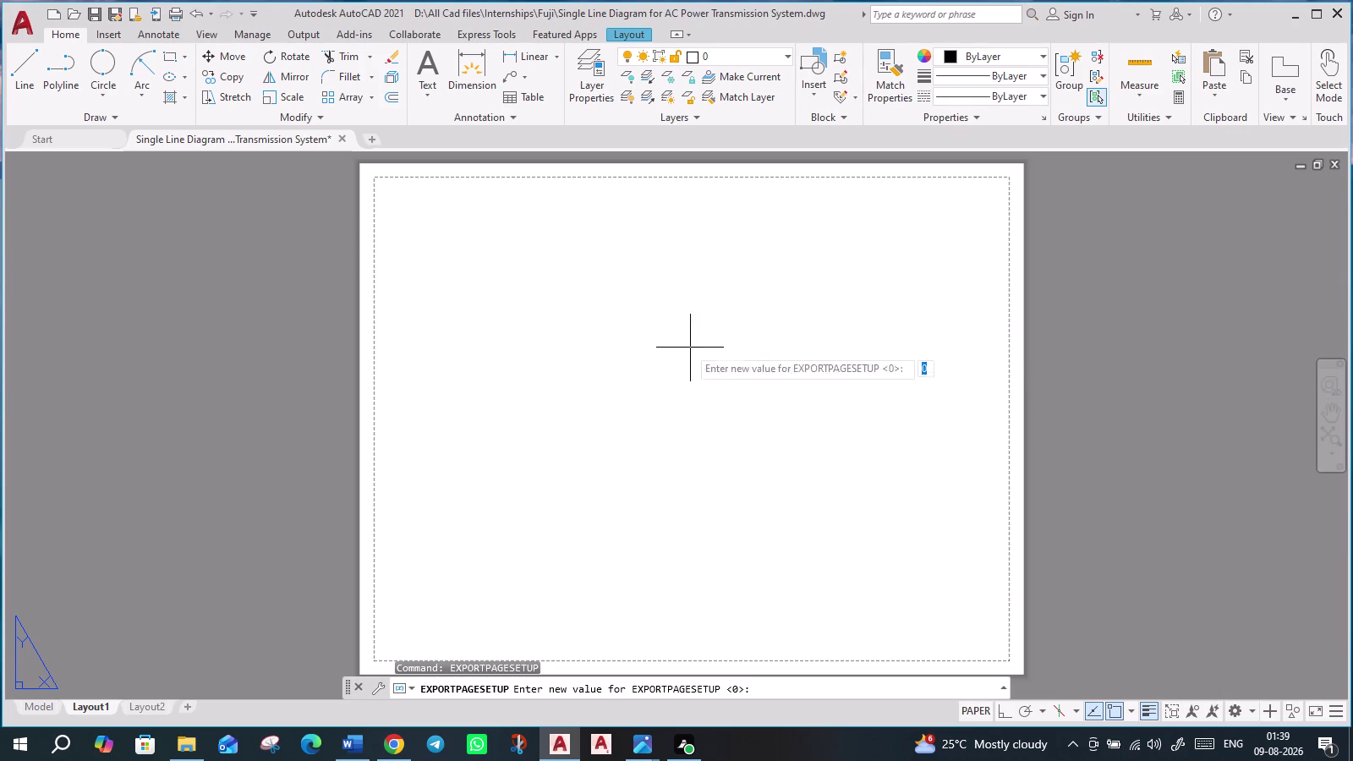
click(414, 683)
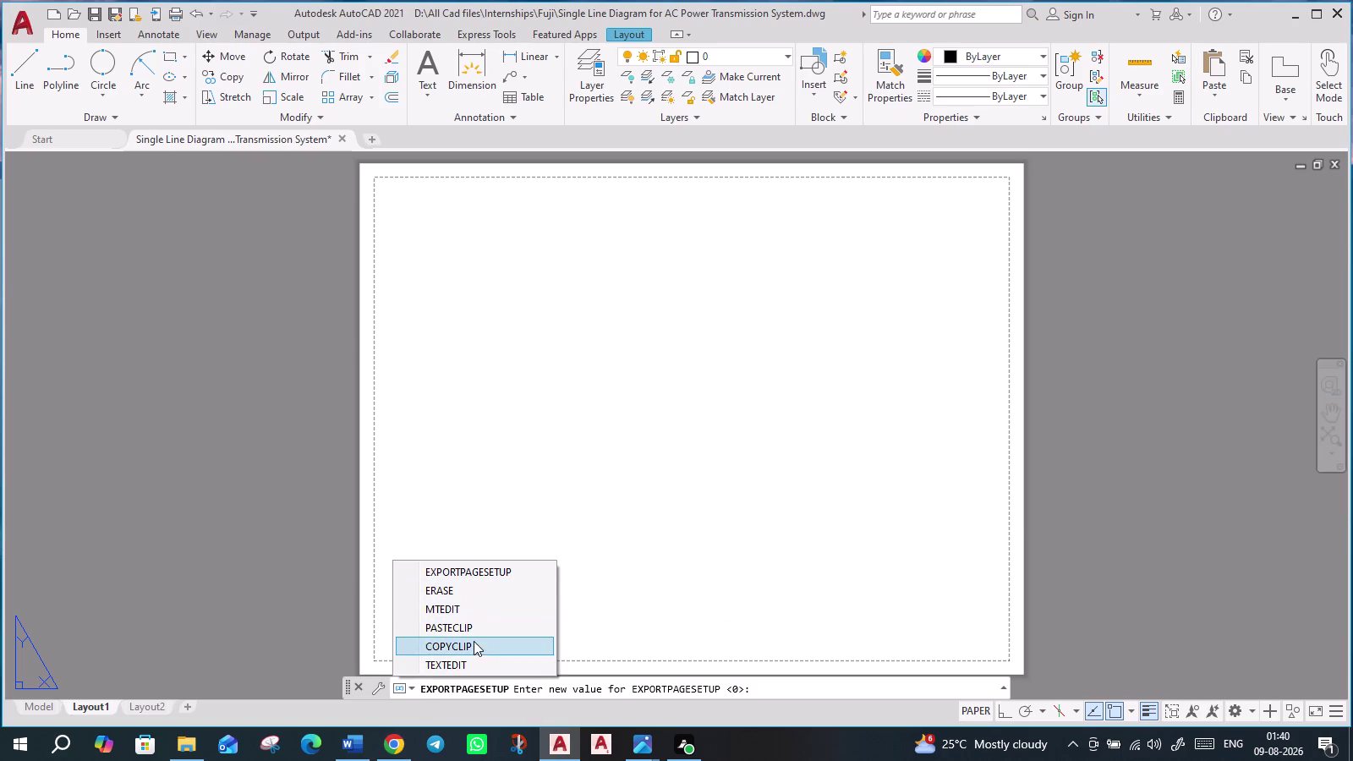
key(Escape)
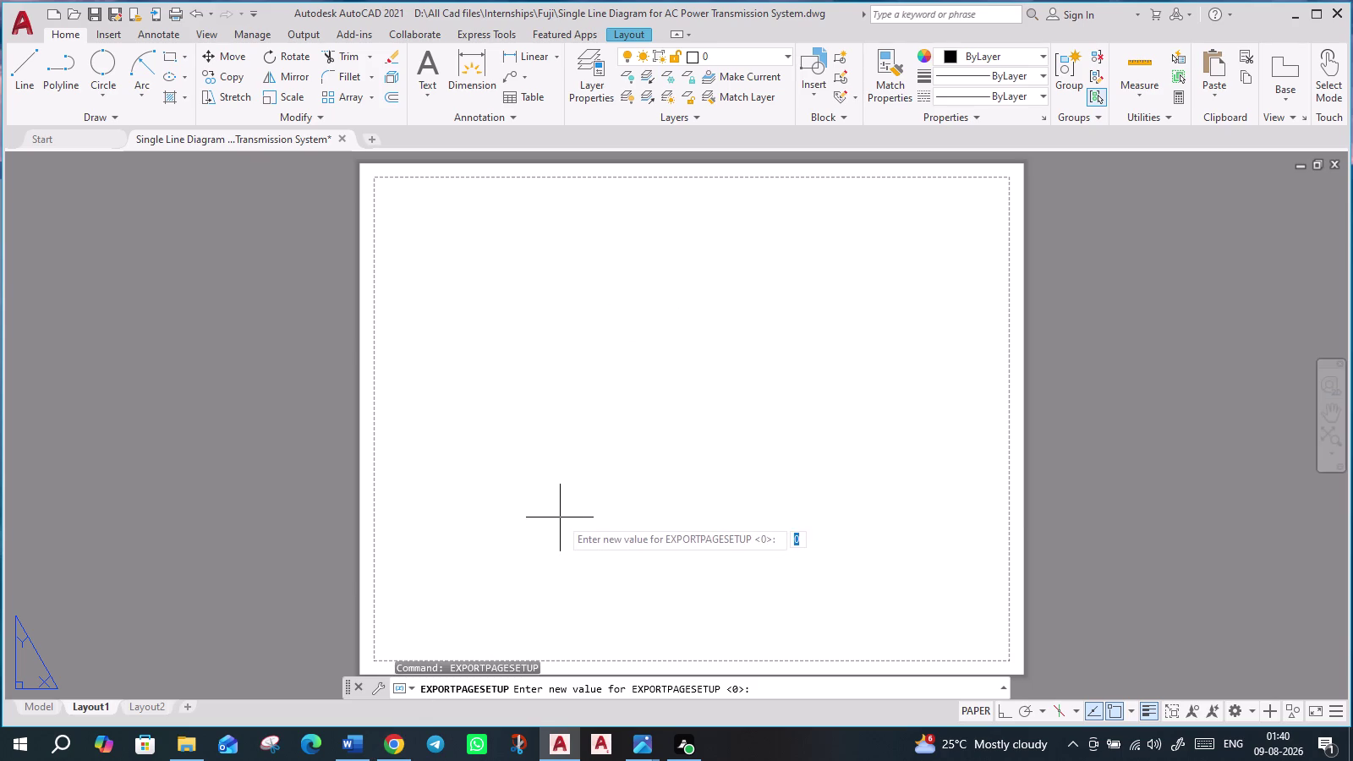
key(Escape)
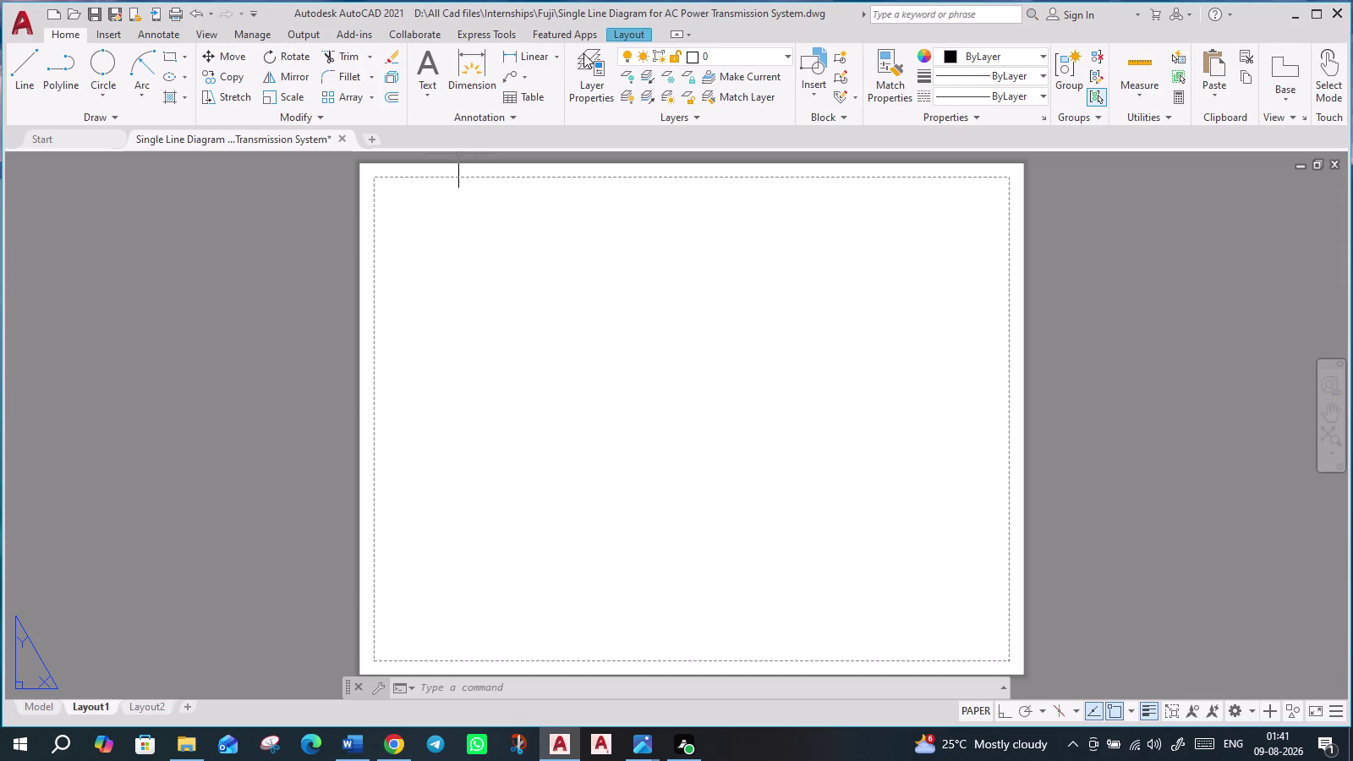
click(634, 35)
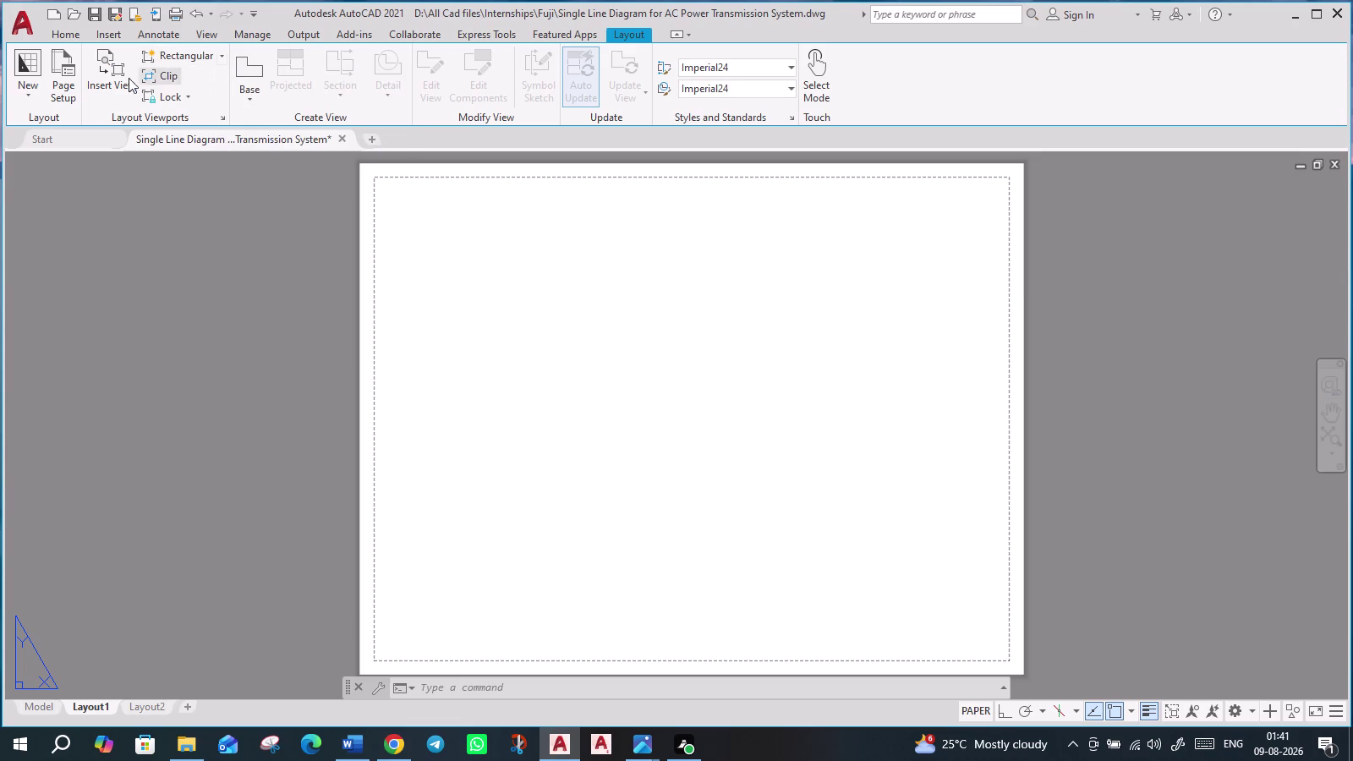
Open the Page Setup Manager and start editing Layout1's page setup.
click(62, 81)
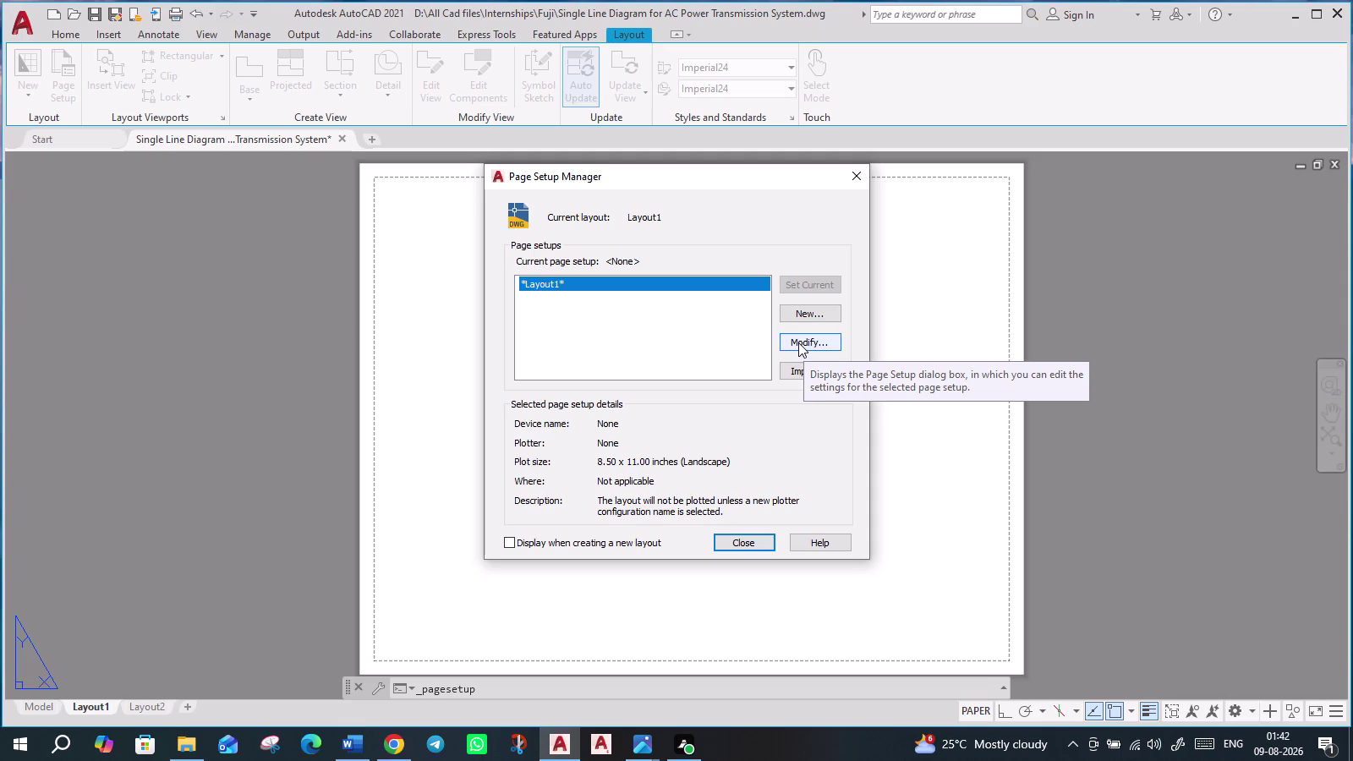
click(799, 343)
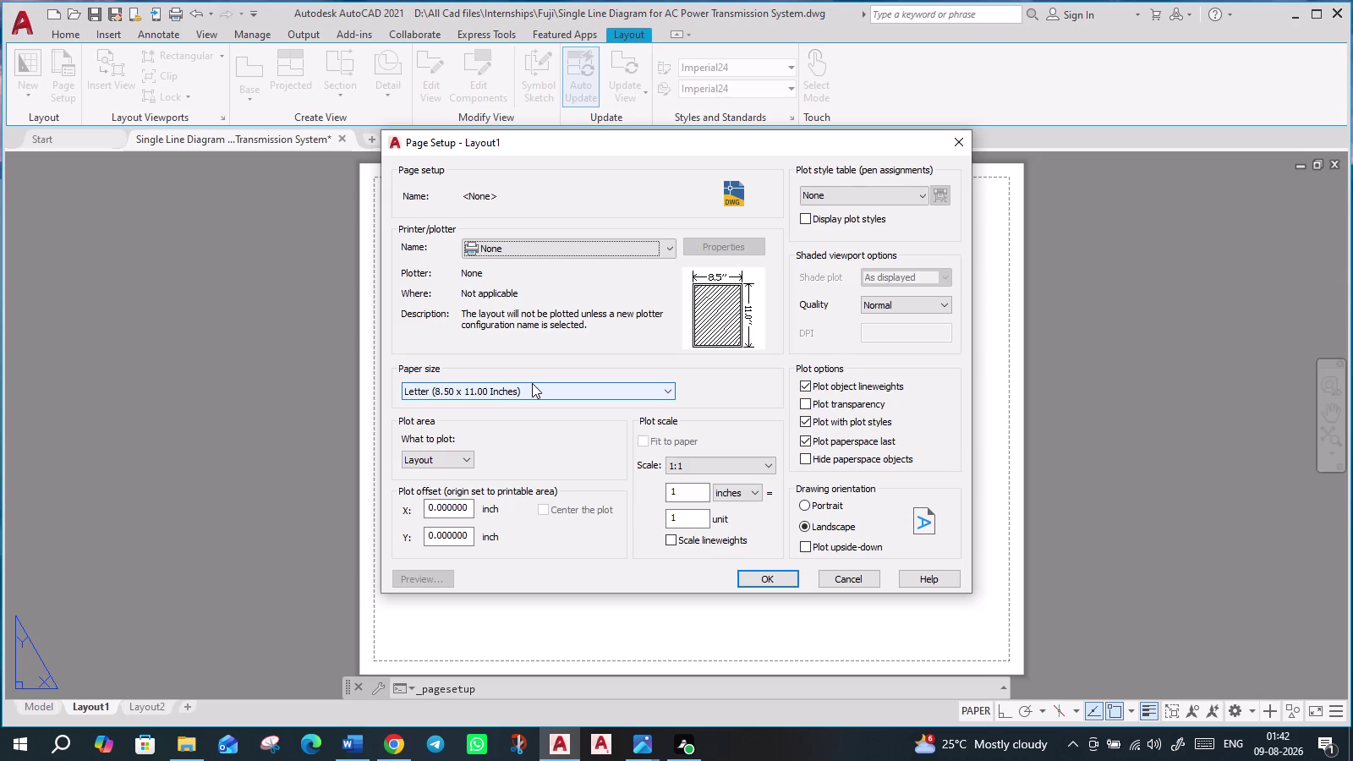
Choose DWG To PDF.pc3 as Layout1's printer/plotter.
click(537, 248)
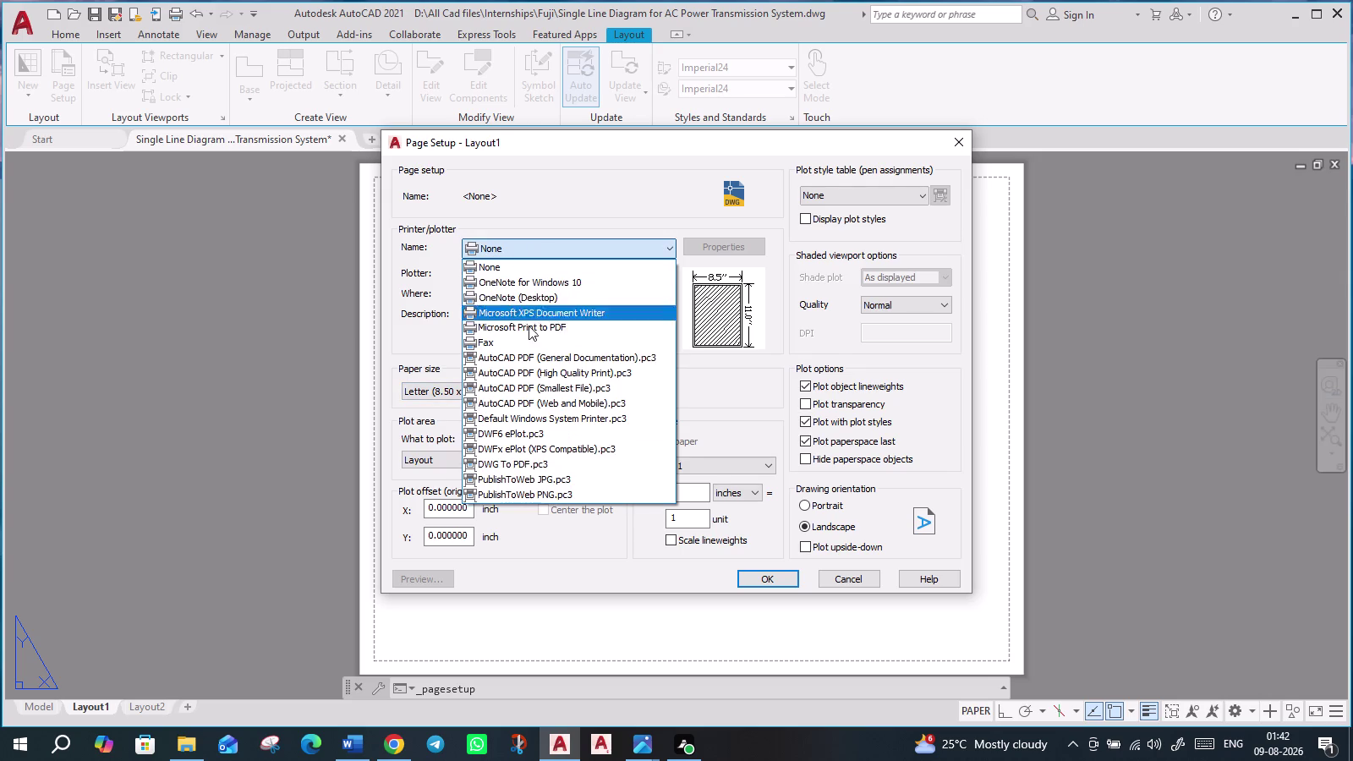
click(539, 462)
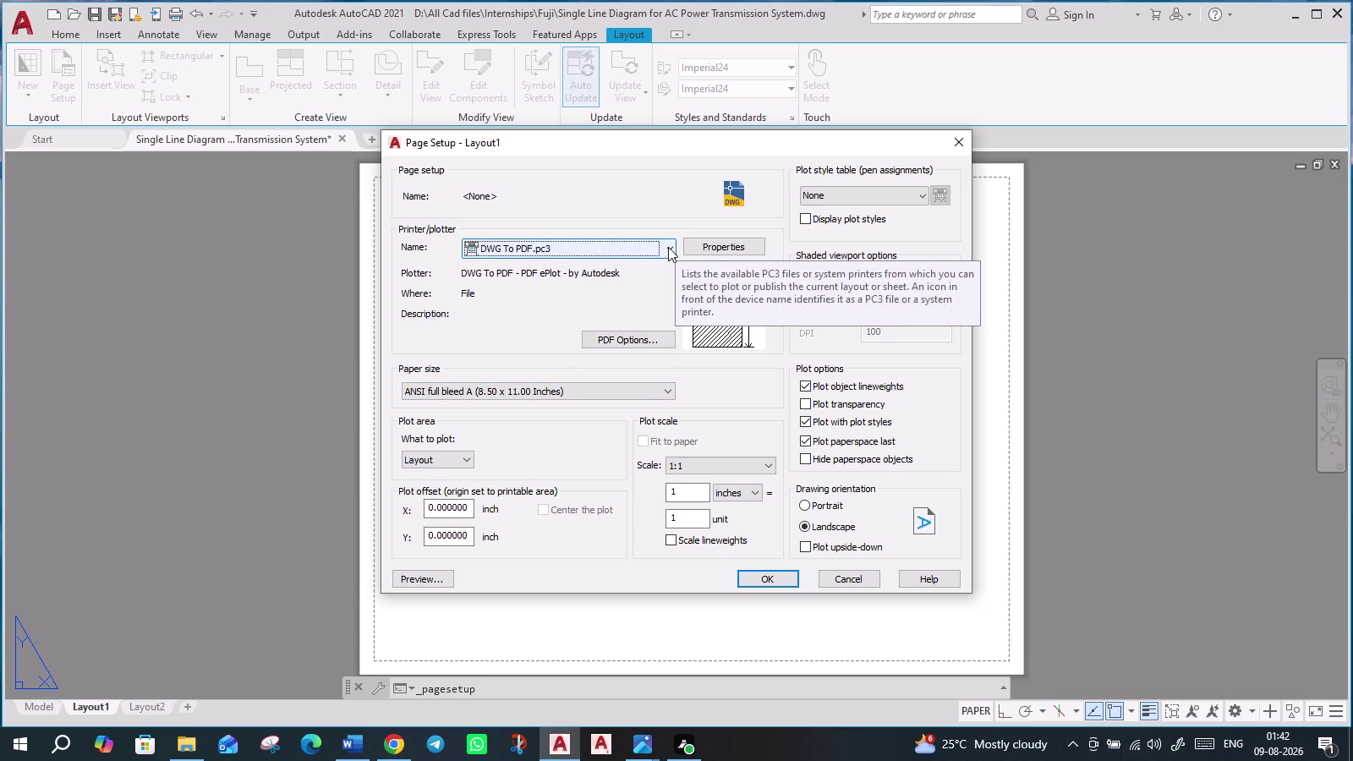
Choose ISO A3 (420.00 x 297.00 MM) paper, then confirm and close the page setup dialogs.
click(659, 386)
scroll(down, 3)
scroll(down, 3)
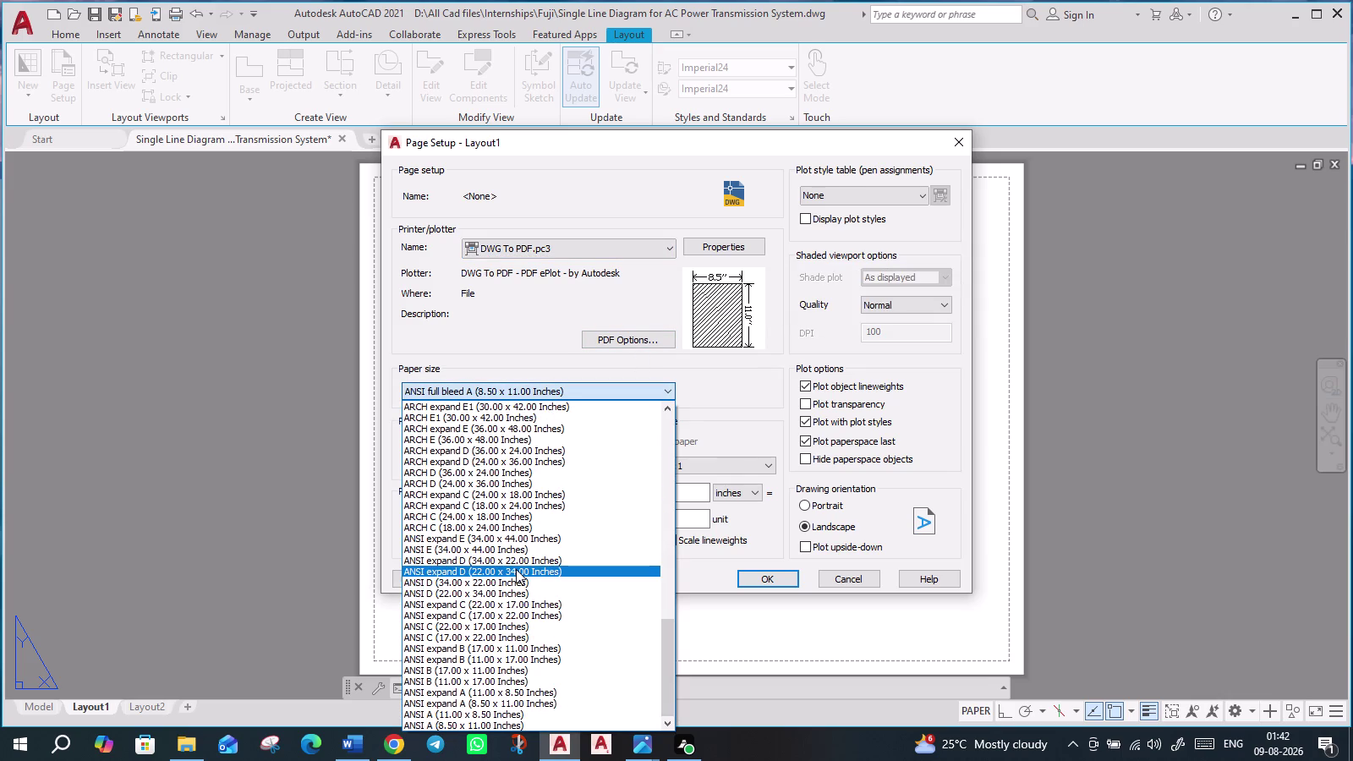
scroll(down, 3)
scroll(down, 3)
scroll(down, 3)
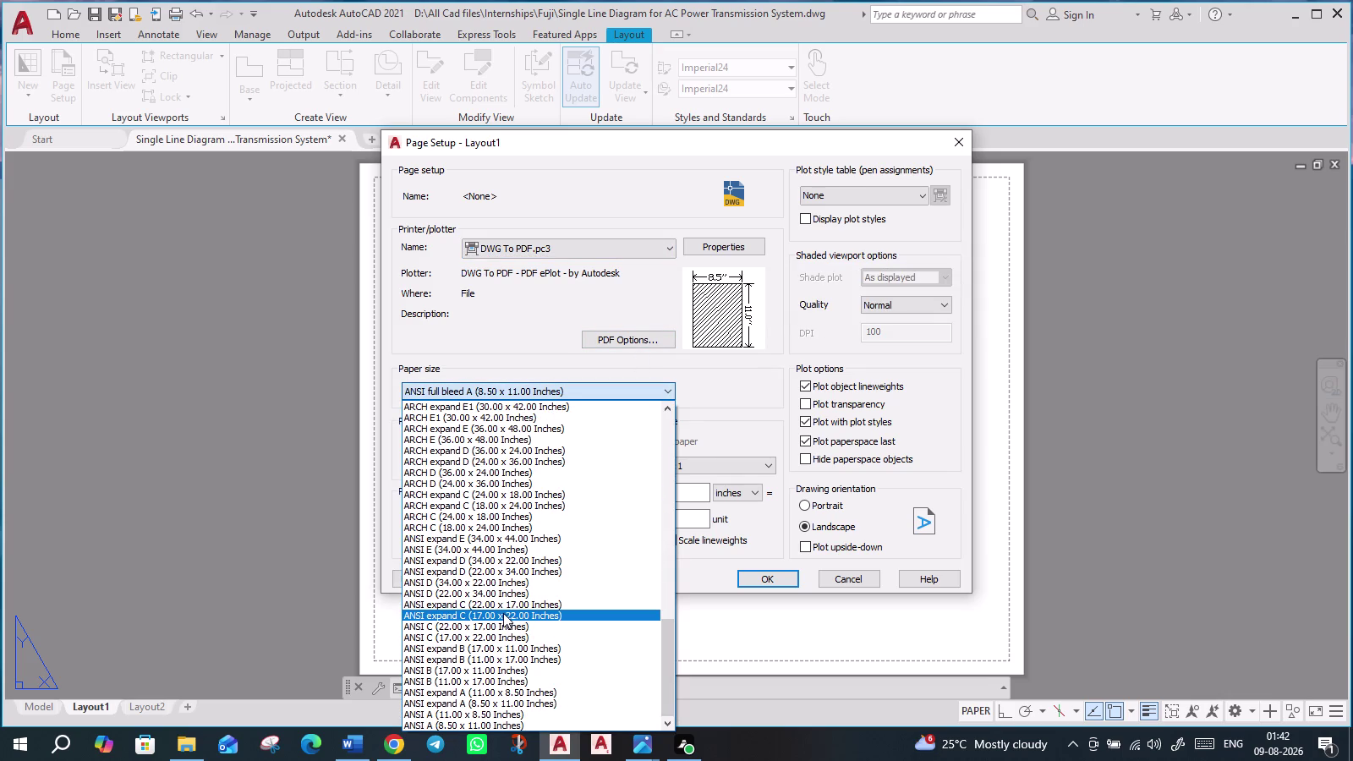
scroll(down, 3)
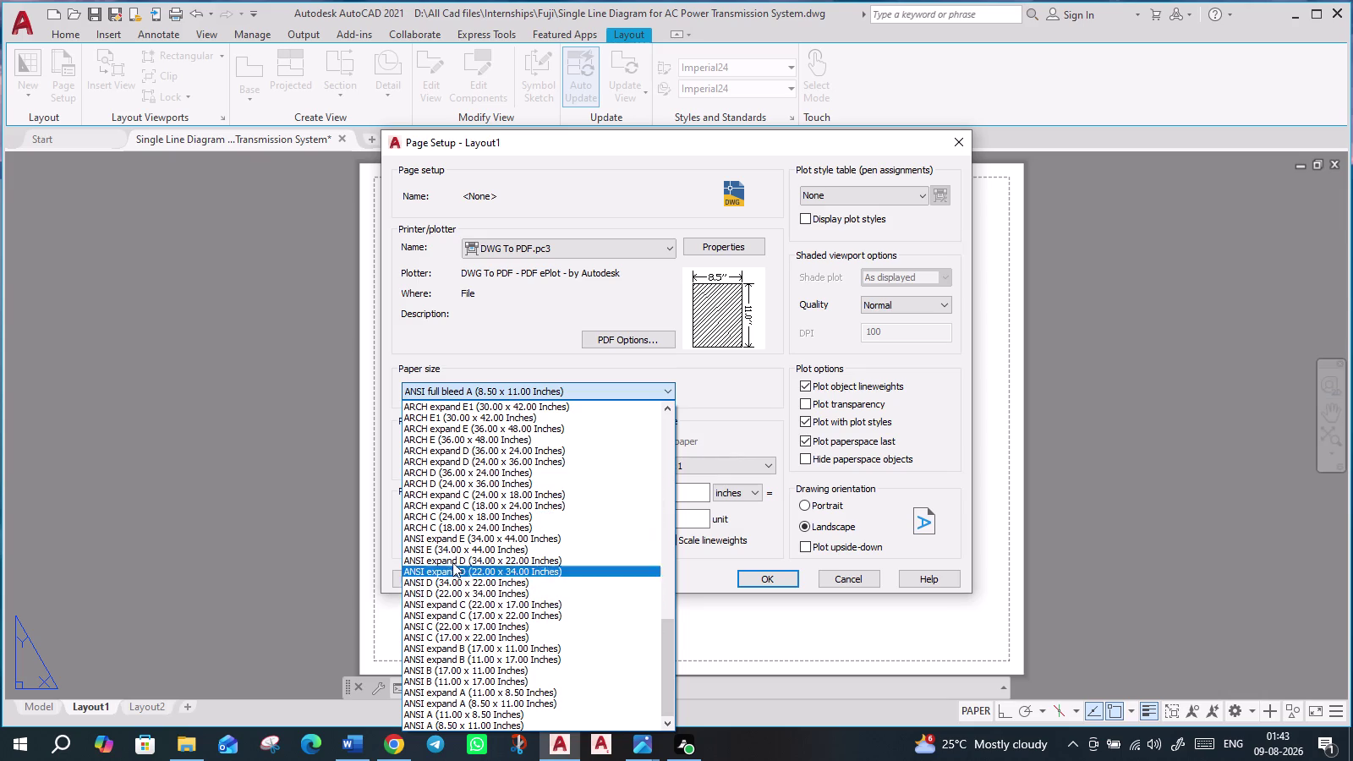
scroll(down, 3)
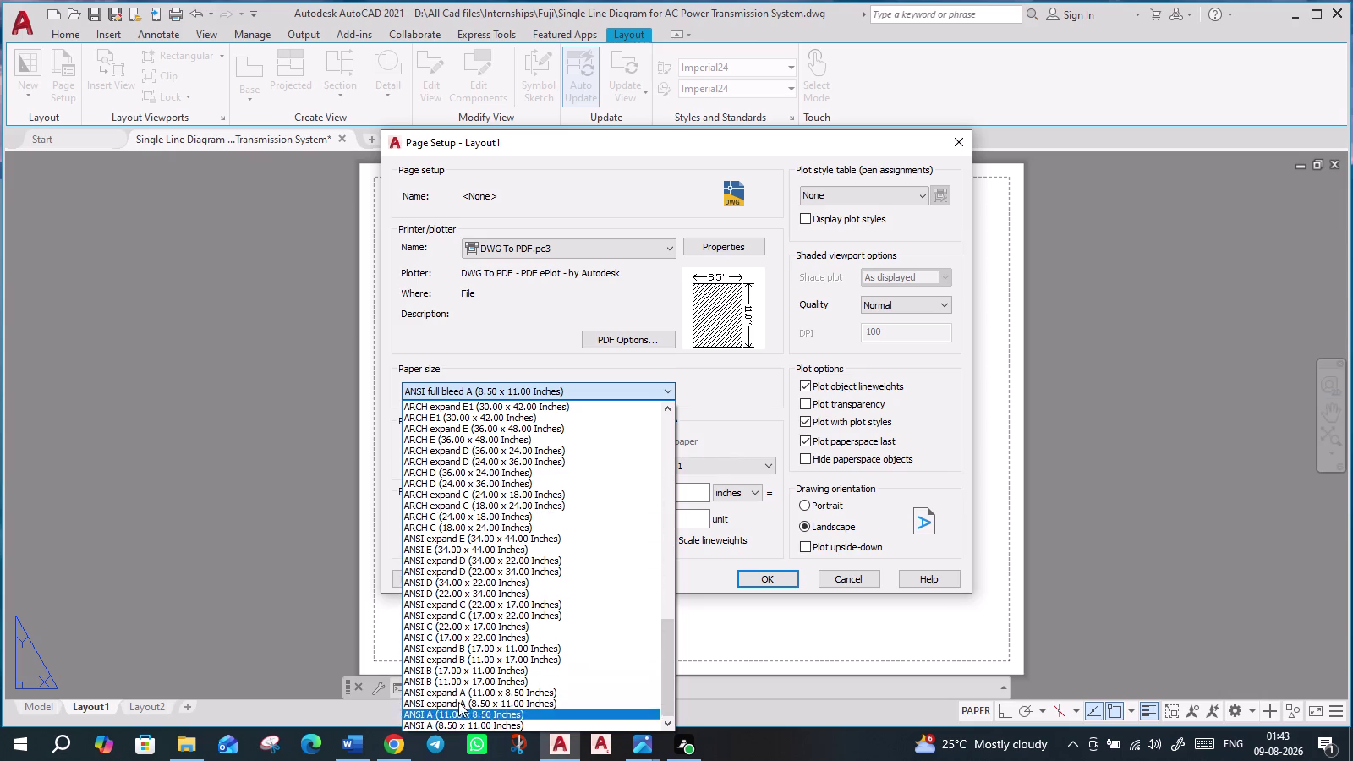
scroll(down, 3)
scroll(up, 3)
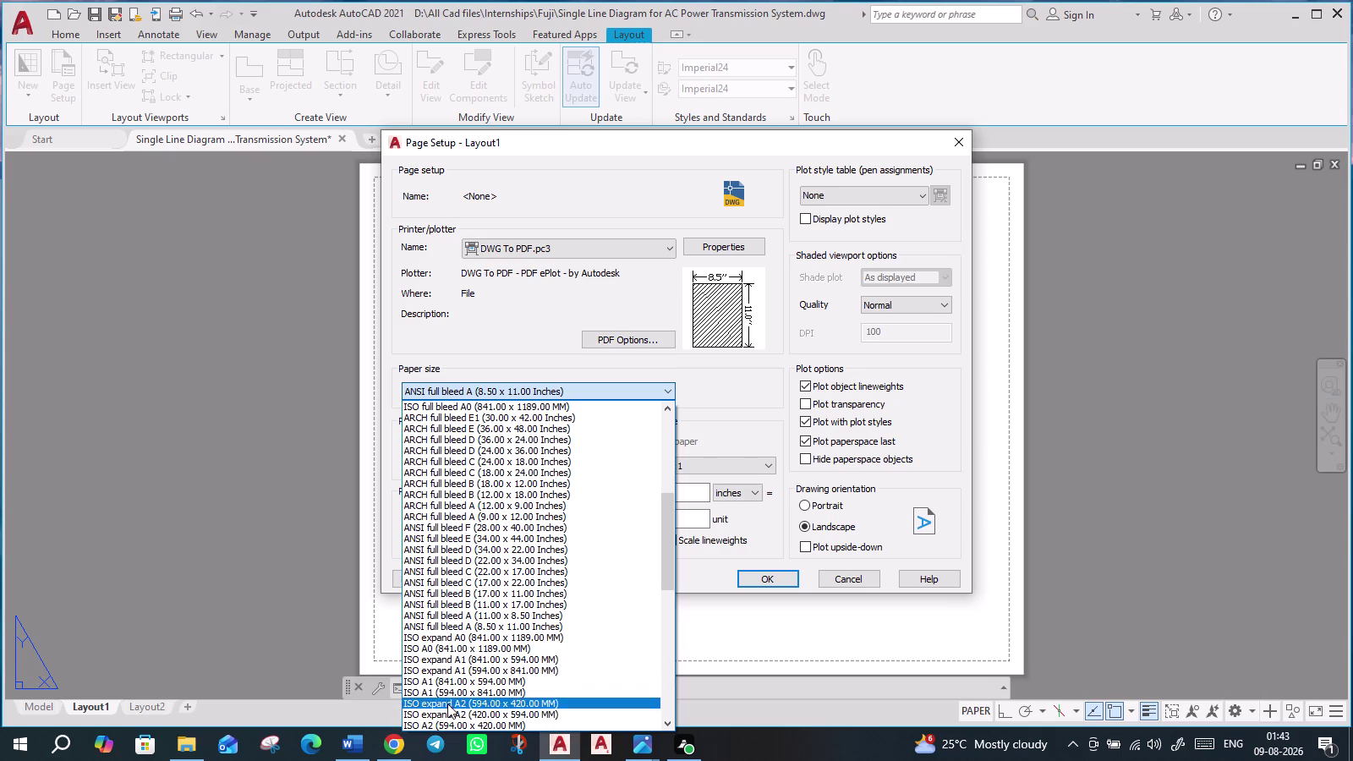
scroll(down, 3)
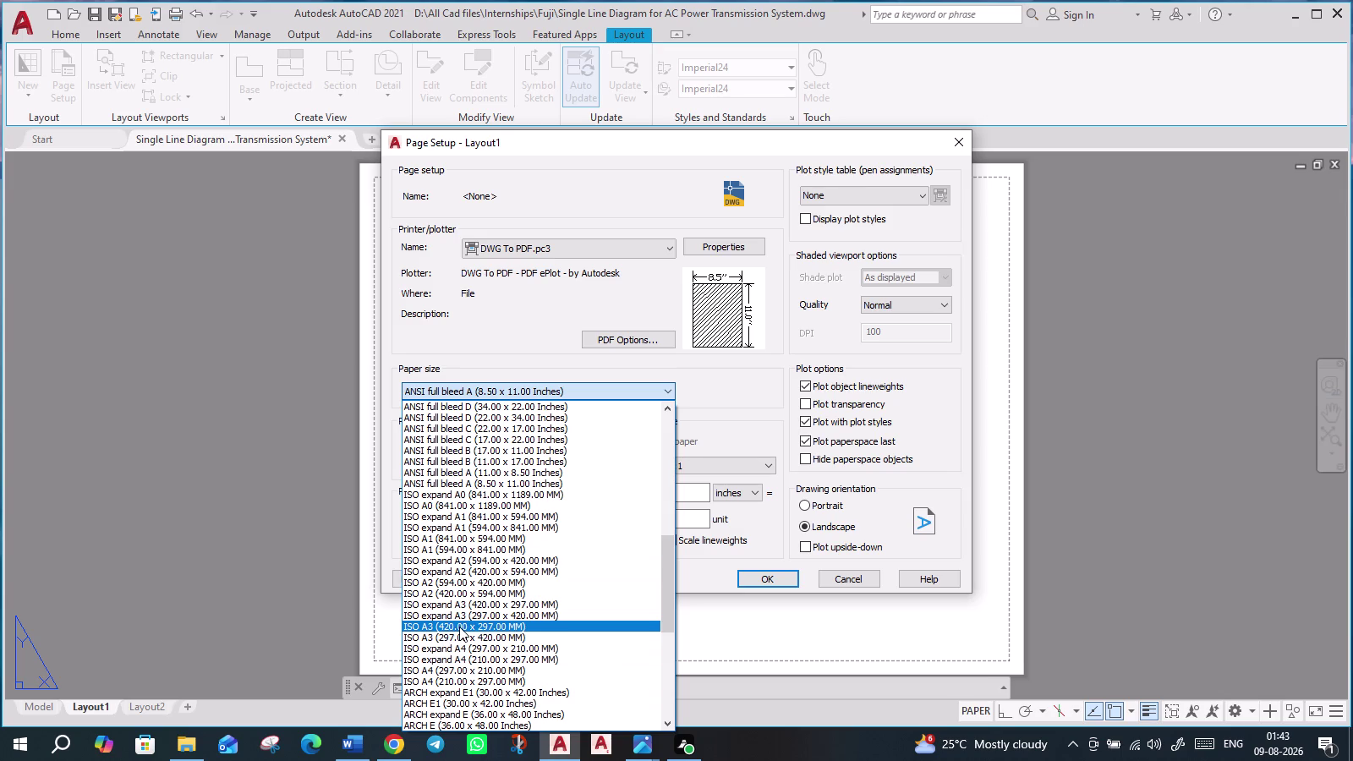
click(460, 627)
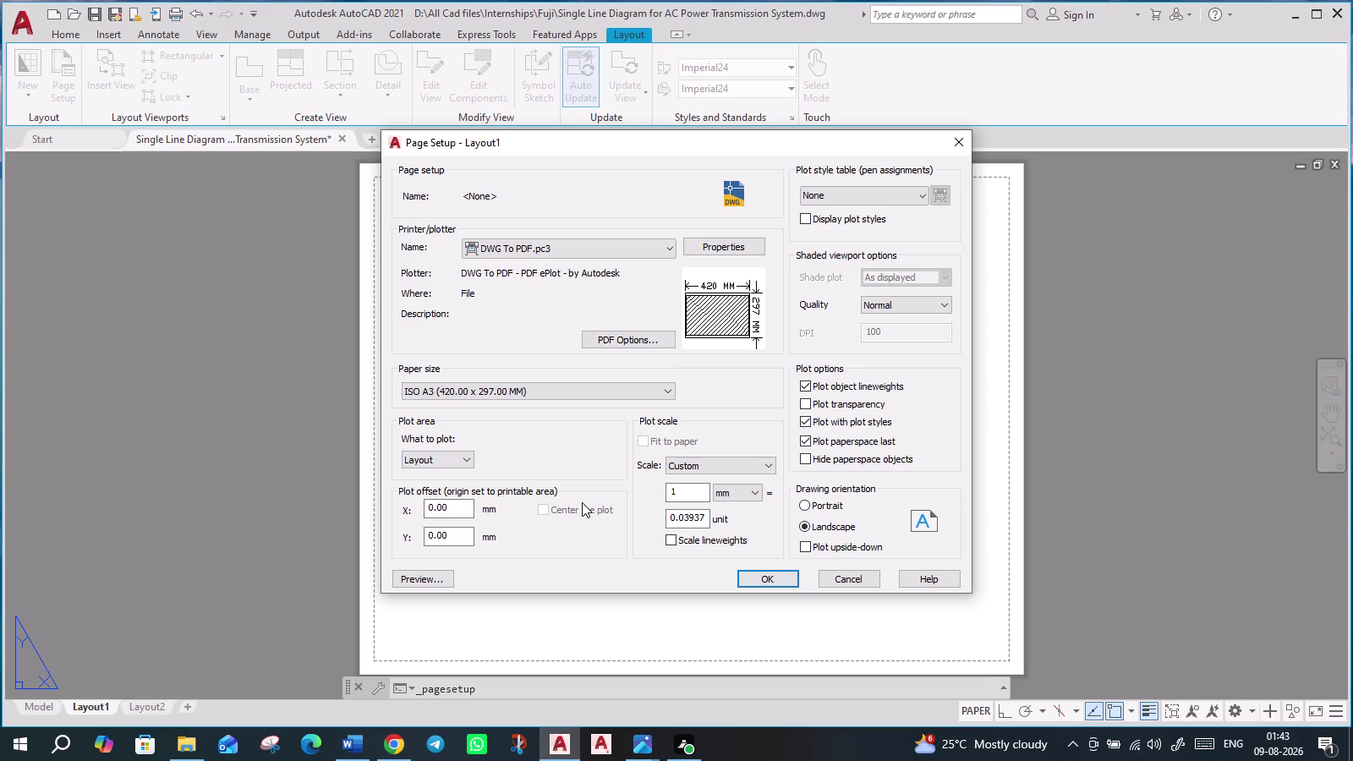
click(772, 581)
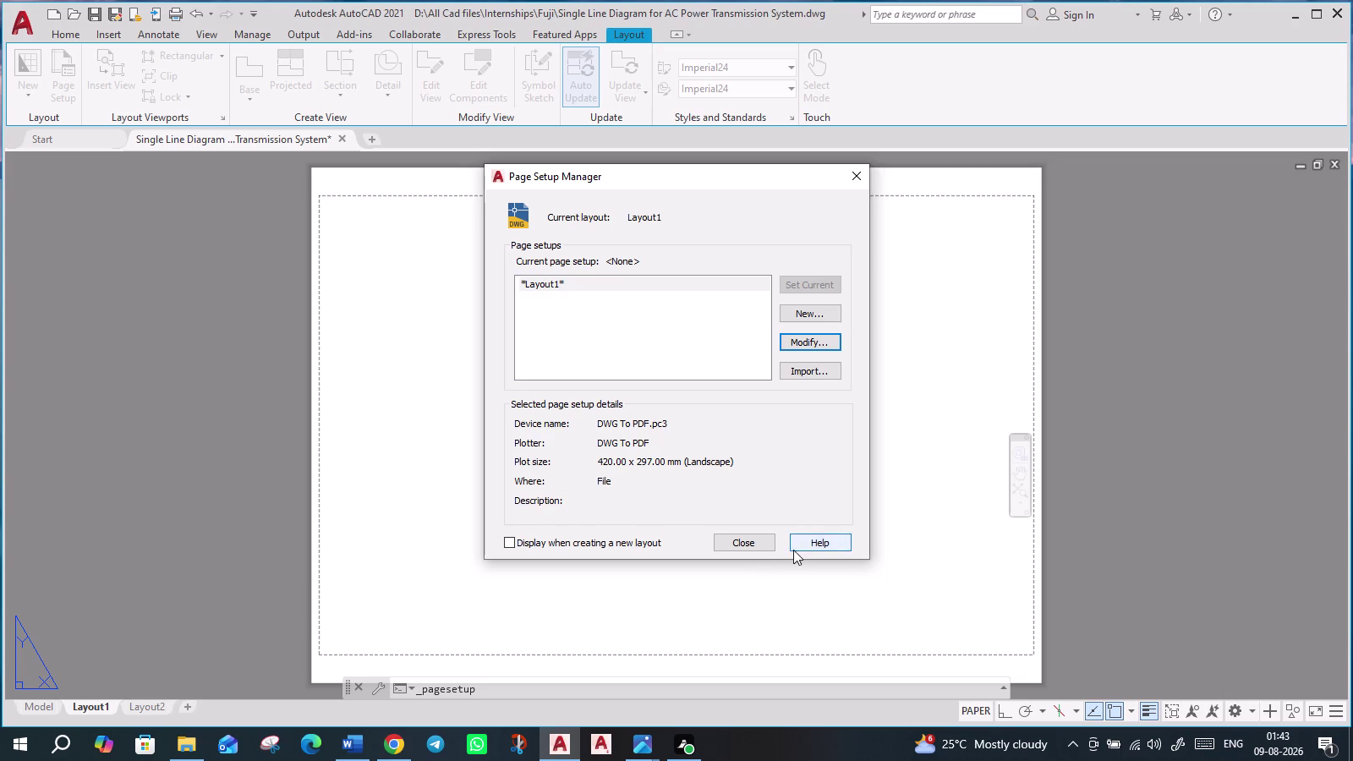
click(751, 538)
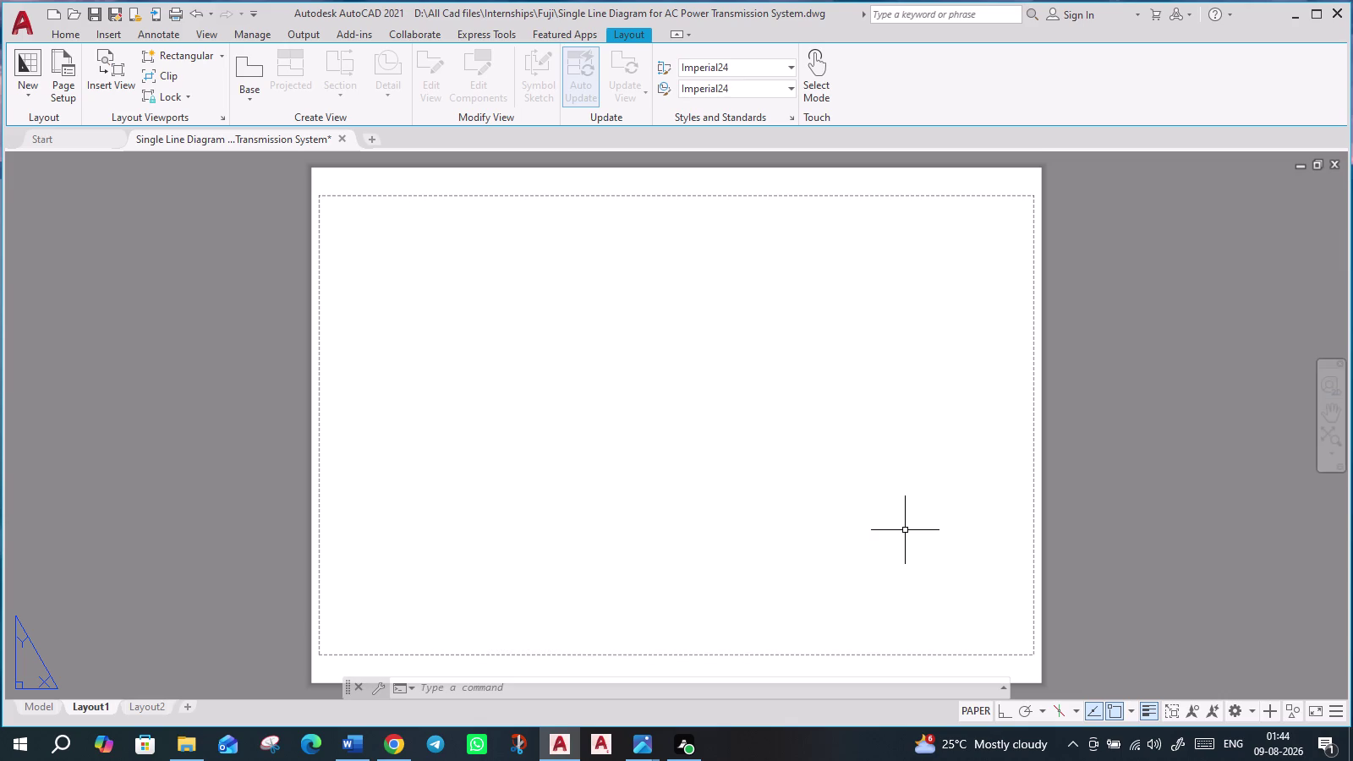
Draw a test rectangle across the whole sheet, then undo it.
click(205, 58)
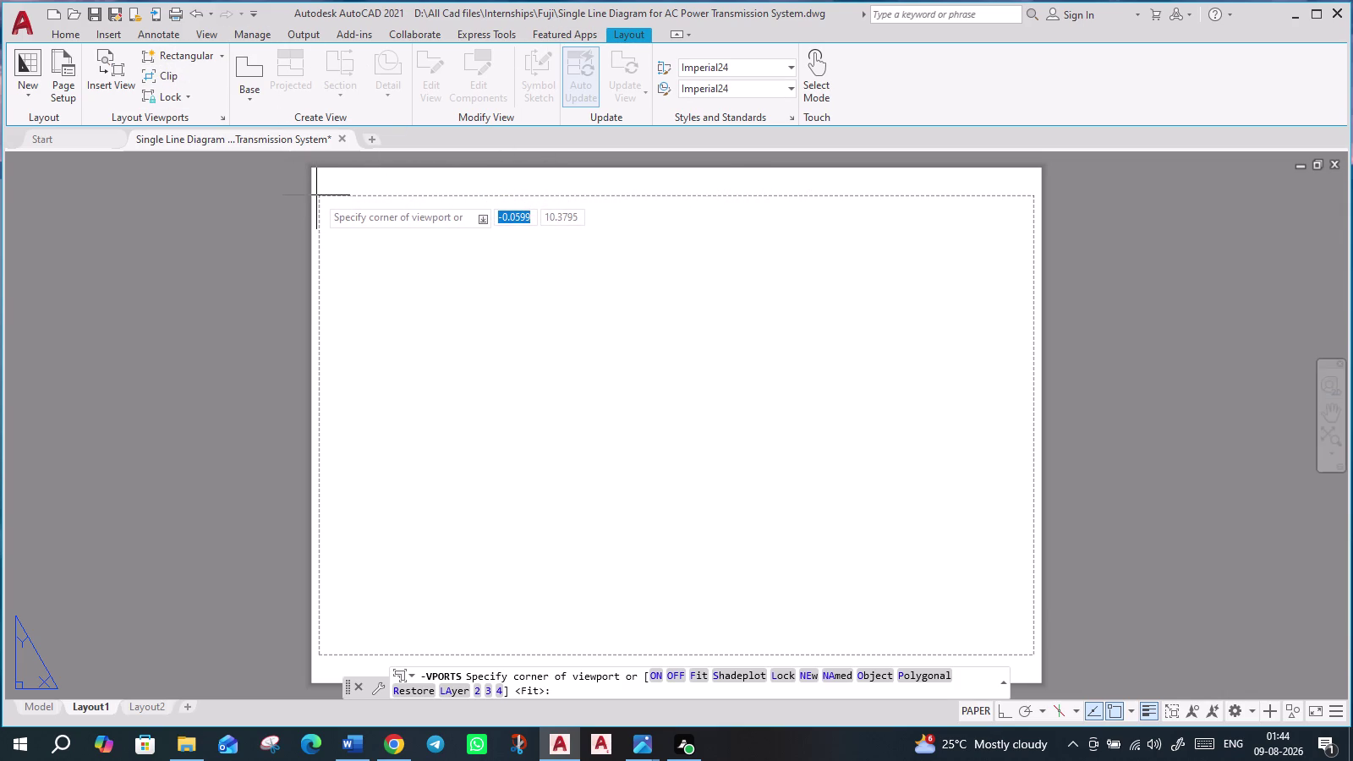
click(73, 35)
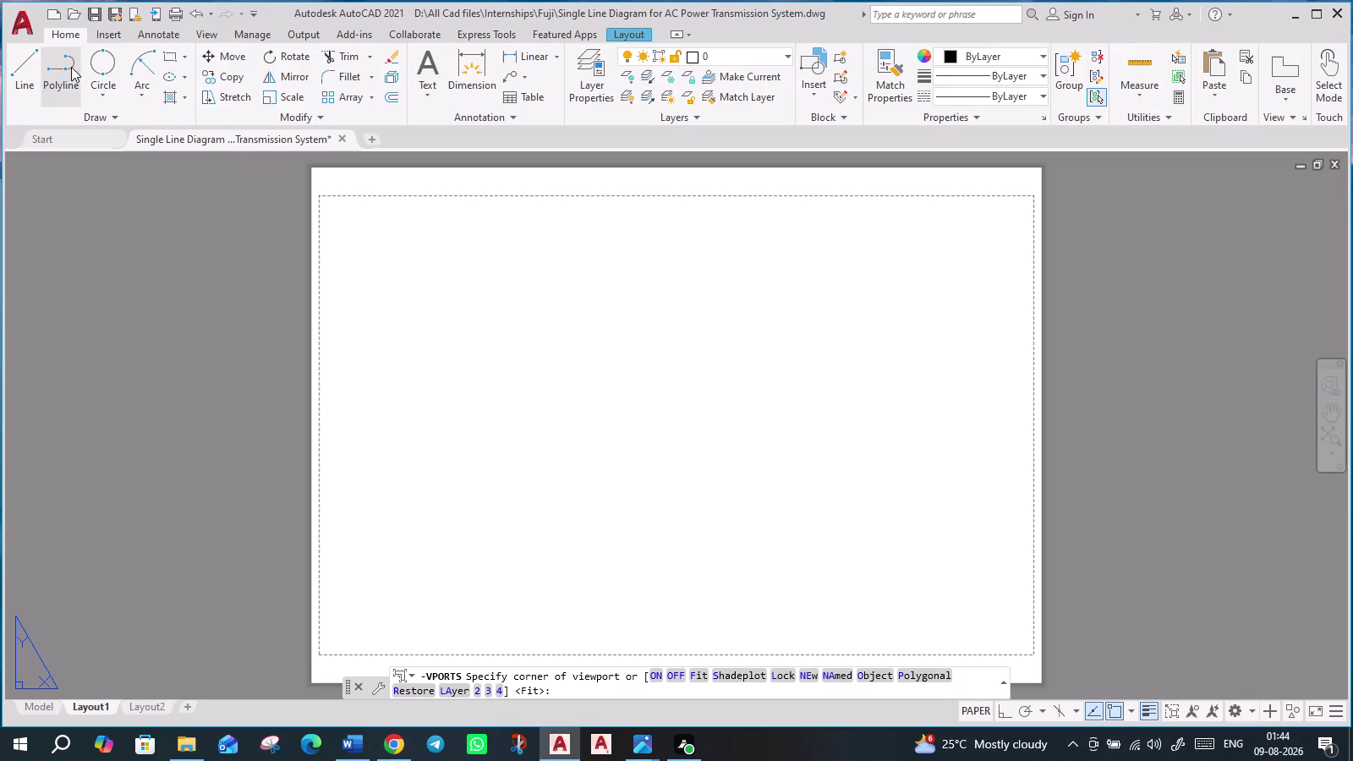
click(170, 59)
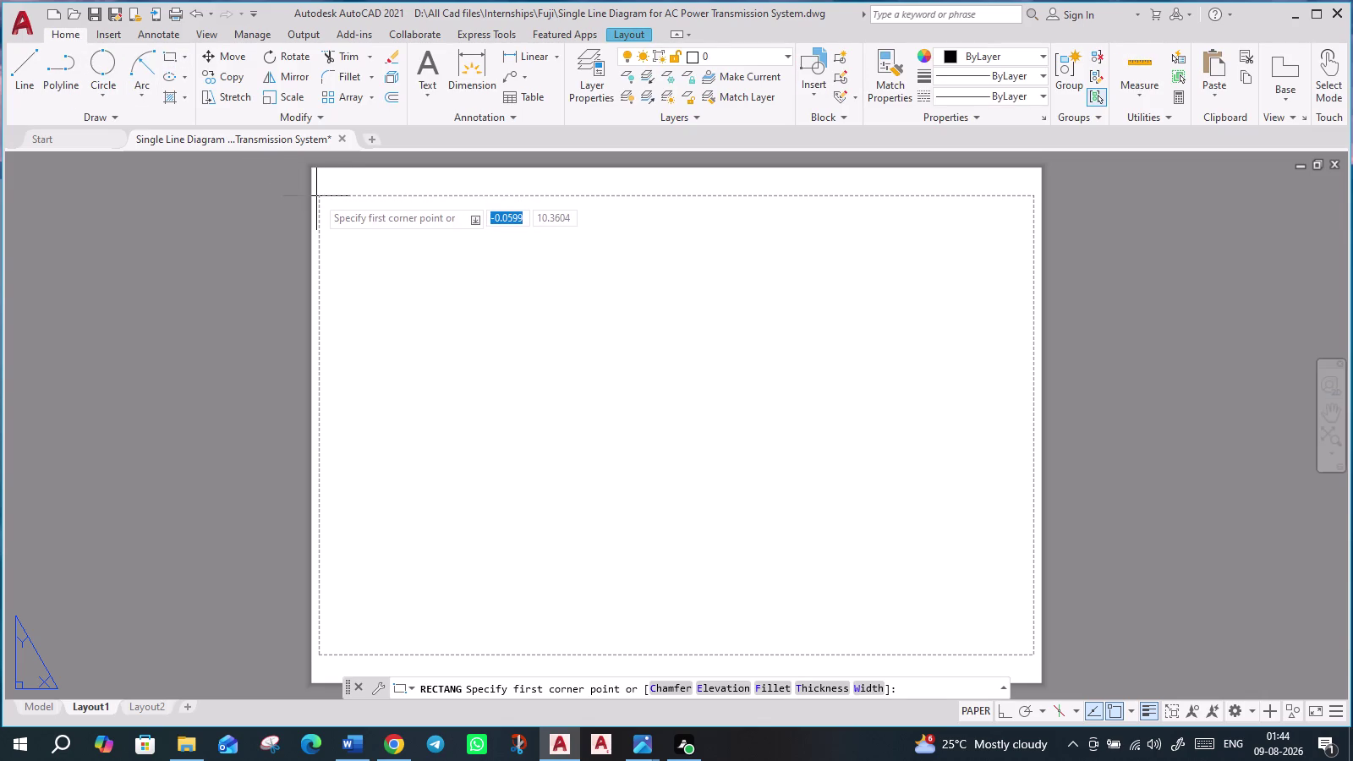
click(321, 196)
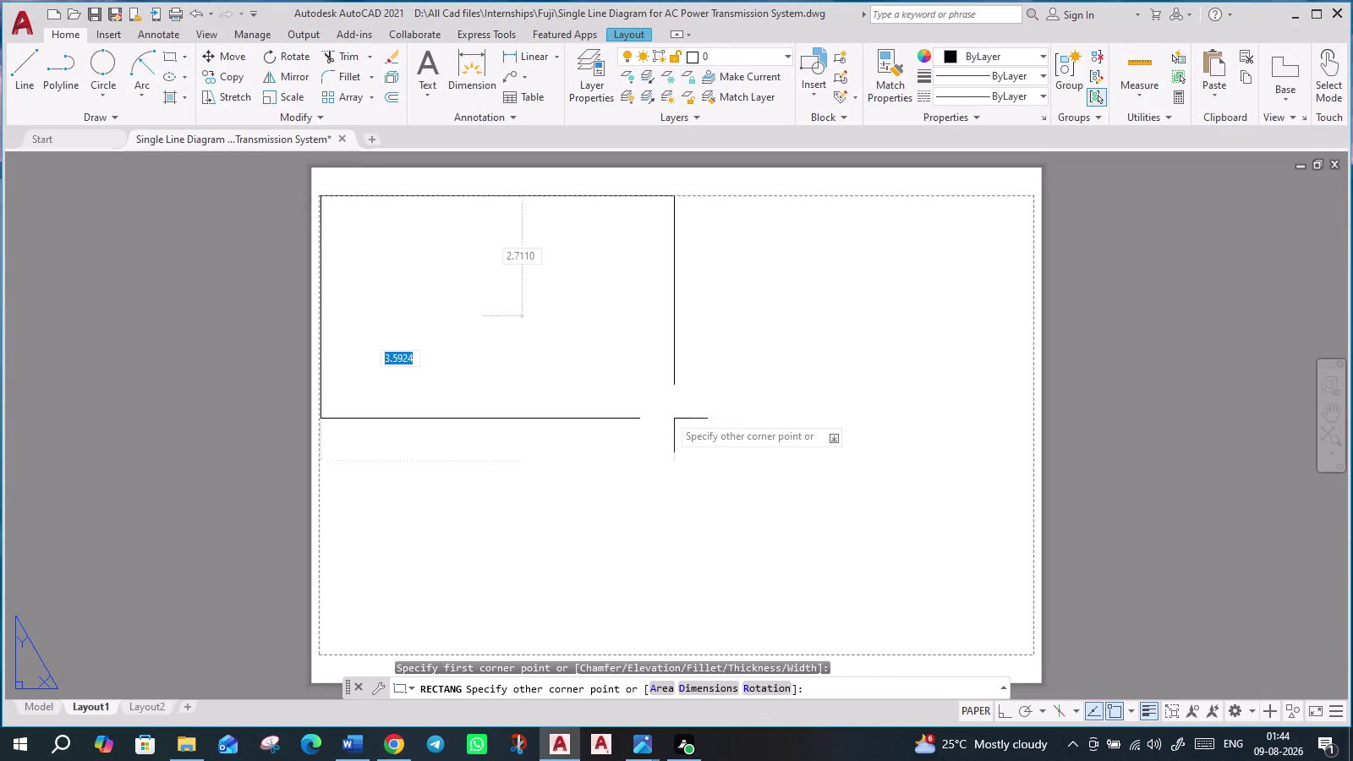
click(1045, 655)
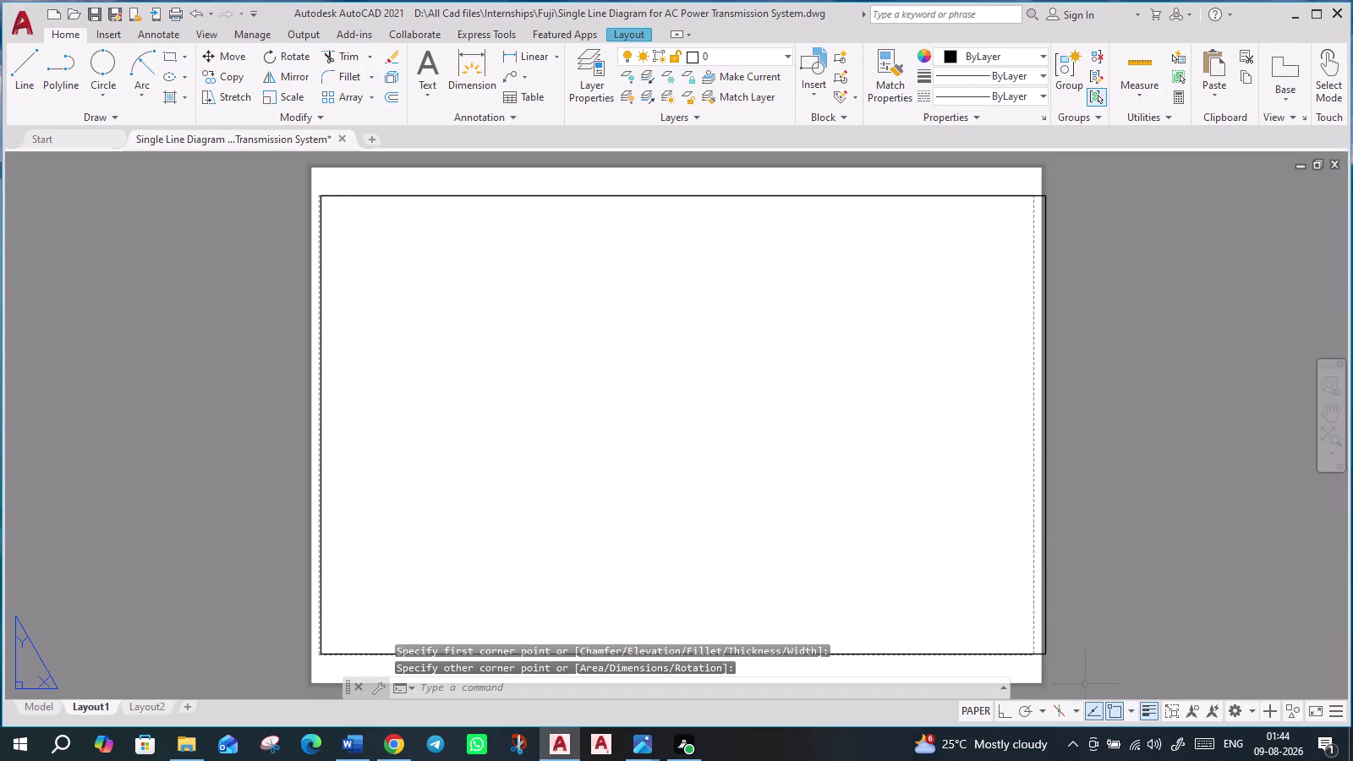
click(1047, 626)
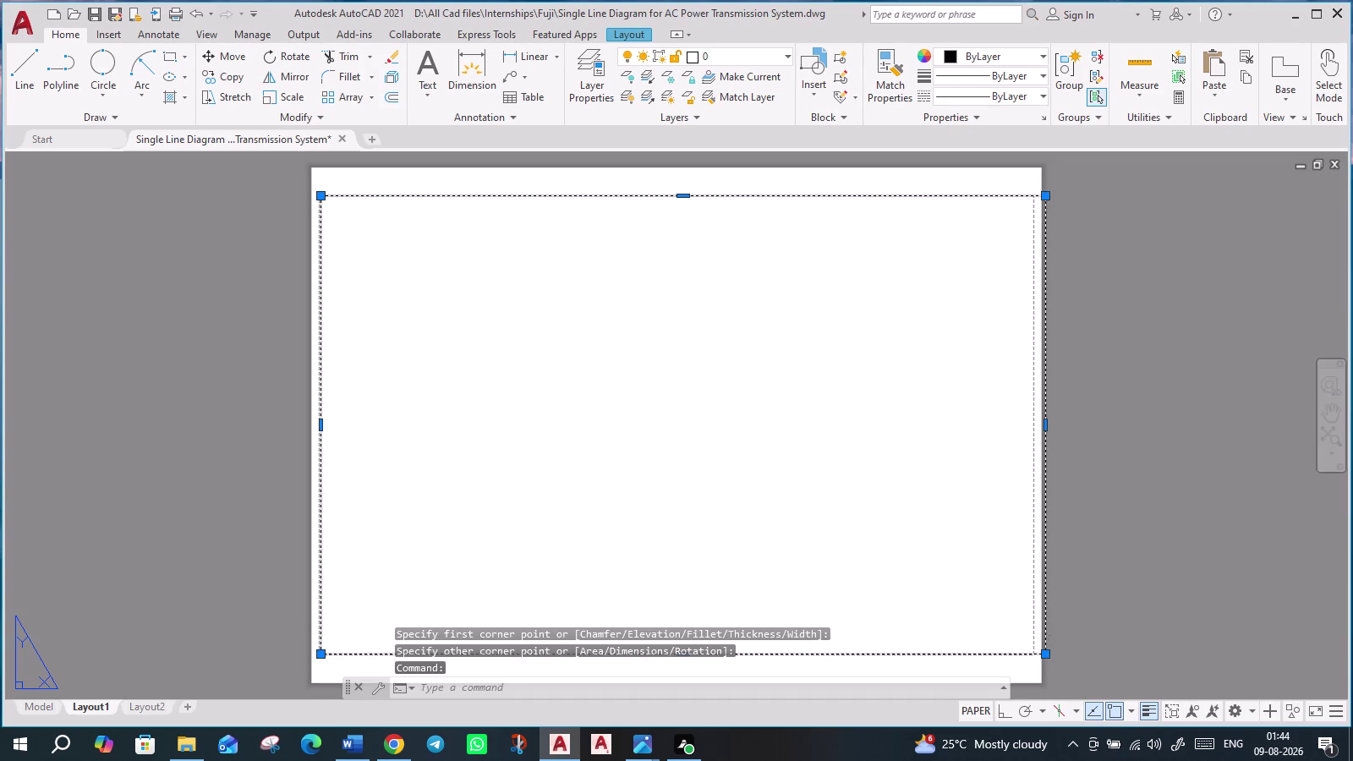
click(1046, 657)
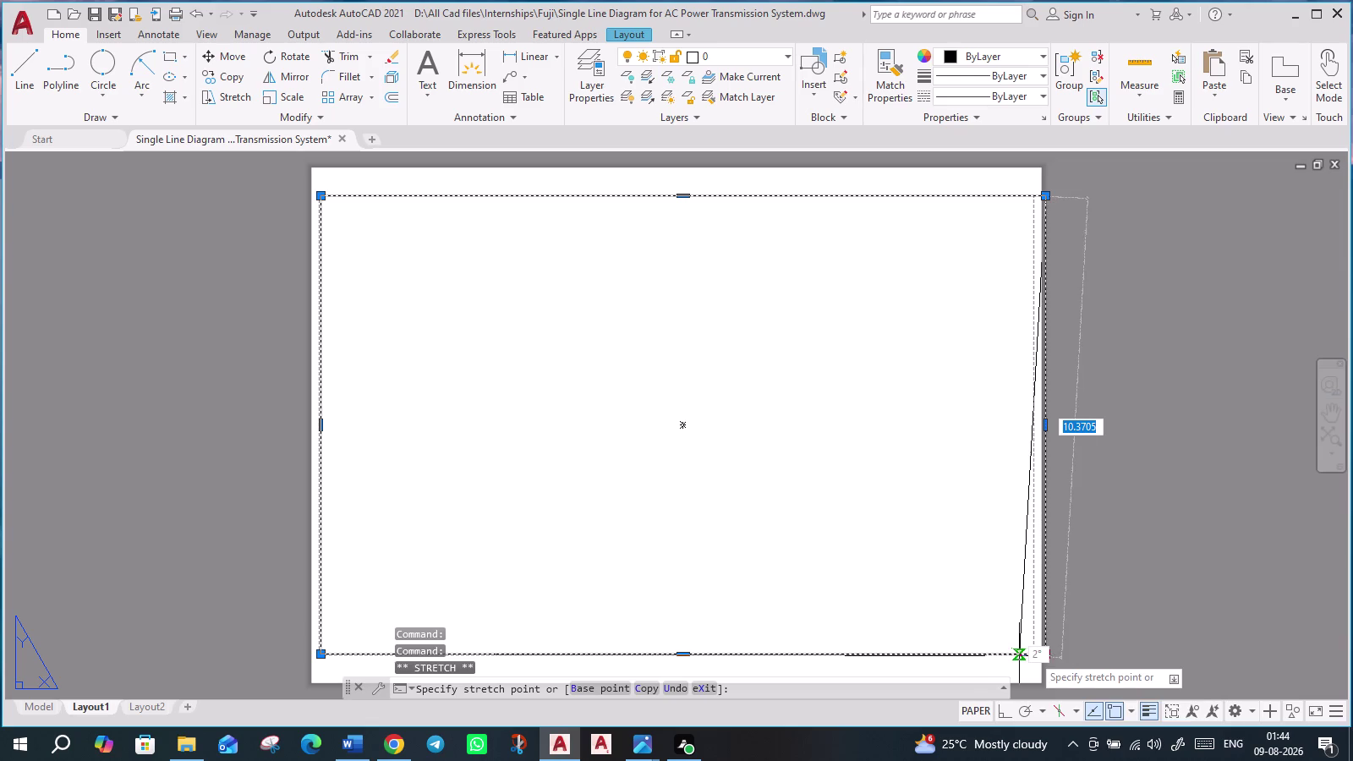
key(Escape)
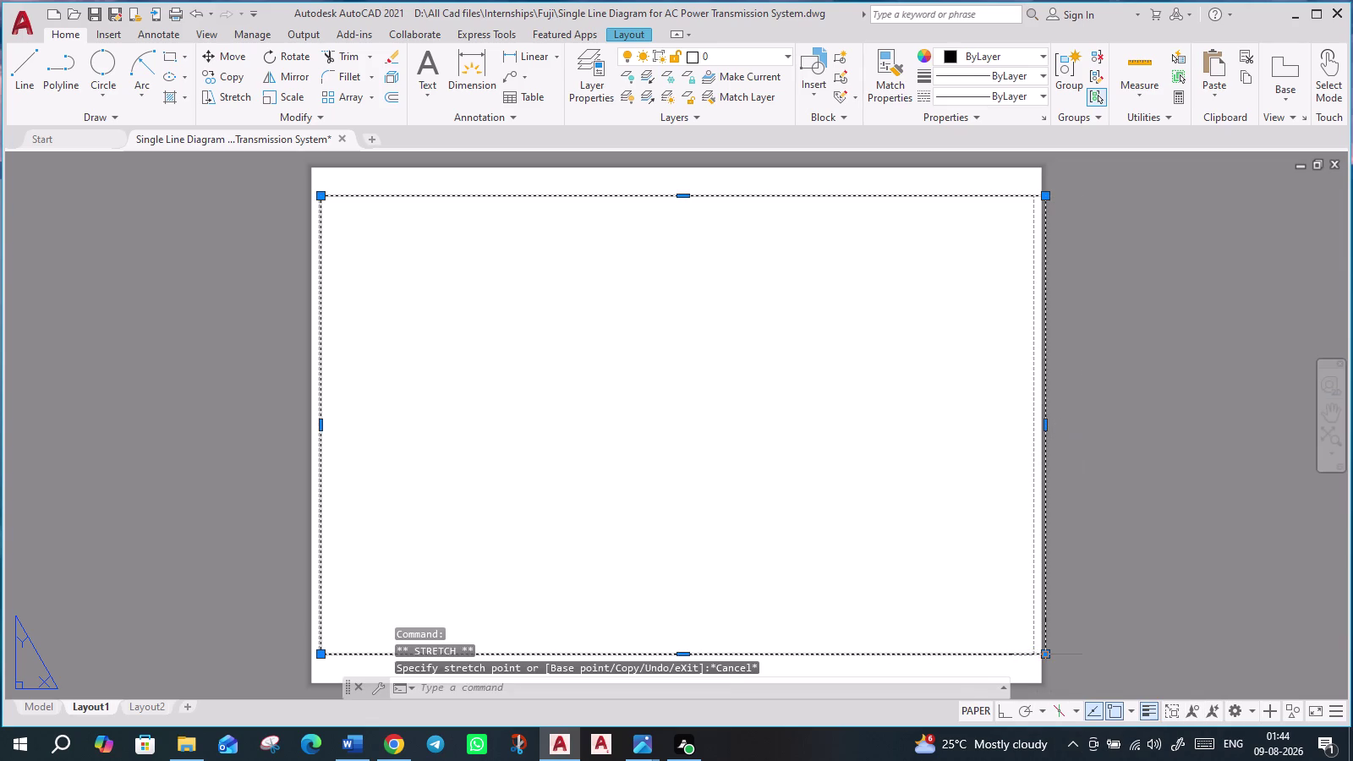
key(ctrl+z)
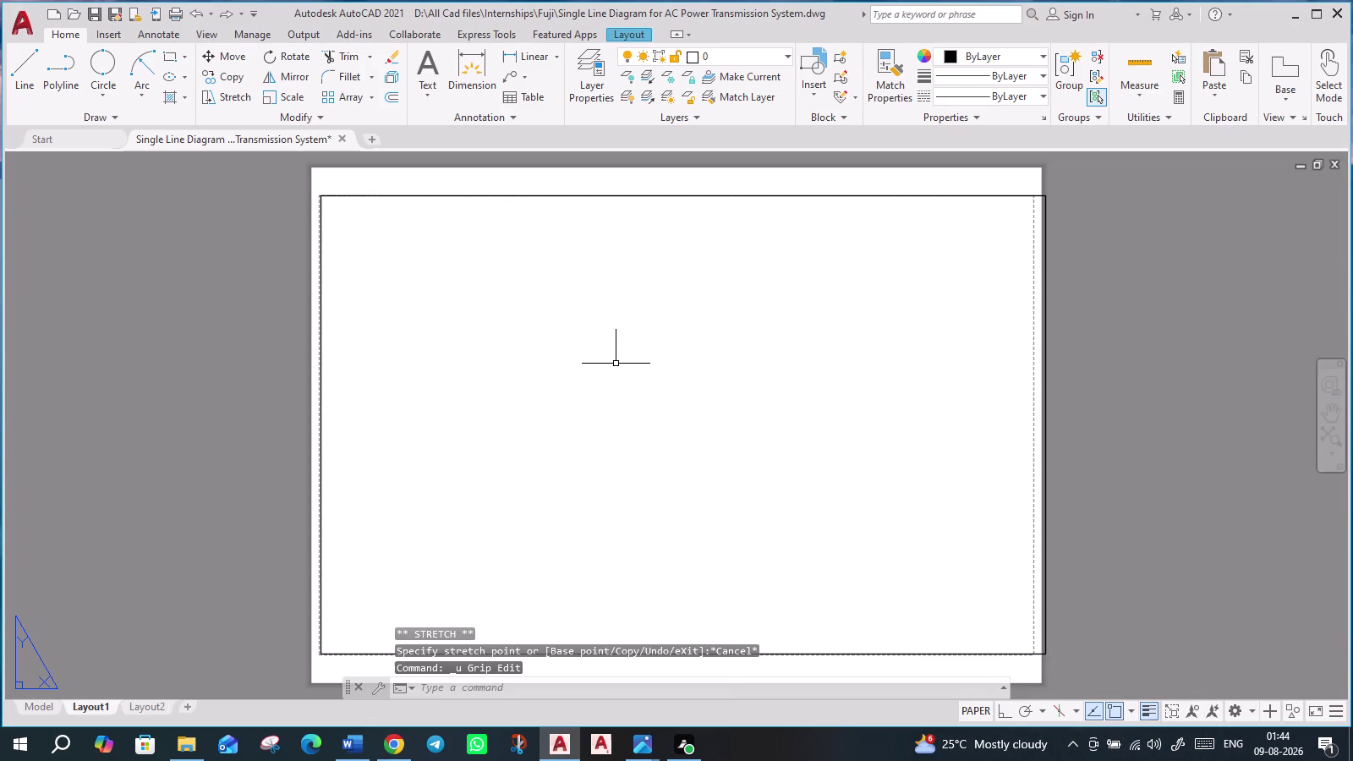
key(ctrl+z)
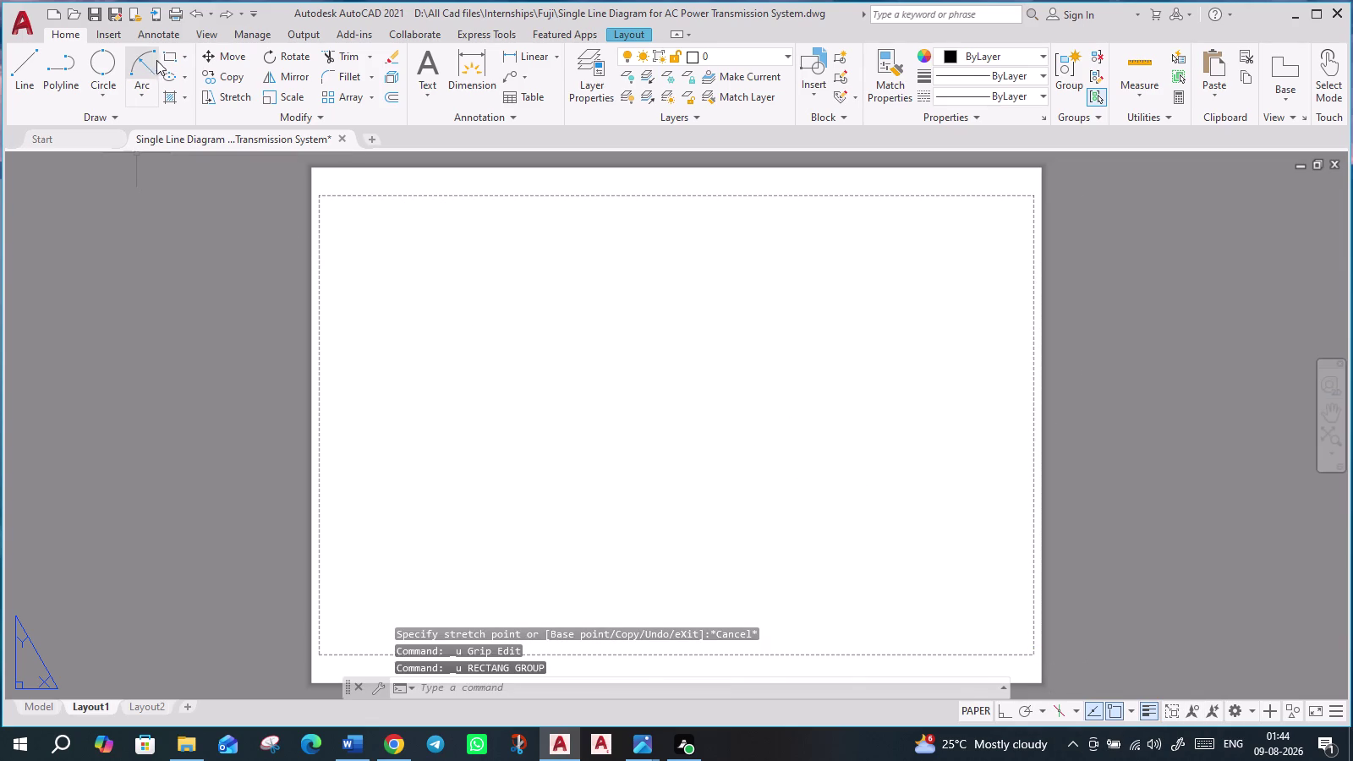
Draw a second rectangle from the sheet's top-left to bottom-right, then undo it.
click(161, 57)
click(318, 196)
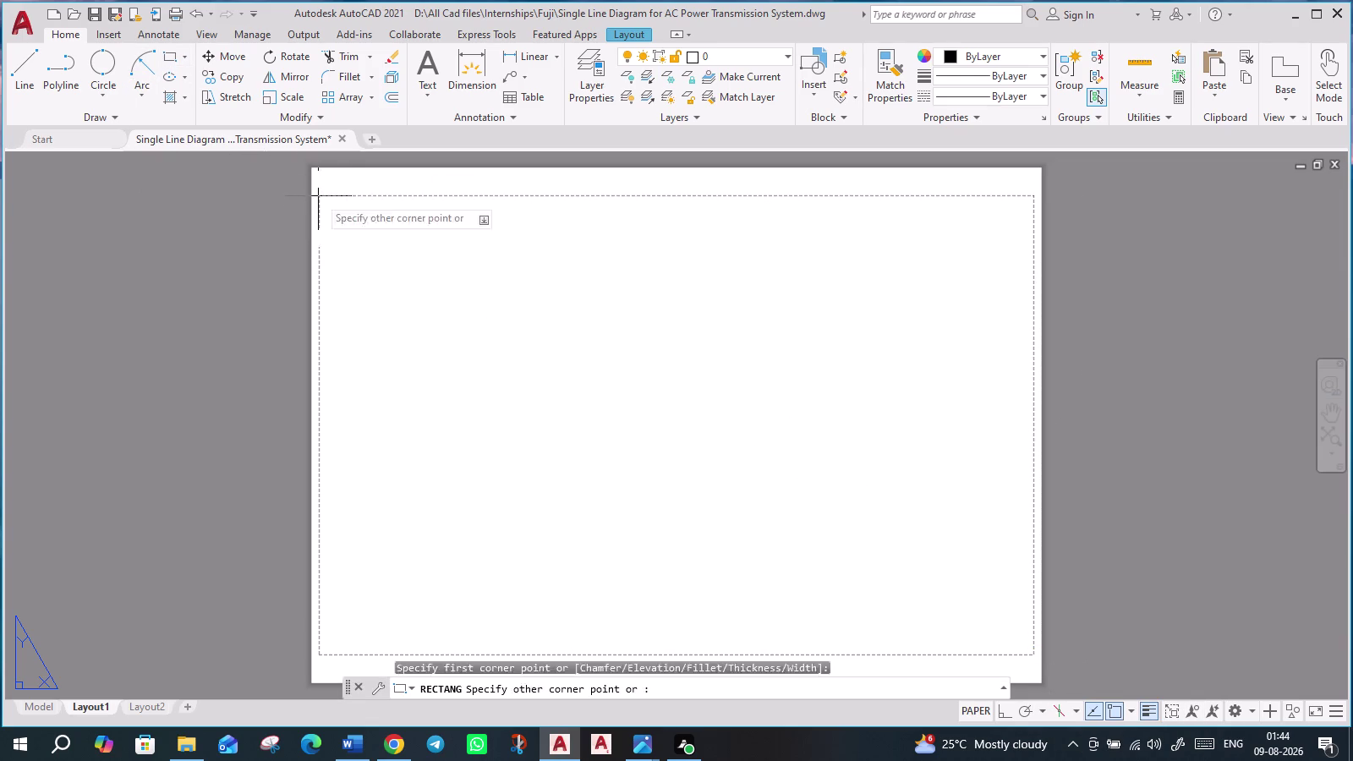
click(1037, 658)
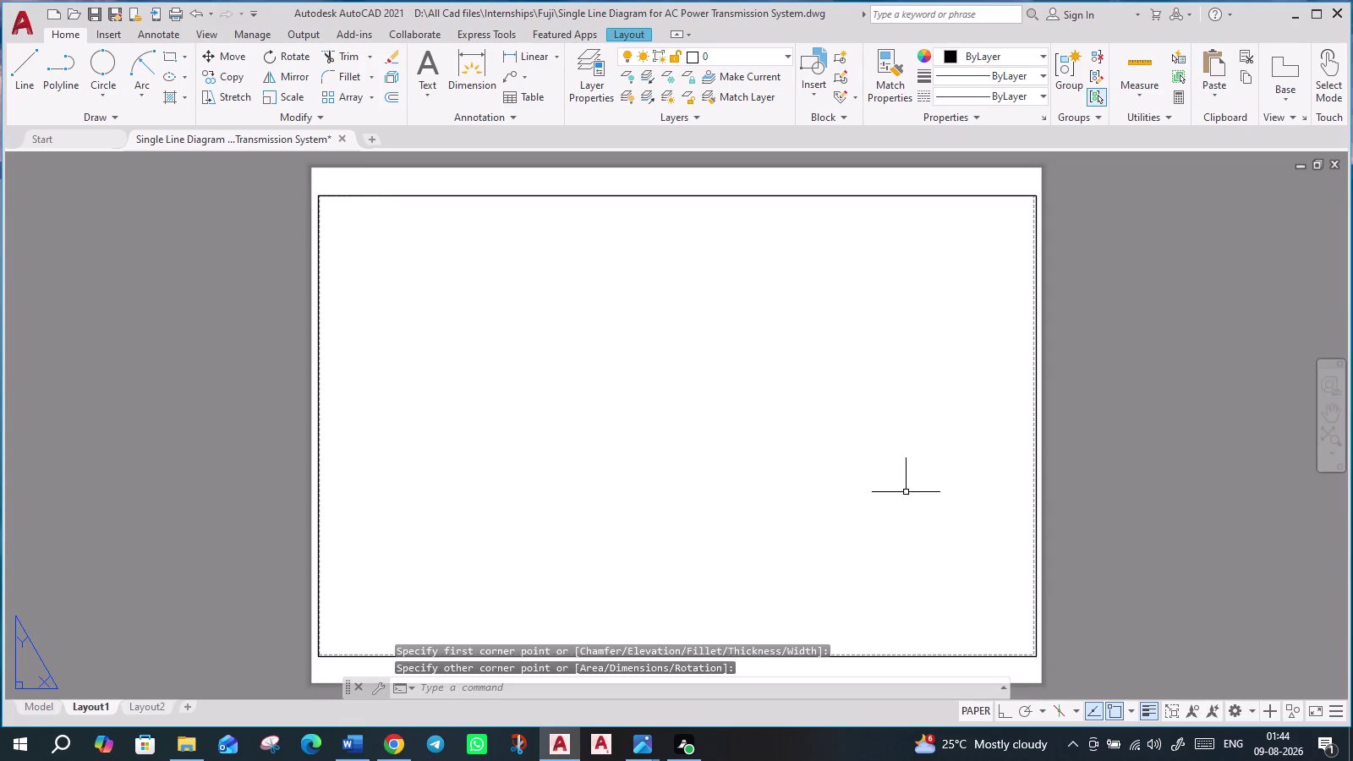
middle_drag(816, 545, 750, 462)
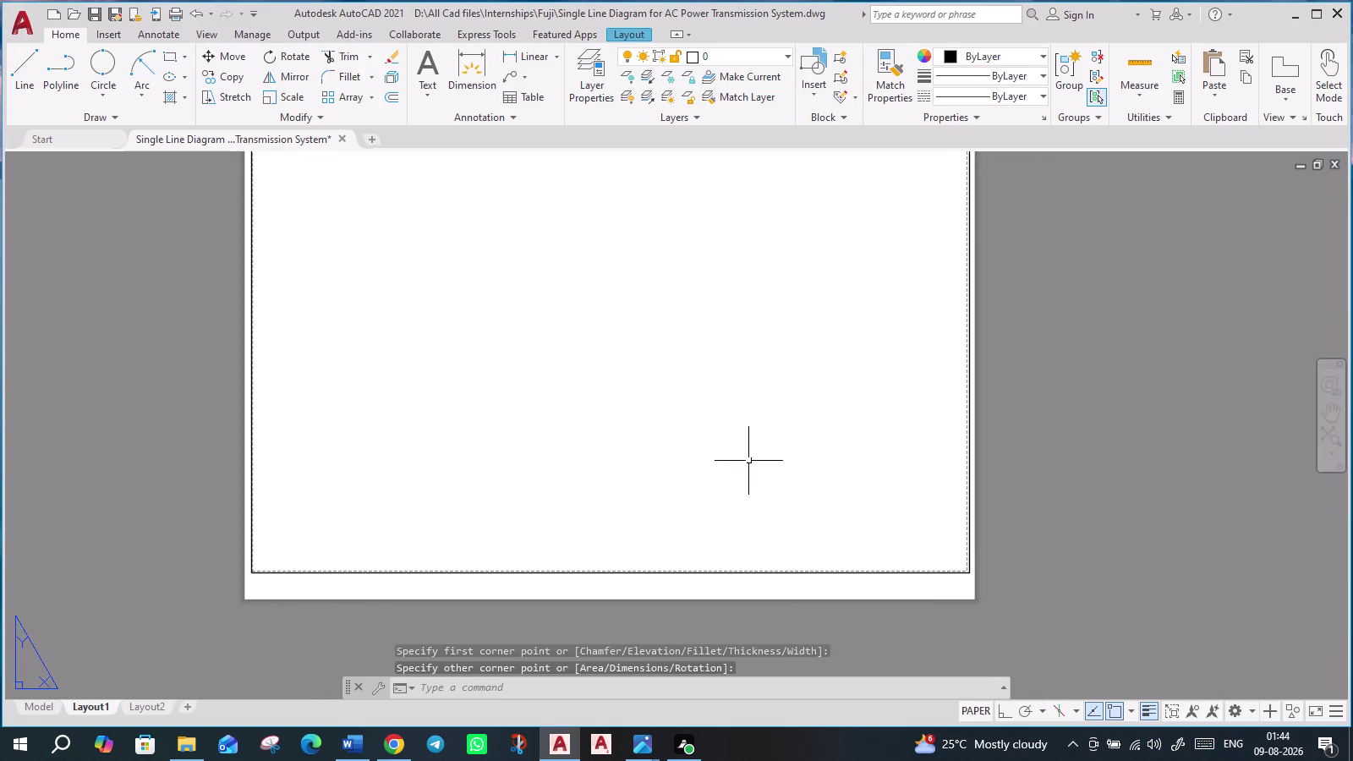
scroll(up, 3)
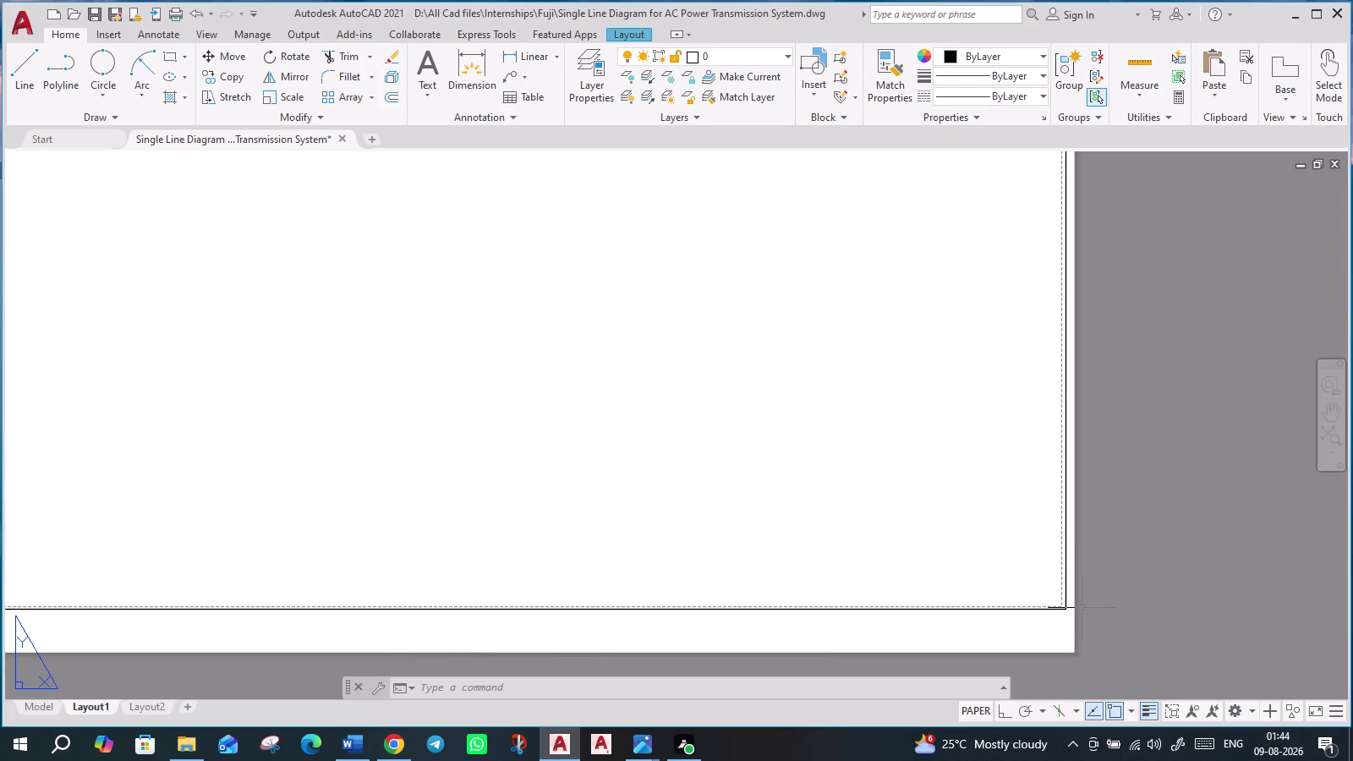
key(ctrl+z)
key(ctrl+z)
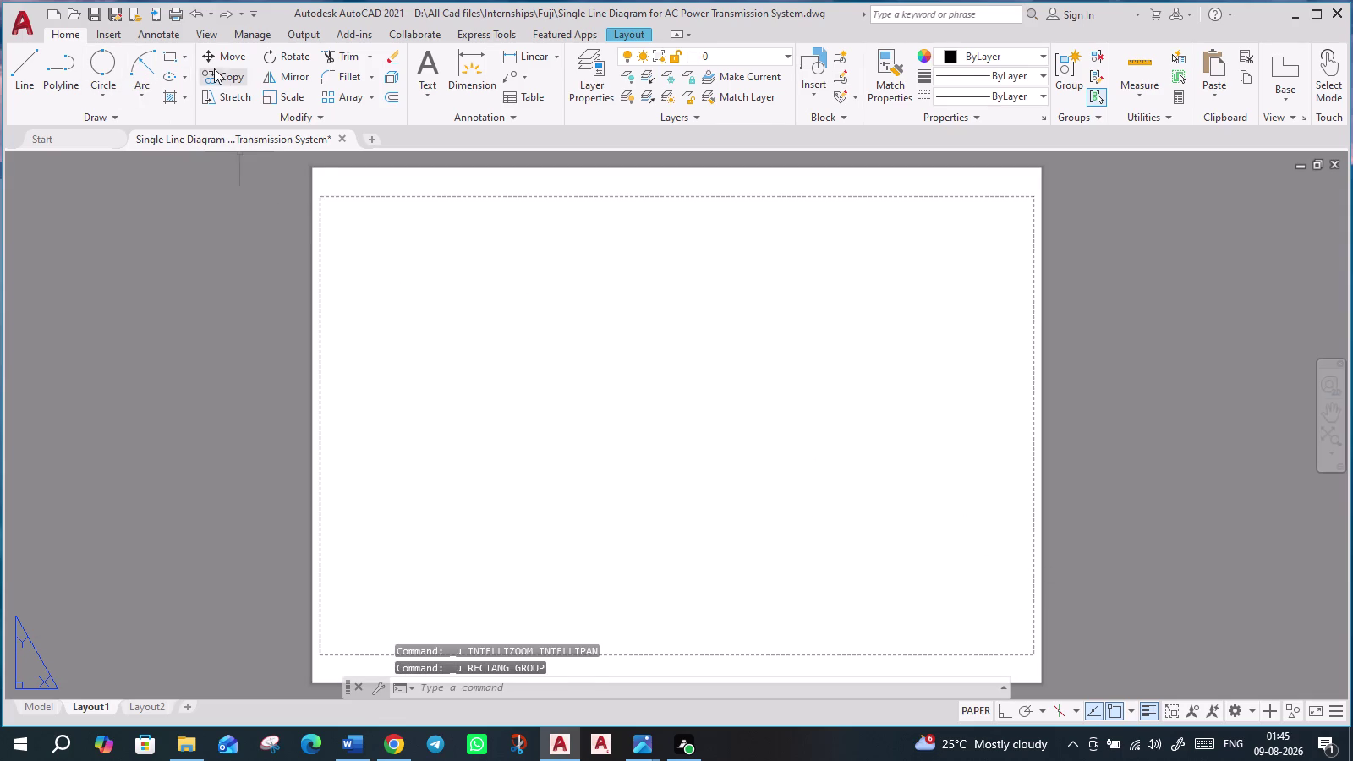
click(626, 37)
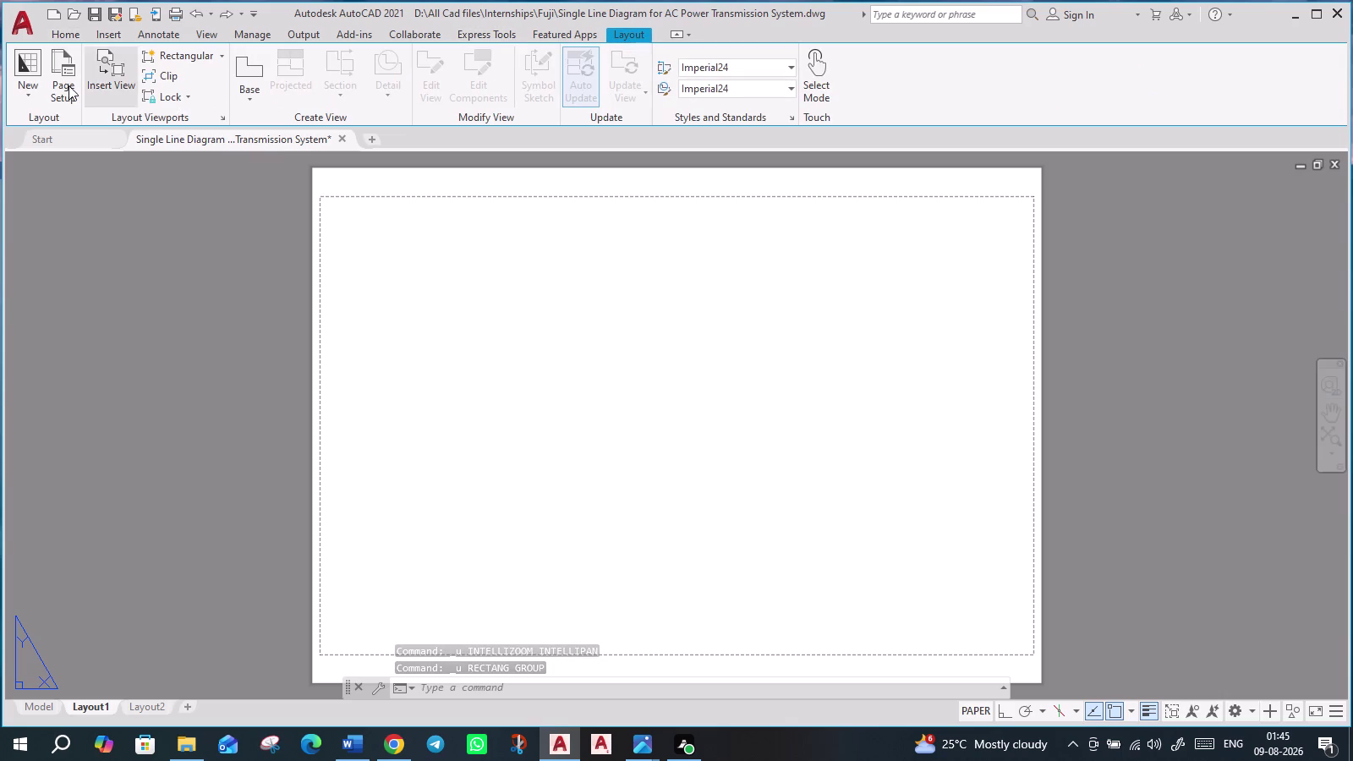
Place a rectangular viewport from the sheet's top-left to bottom-right, showing the full diagram.
click(182, 56)
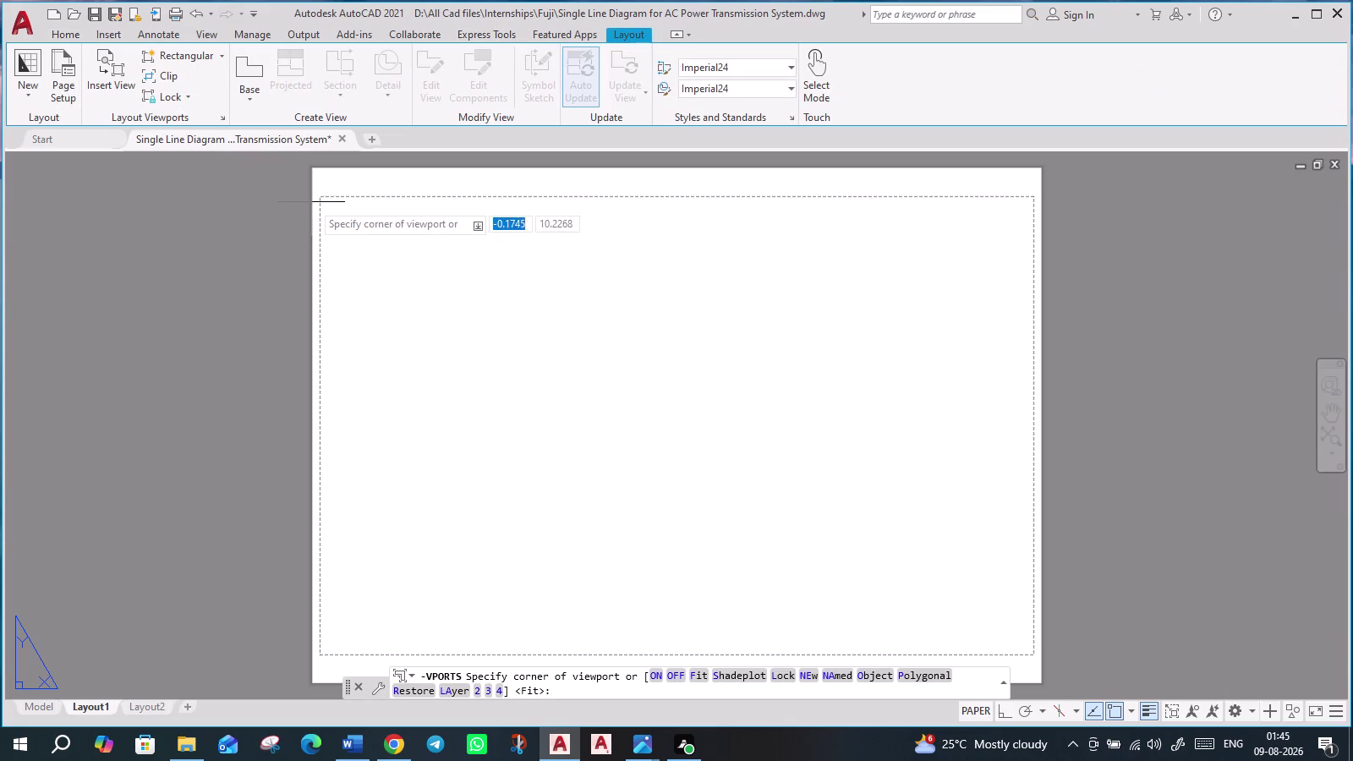
click(337, 216)
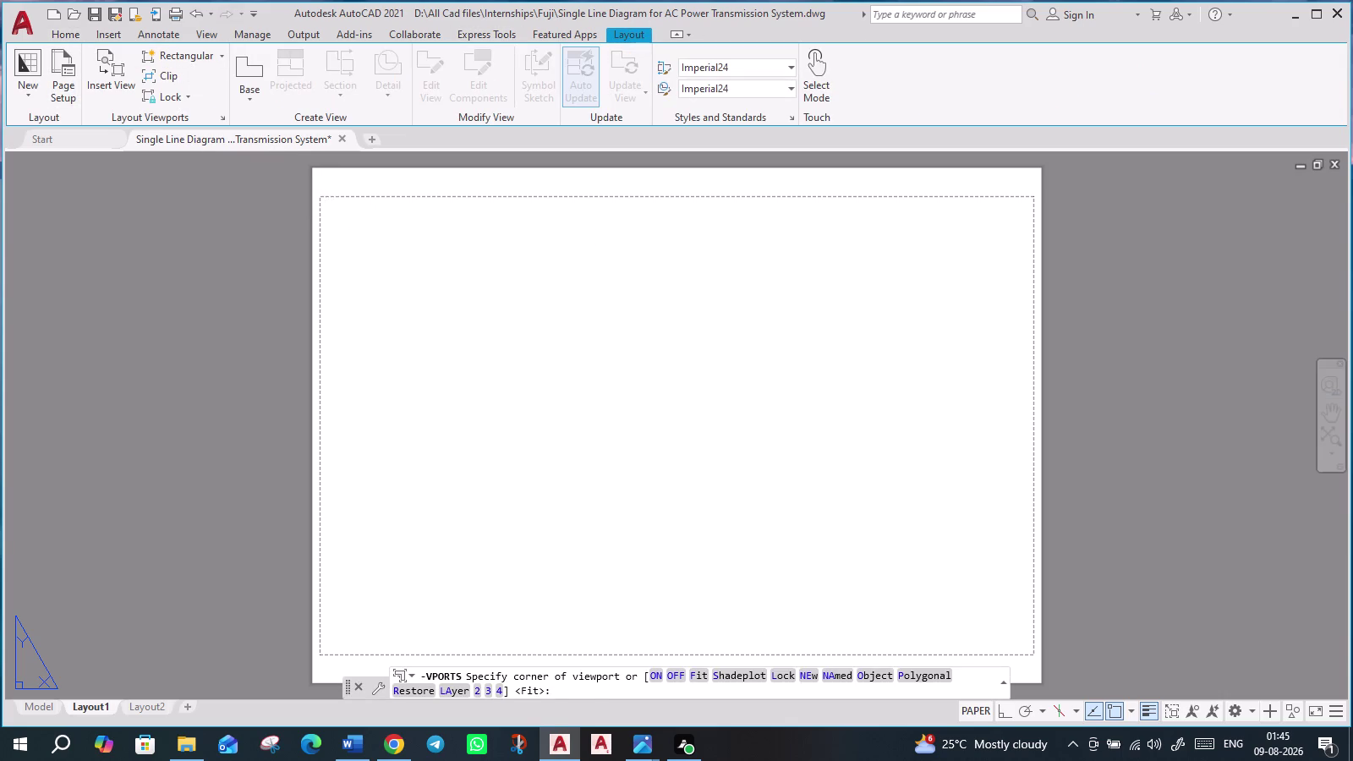
click(1017, 645)
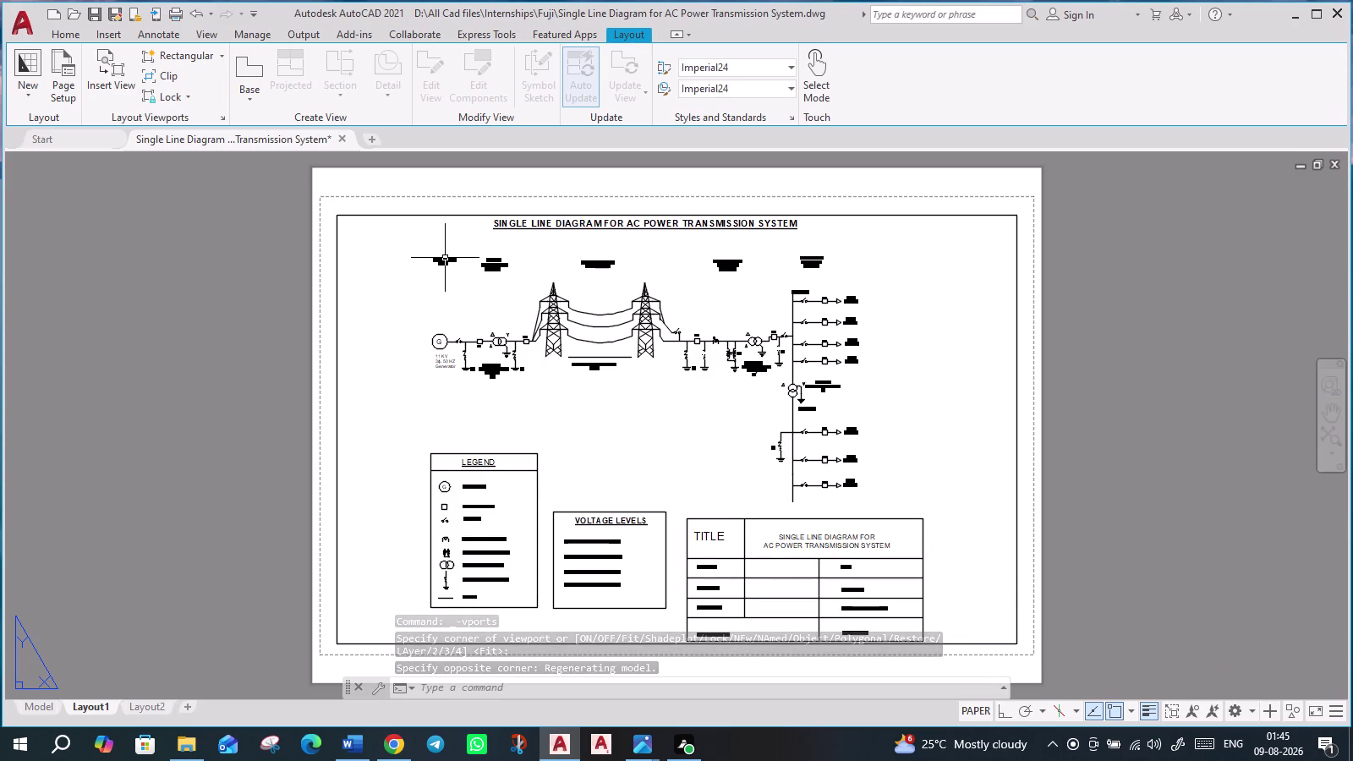
Preview Layout1's plot, then select and remove the diagram viewport.
text(PR)
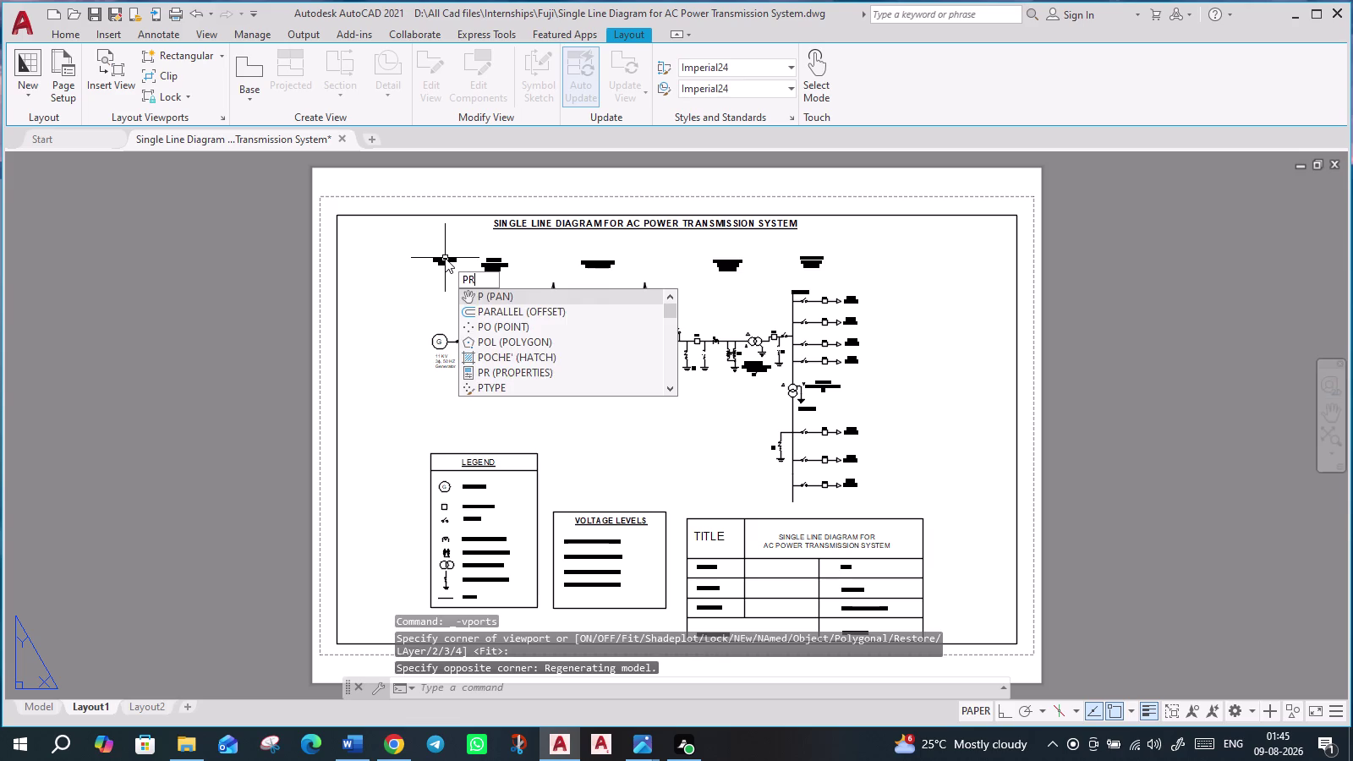
text(I)
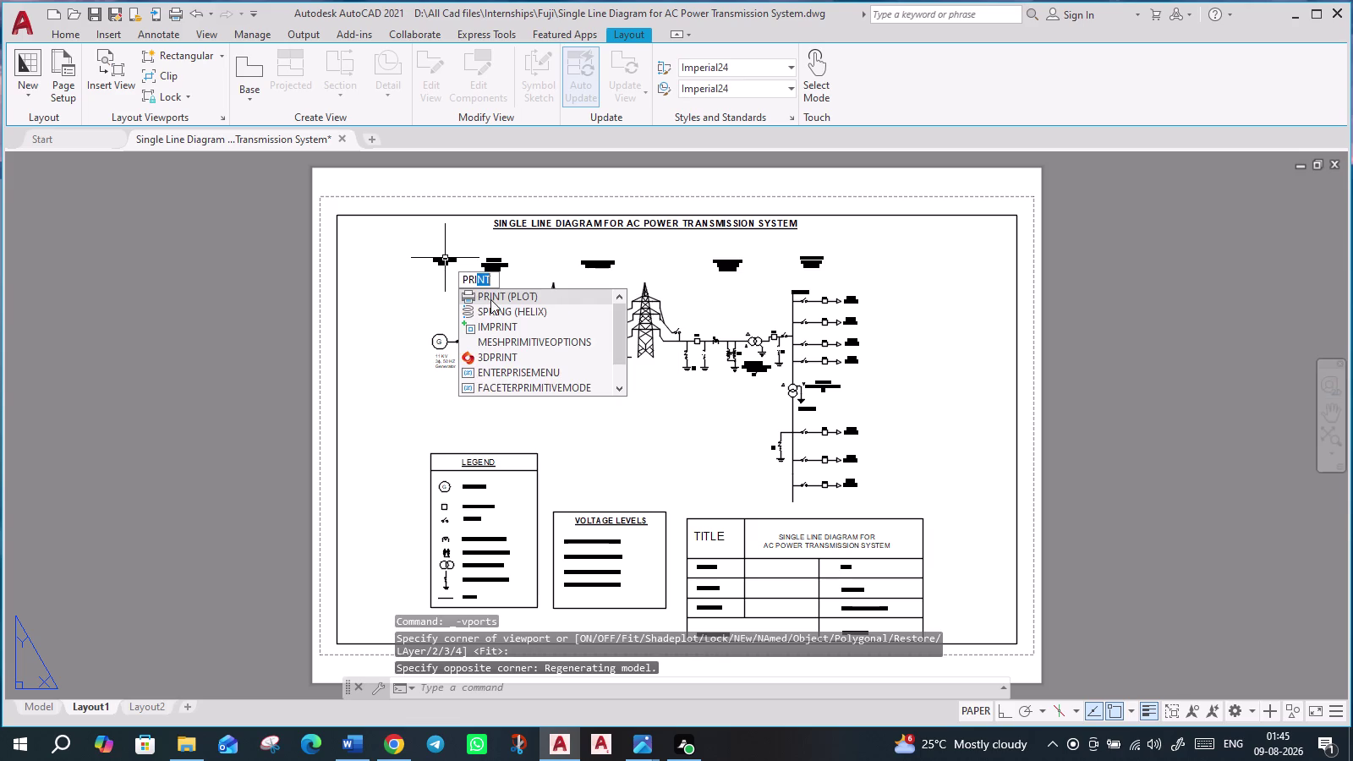
click(492, 299)
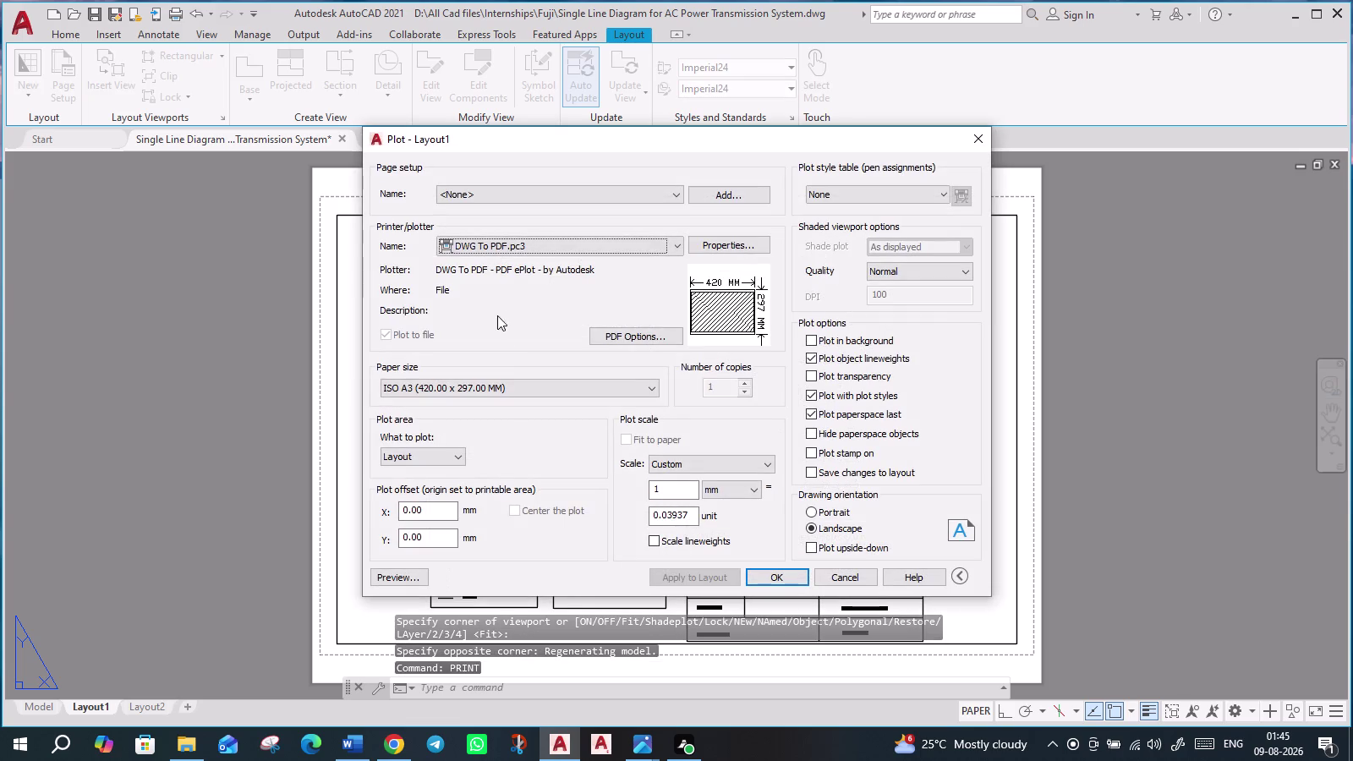
click(403, 577)
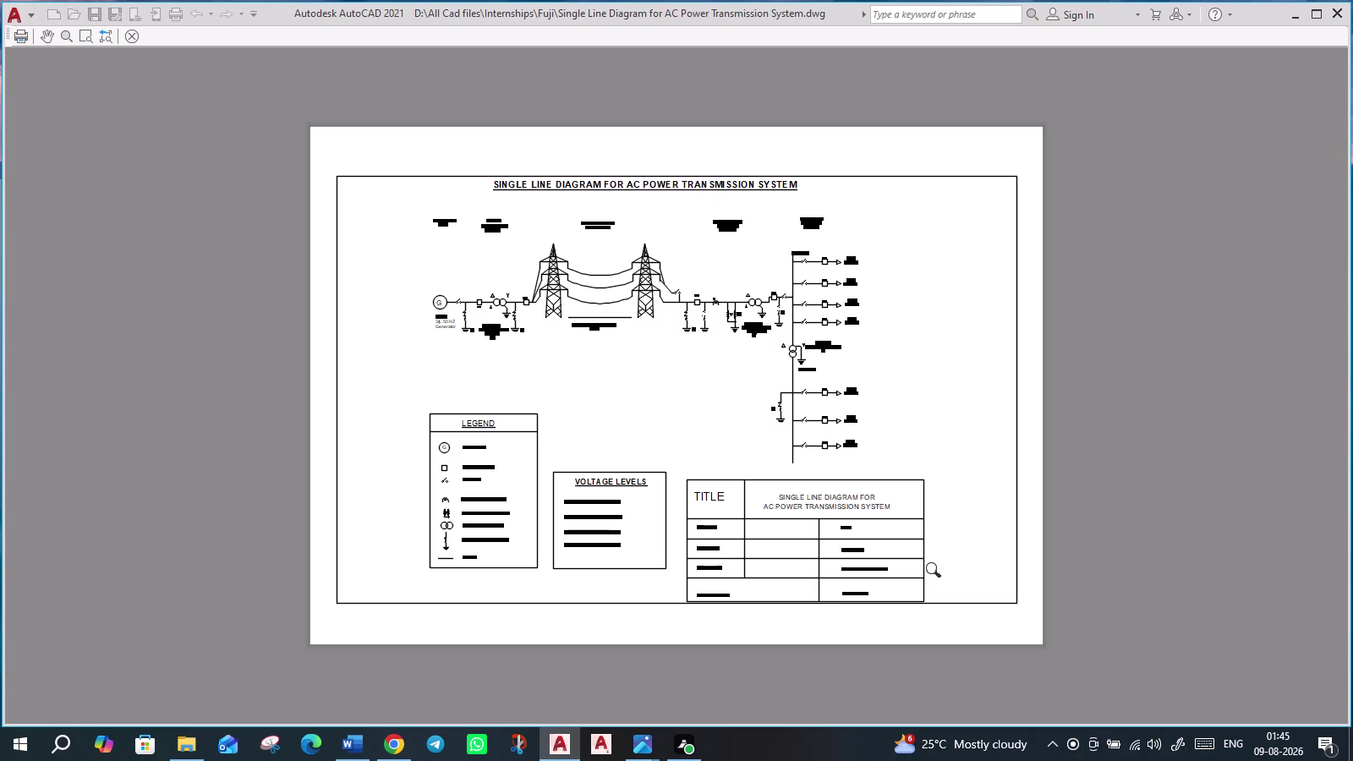
click(134, 30)
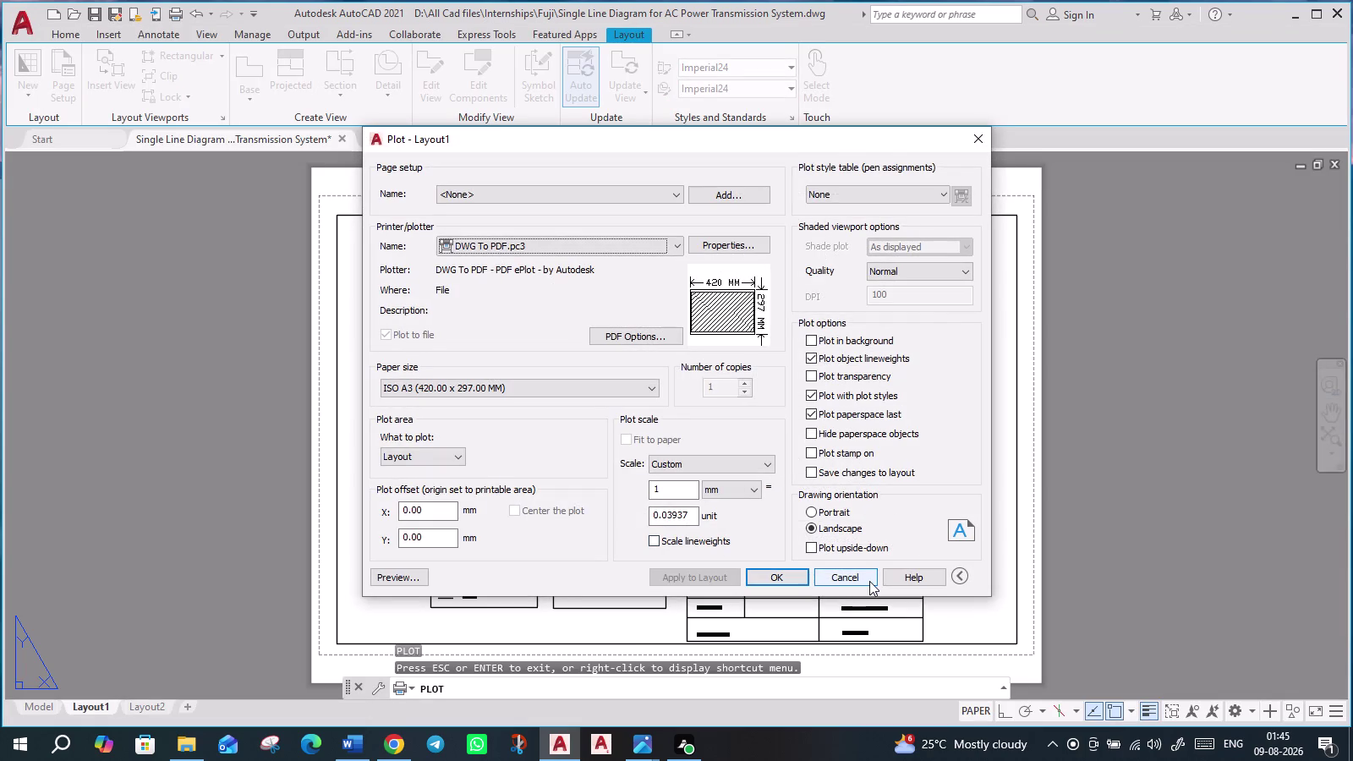
click(845, 576)
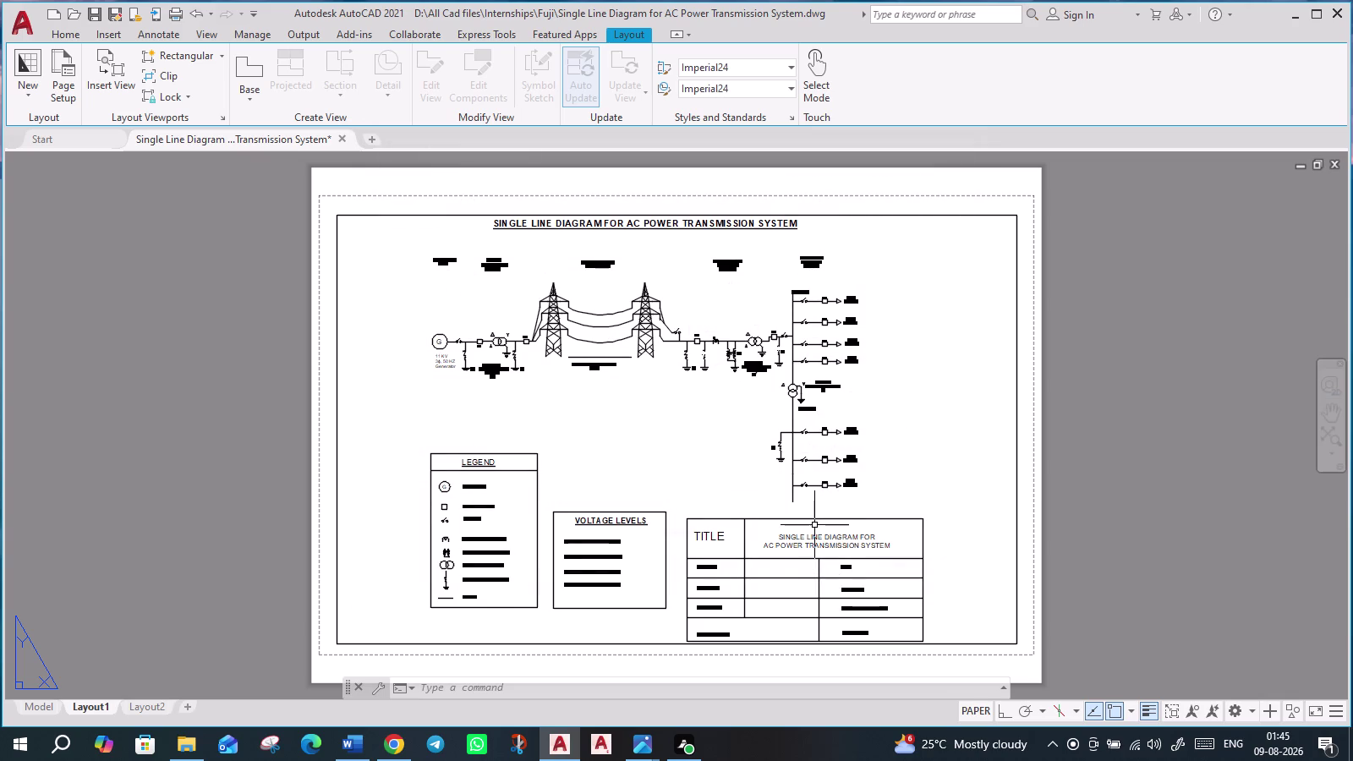
key(ctrl+z)
Create a rectangular viewport from the printable area's top-left to bottom-right corner.
key(ctrl+z)
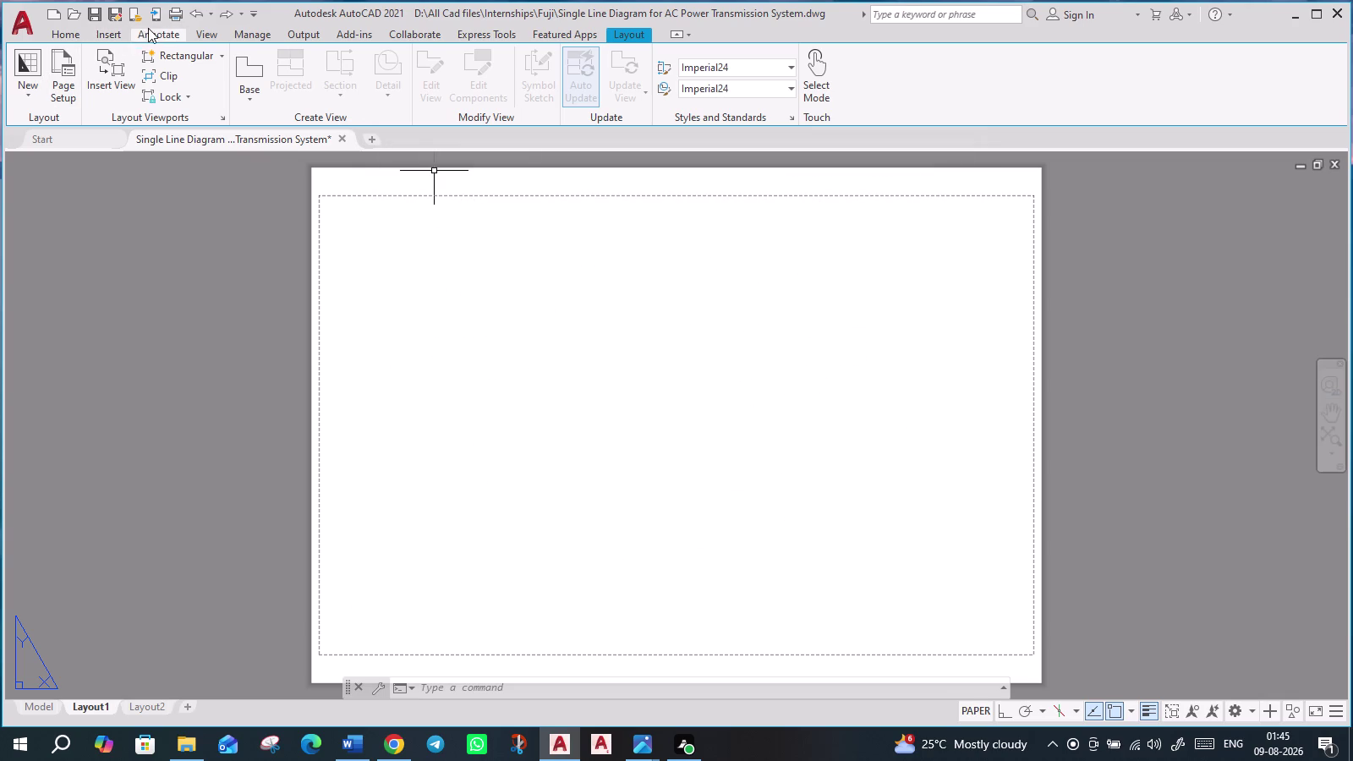
click(177, 55)
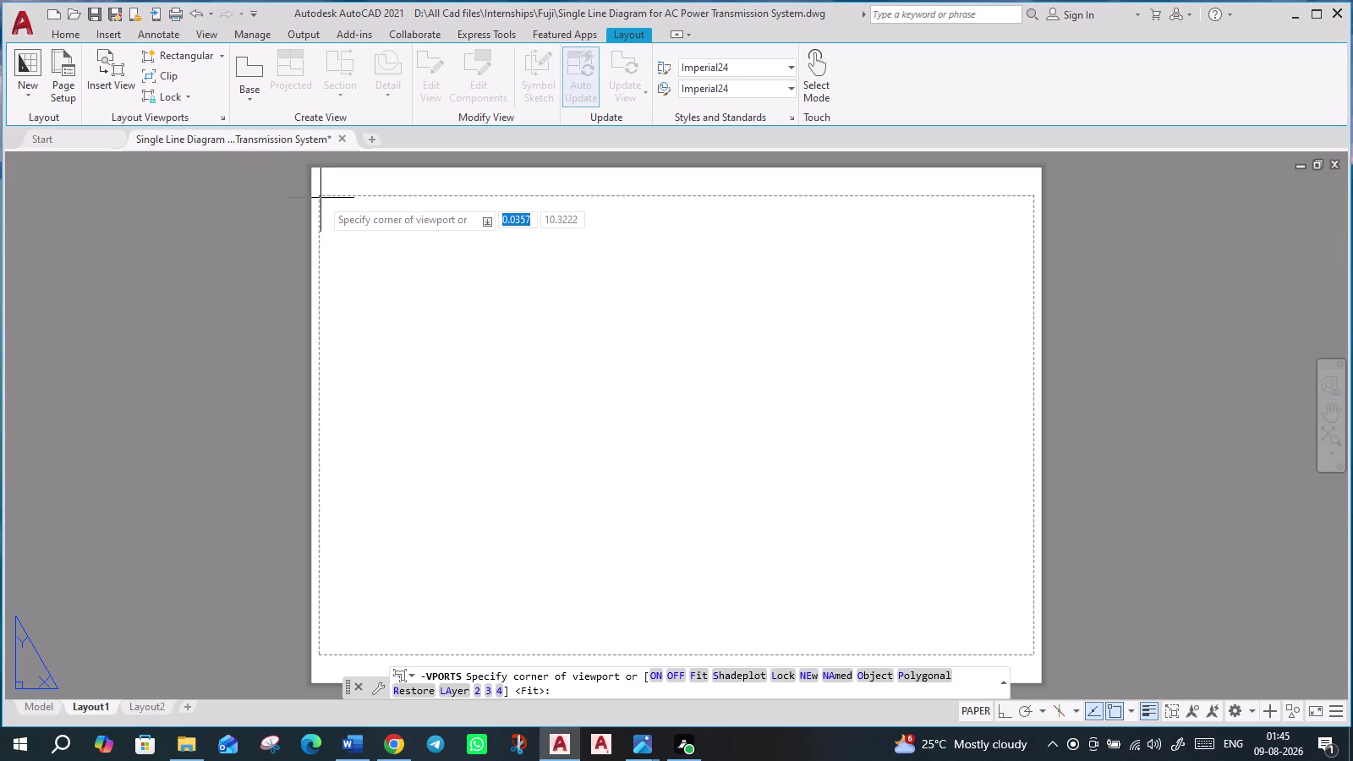
click(320, 198)
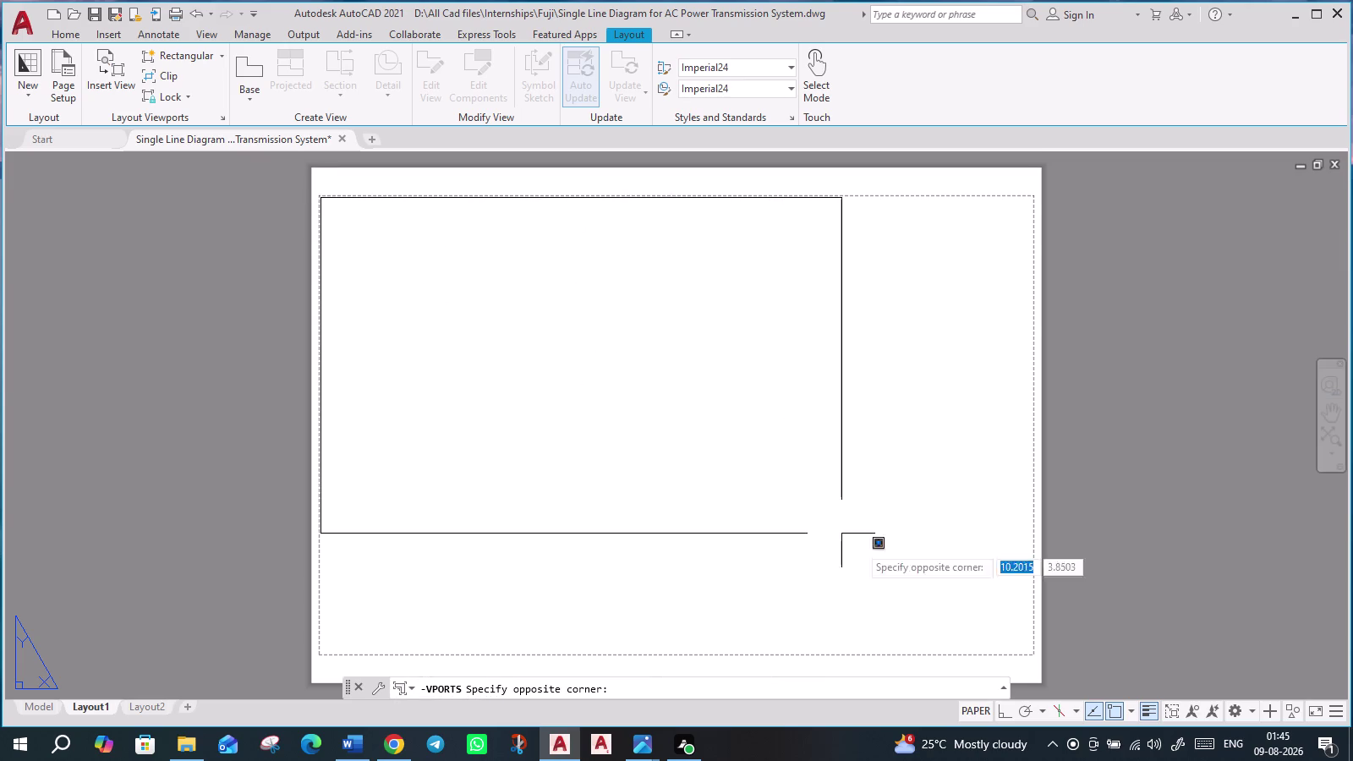
click(1030, 653)
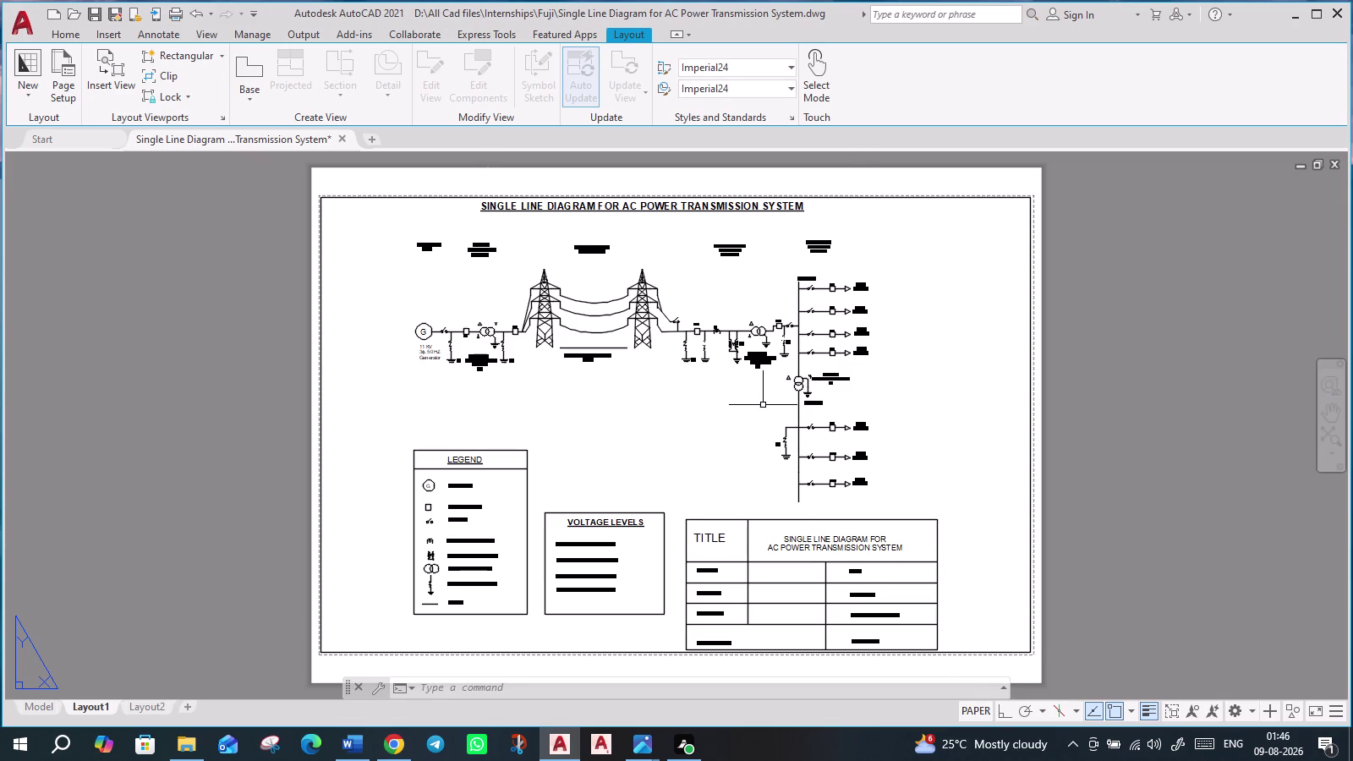
text(PR)
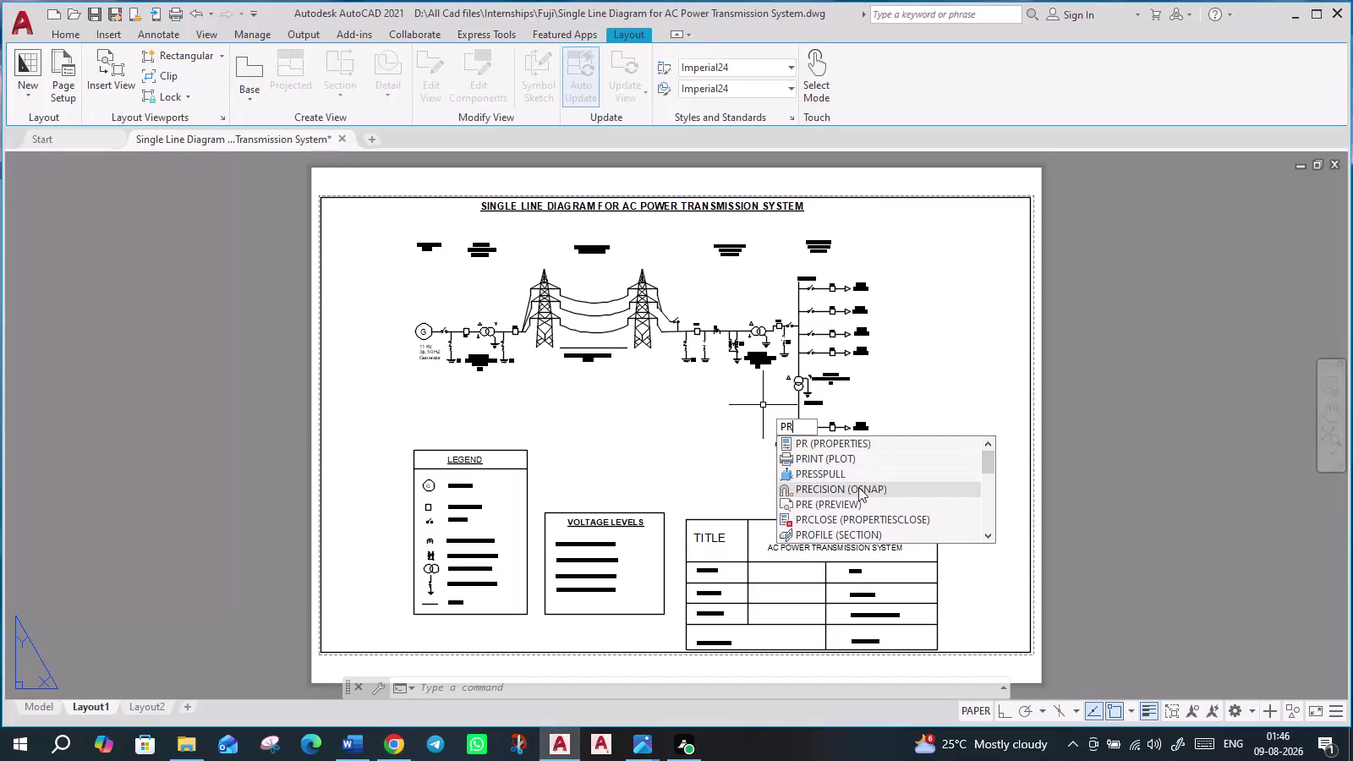
Preview how Layout1 will plot with the current settings.
click(834, 463)
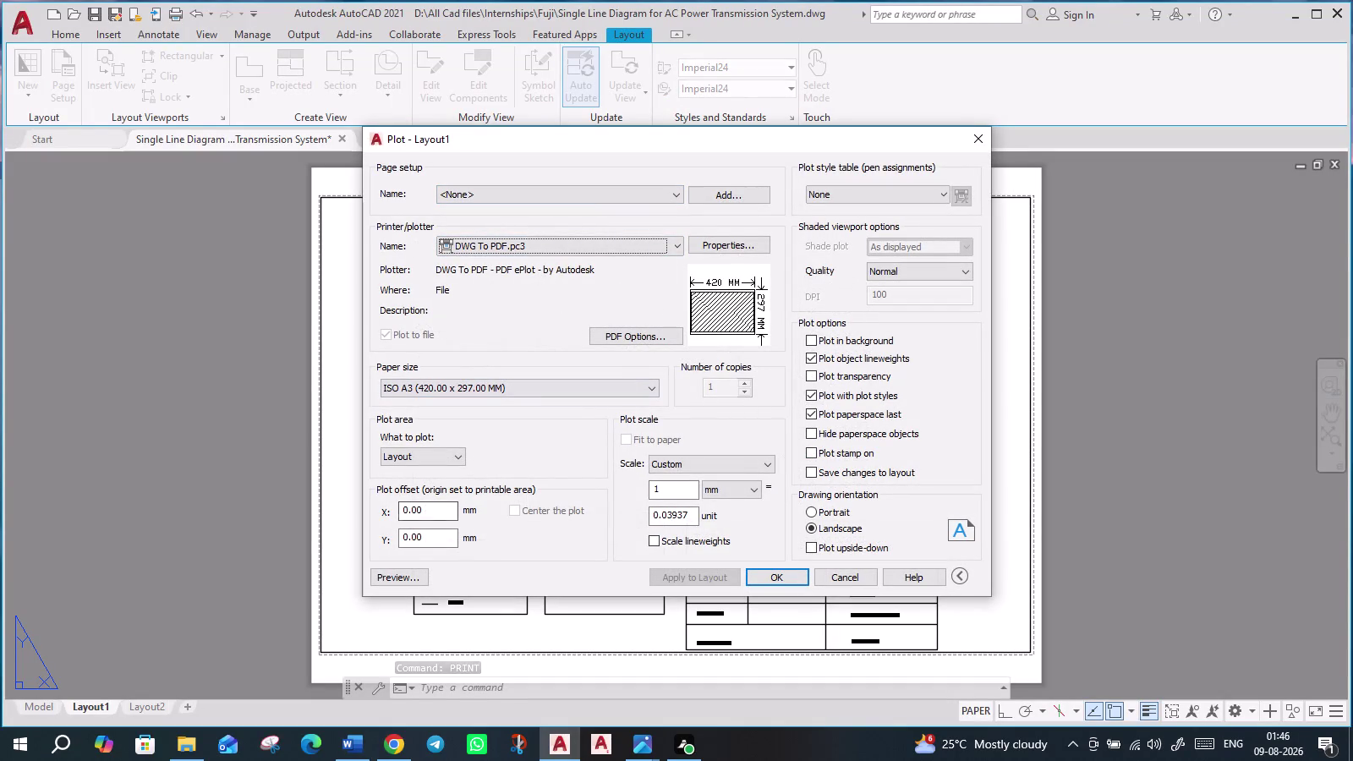
click(411, 580)
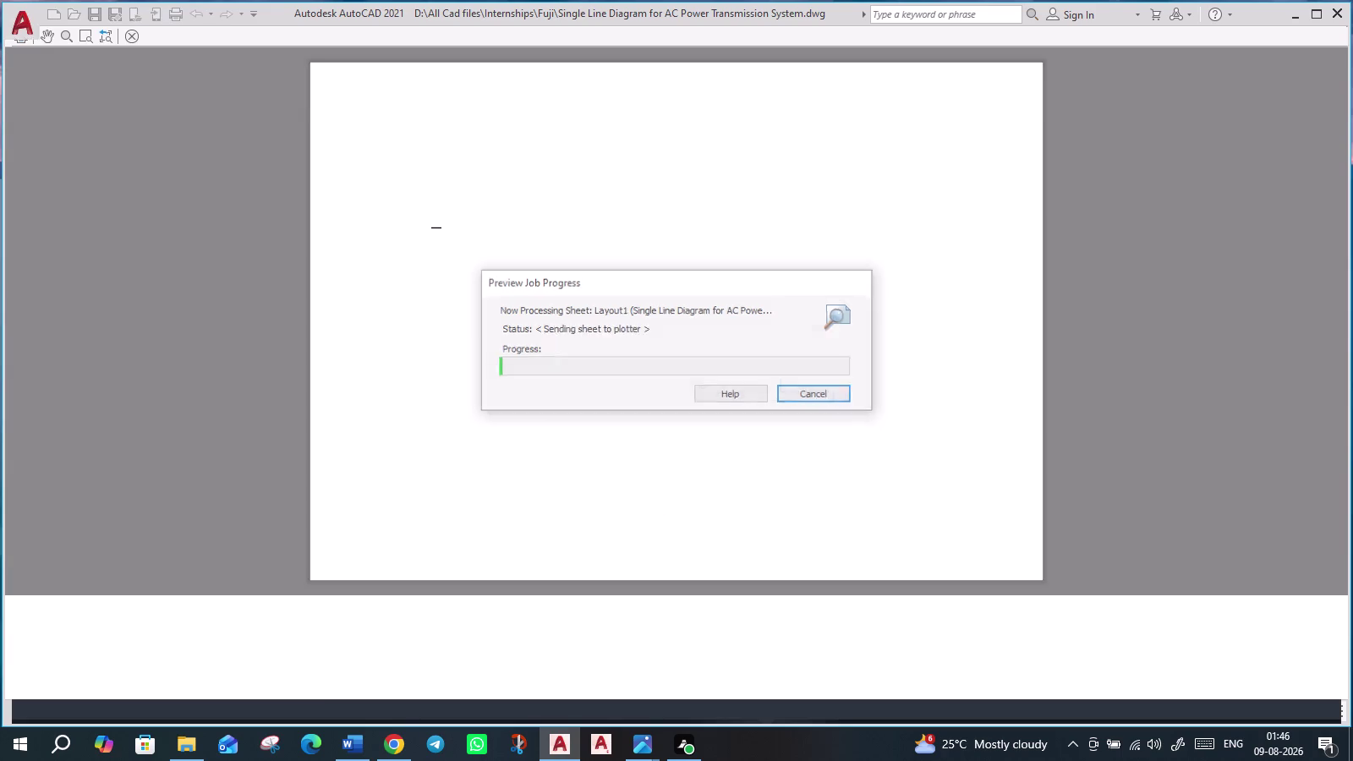
click(136, 36)
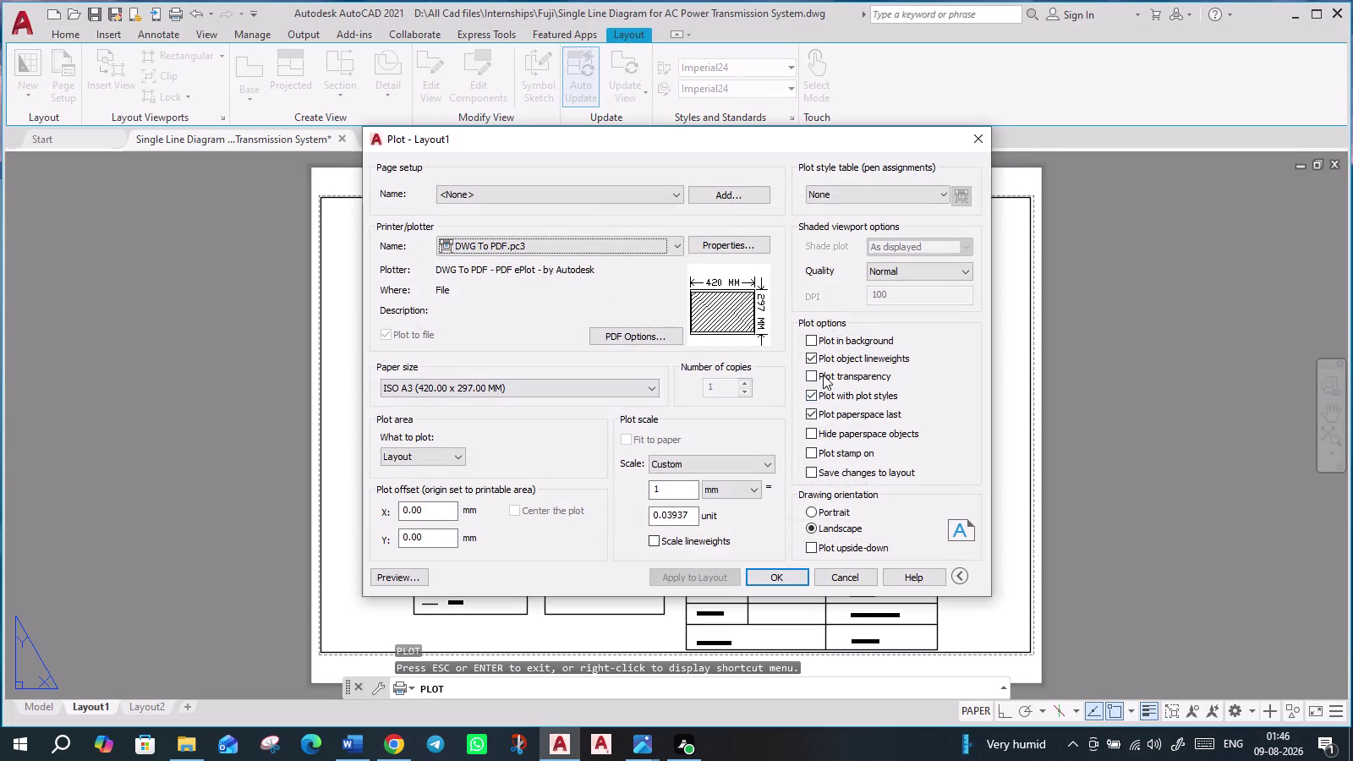
Switch the printer to Microsoft Print to PDF and preview the plot.
click(675, 244)
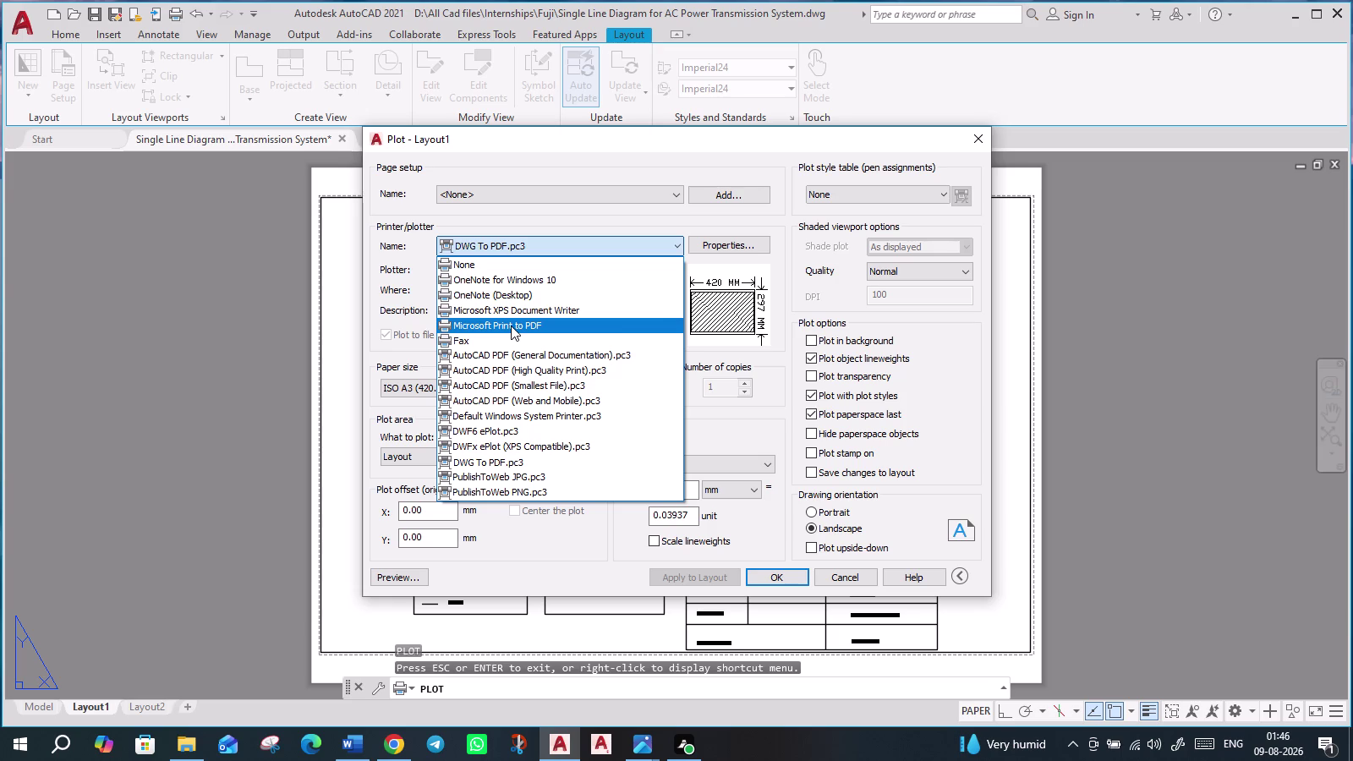
click(511, 326)
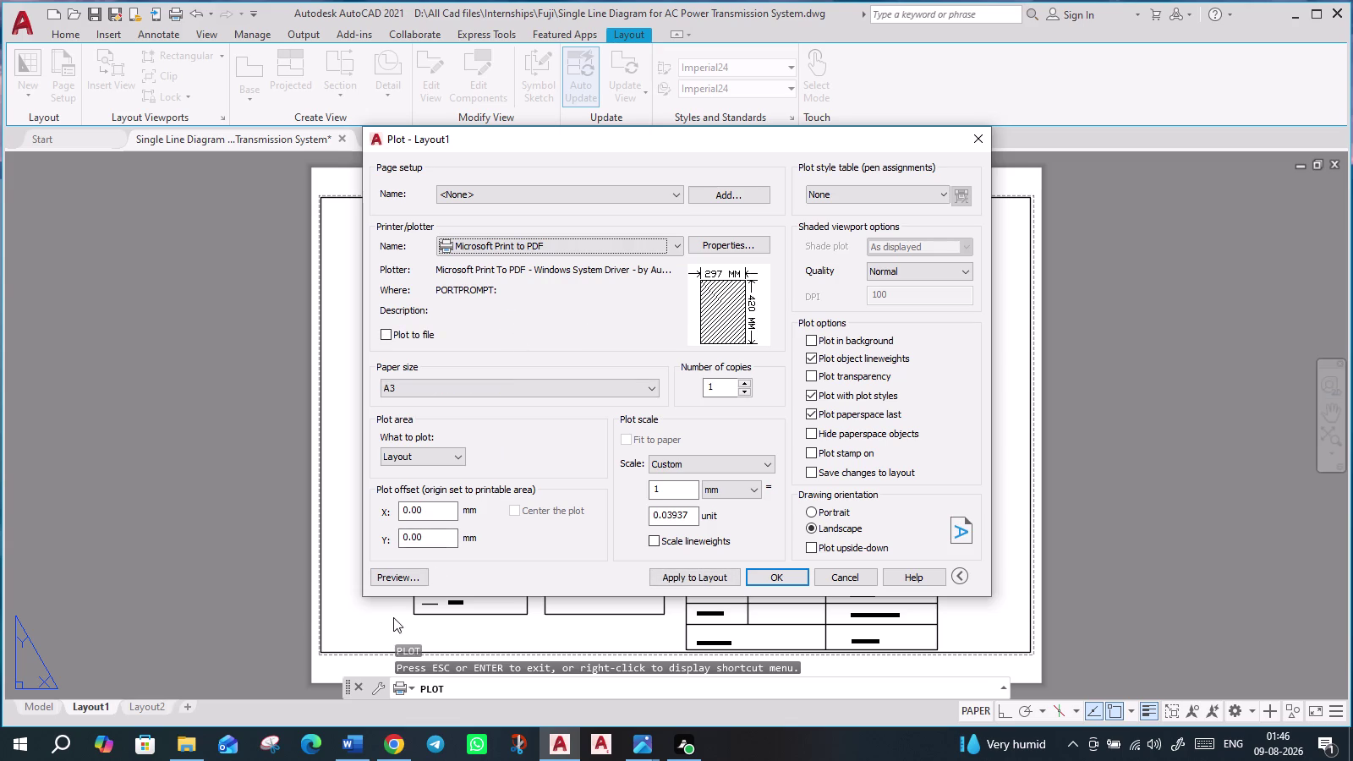
click(400, 579)
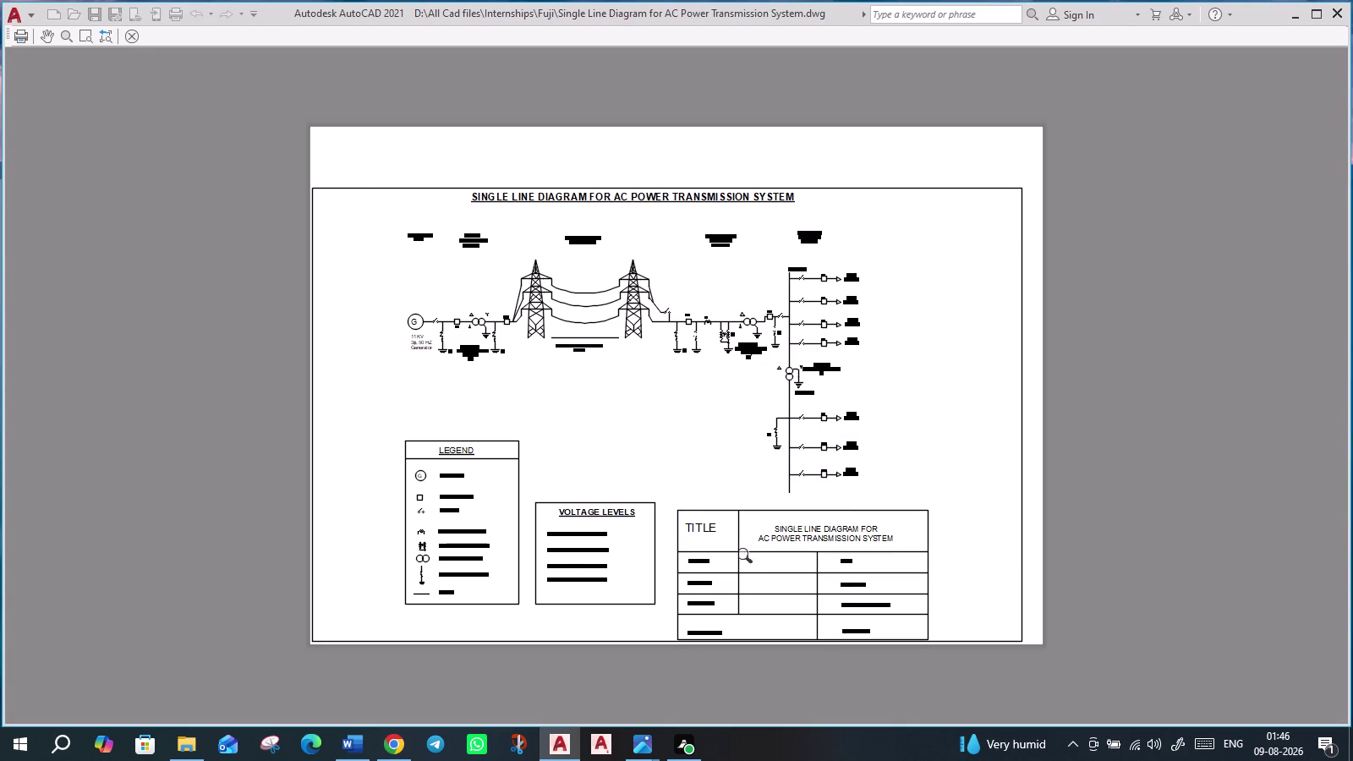
click(130, 36)
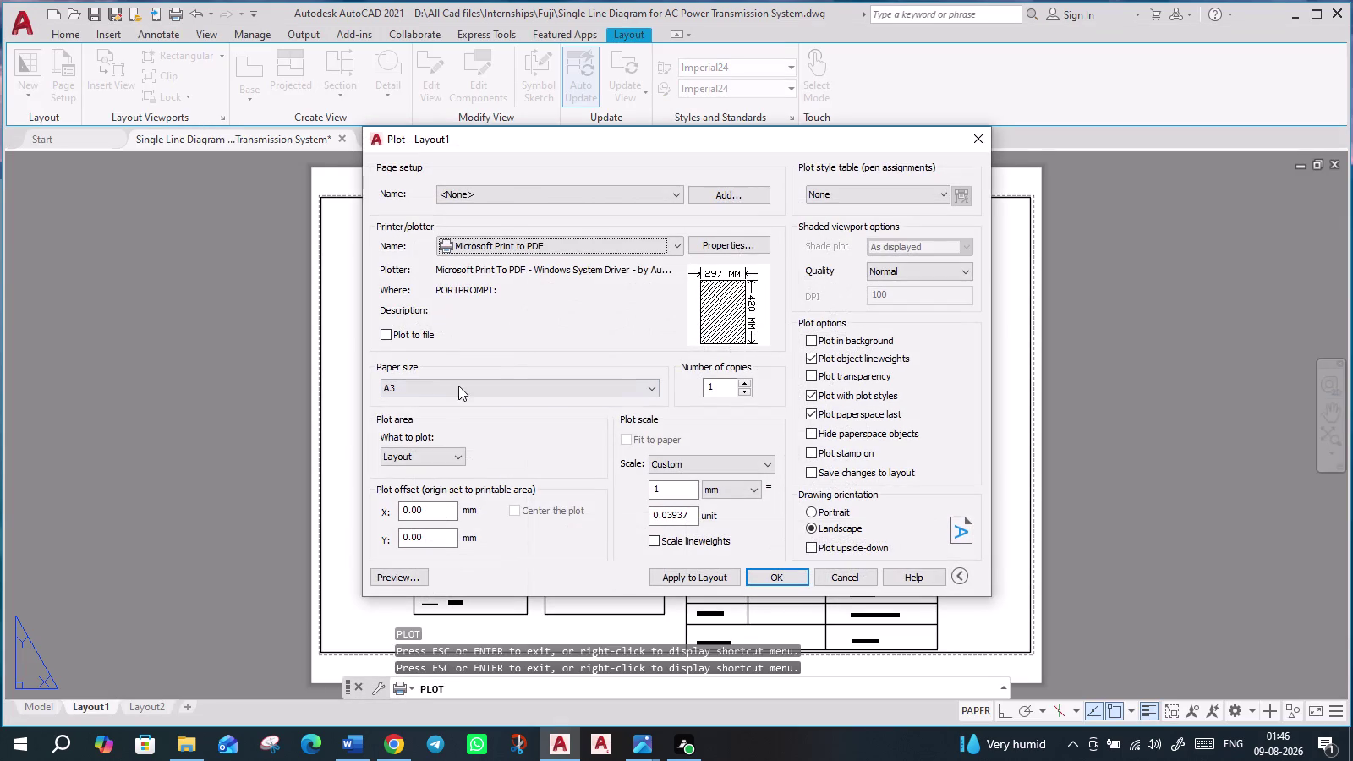
Set the printer back to DWG To PDF, preview it, and cancel without plotting.
click(675, 246)
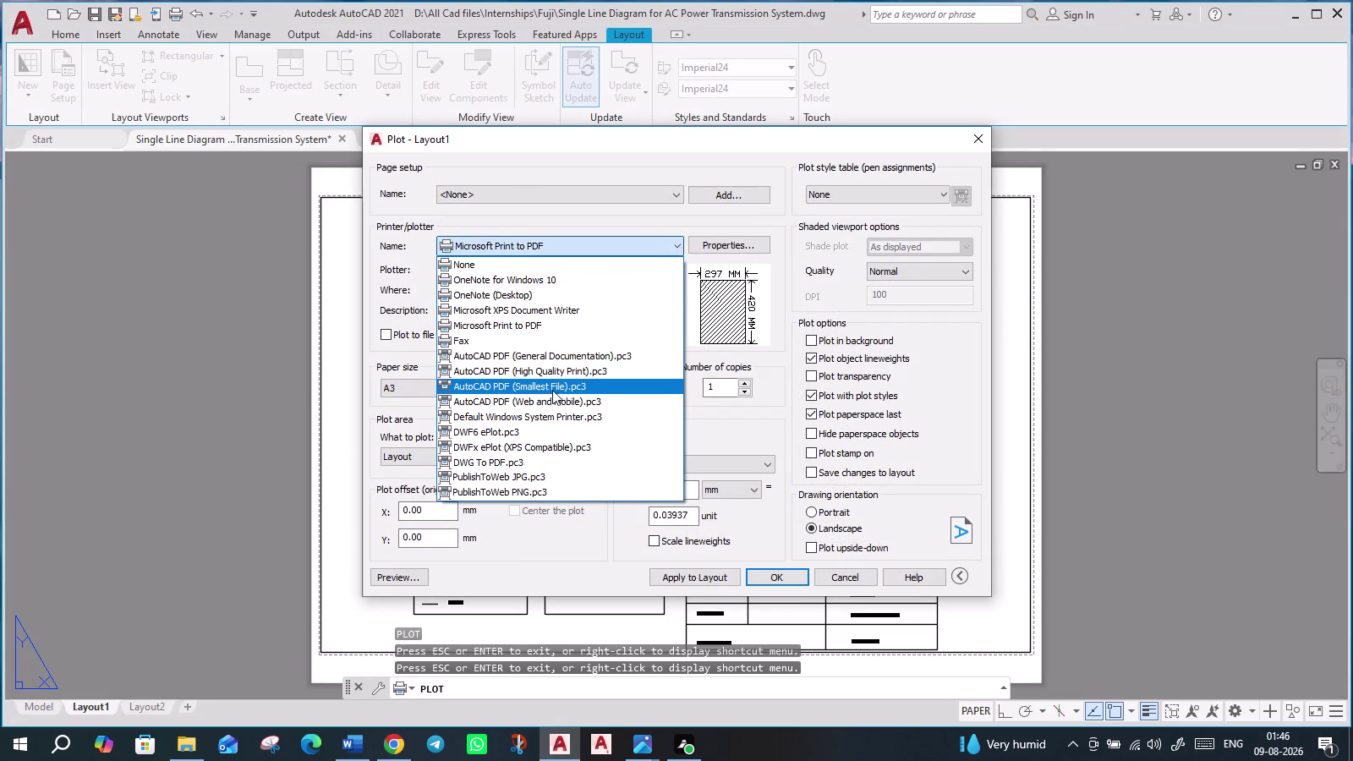
click(521, 461)
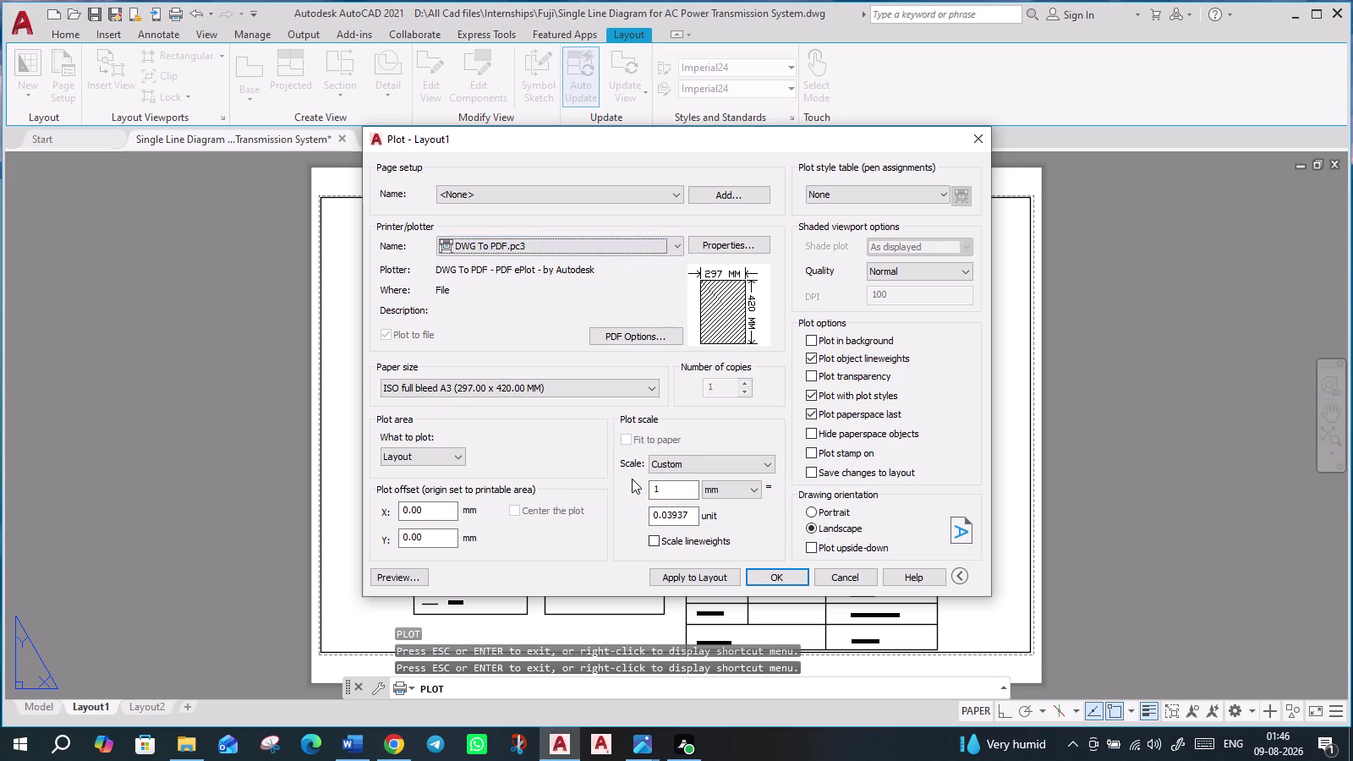
click(398, 577)
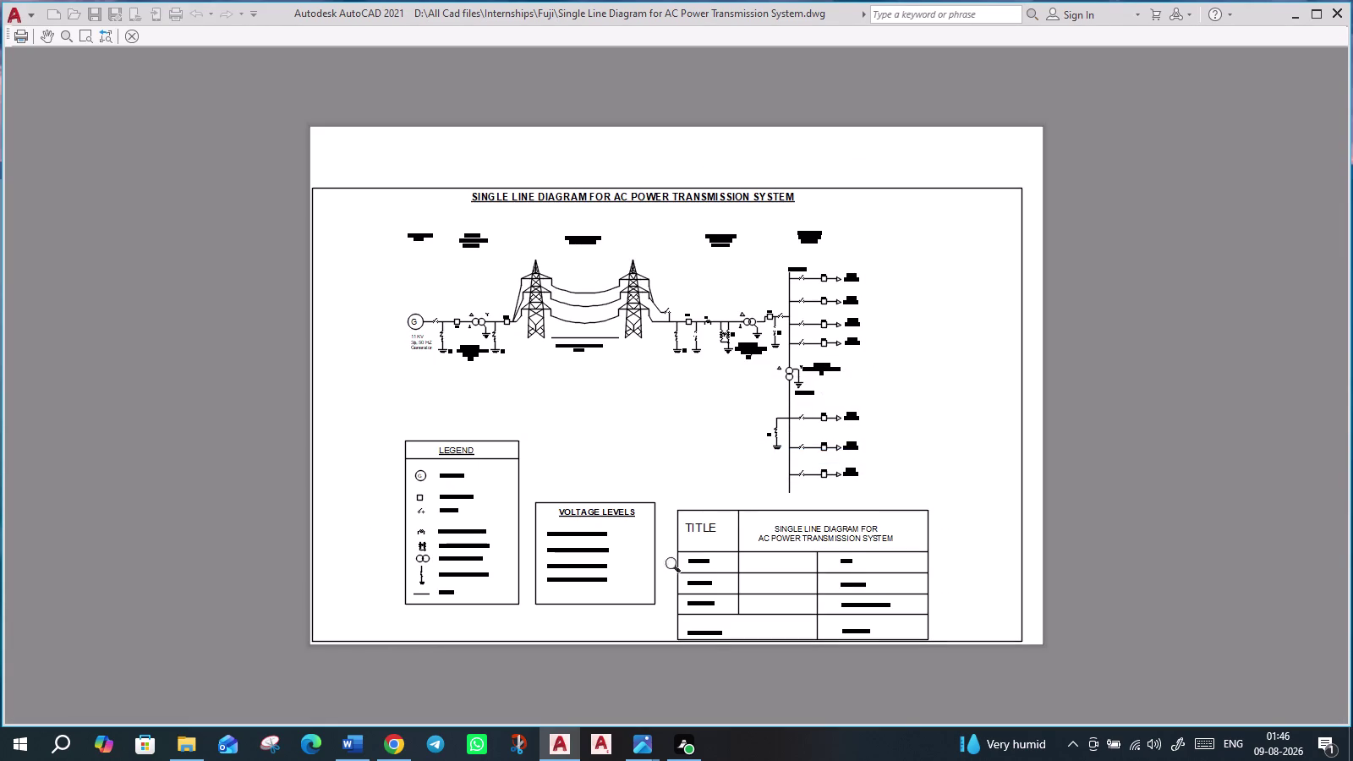
click(137, 39)
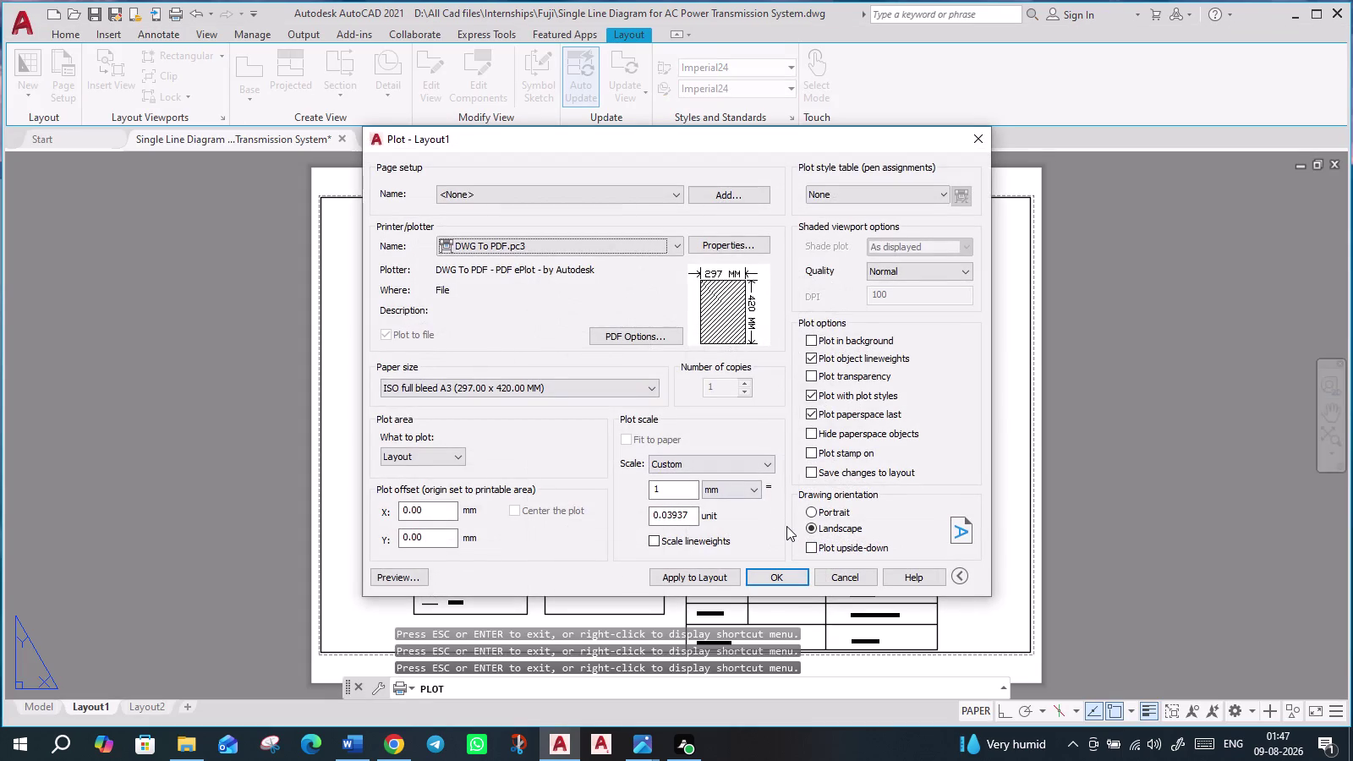
click(835, 578)
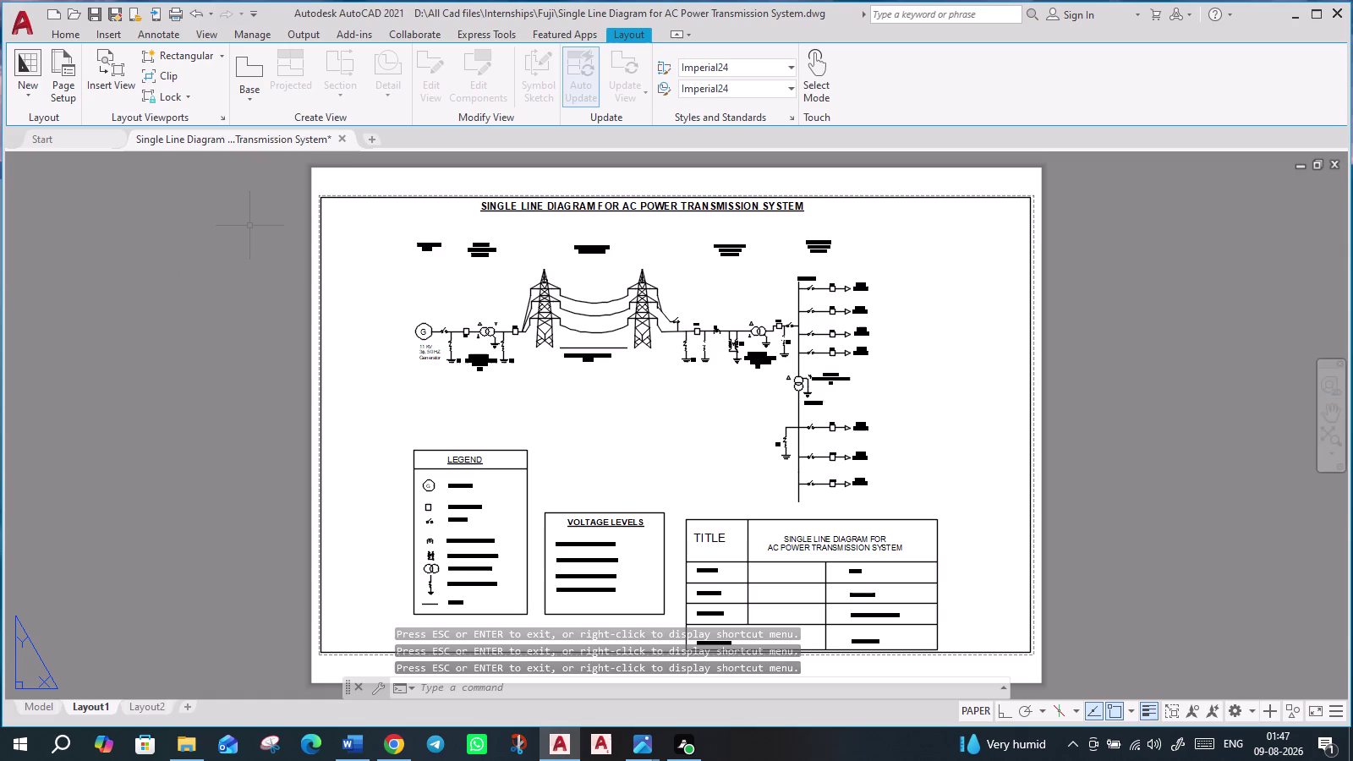
Run PRINT, preview the DWG To PDF A3 landscape plot, and save the PDF to Documents.
text(PRINT)
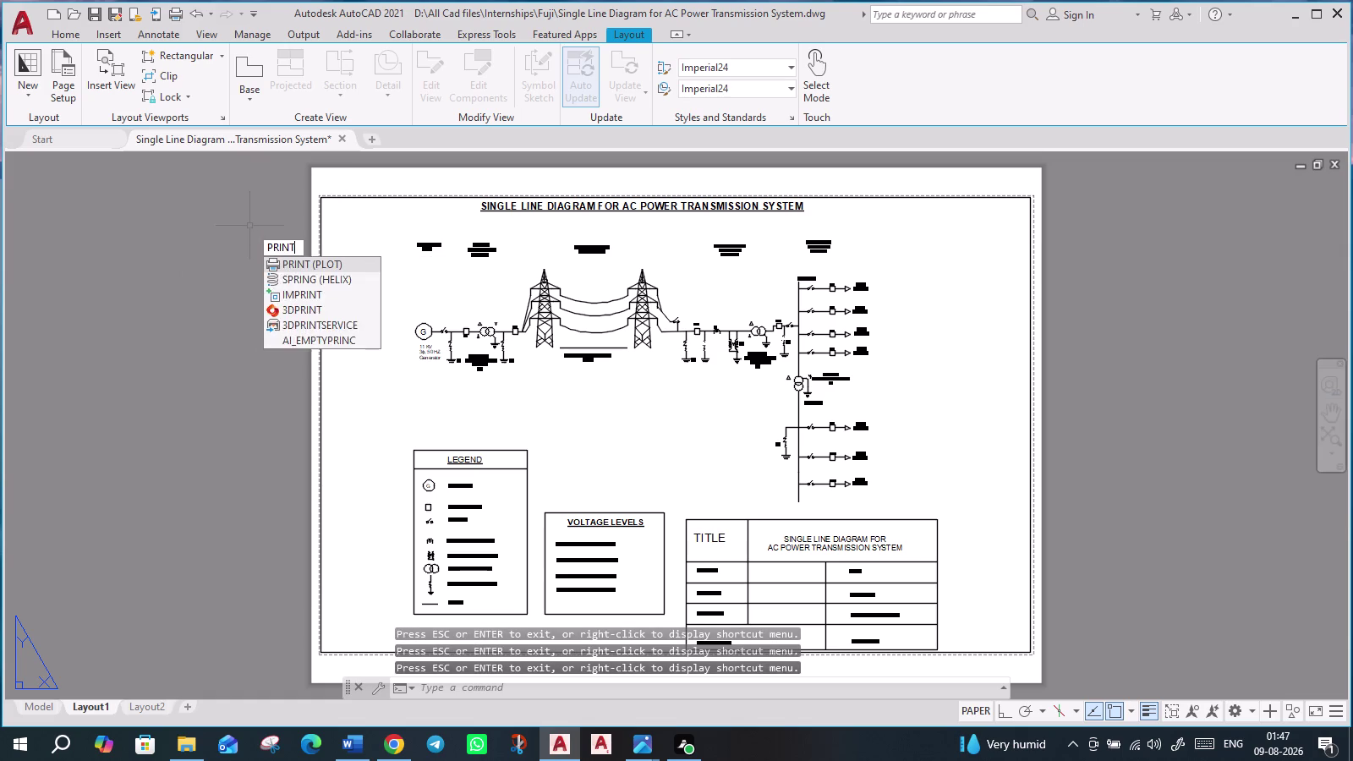
click(305, 265)
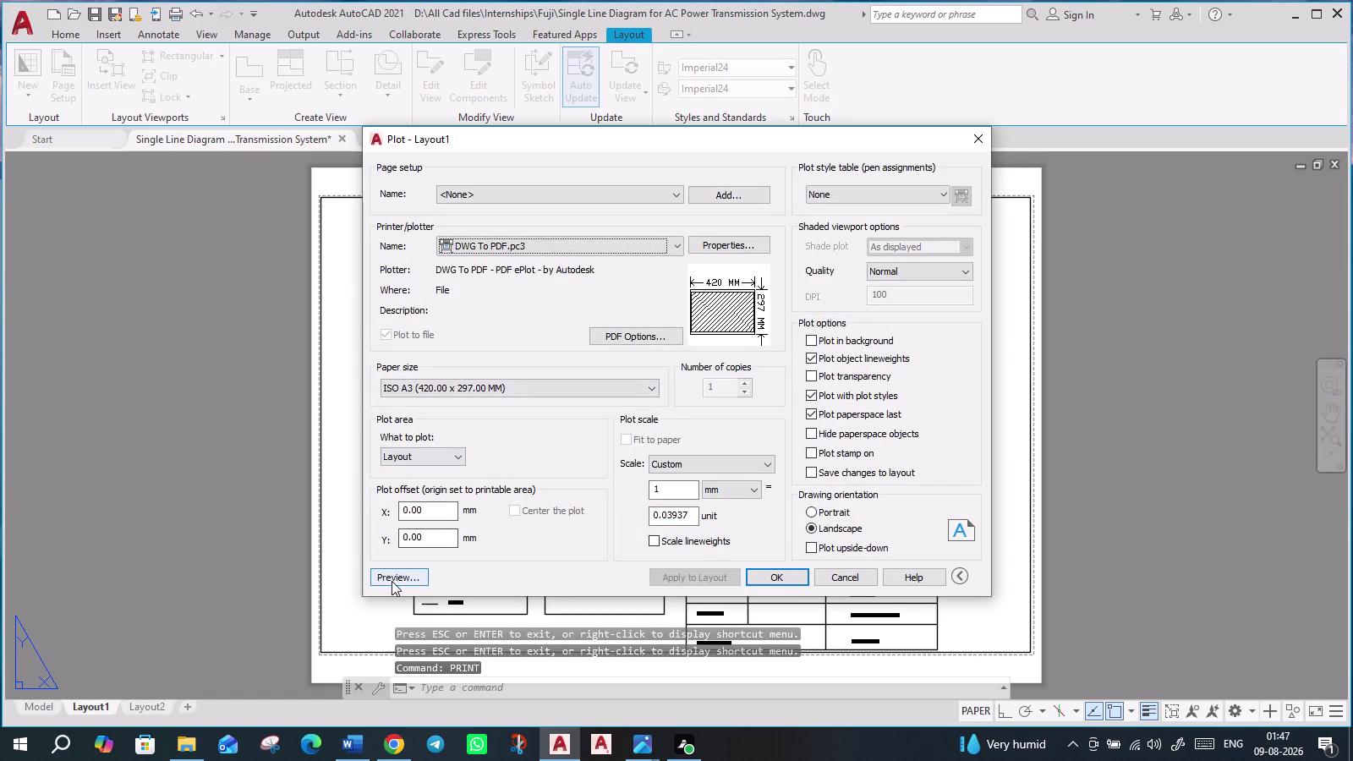
click(391, 582)
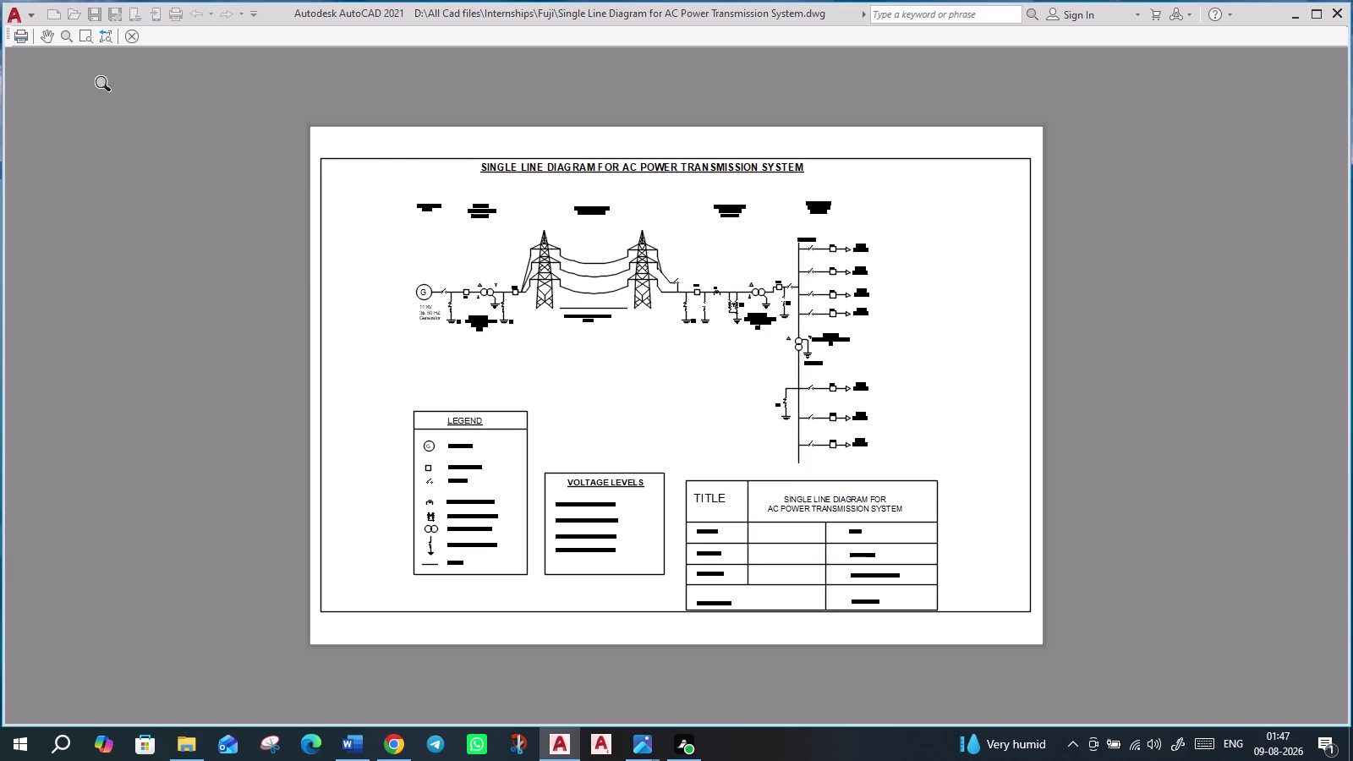
click(19, 35)
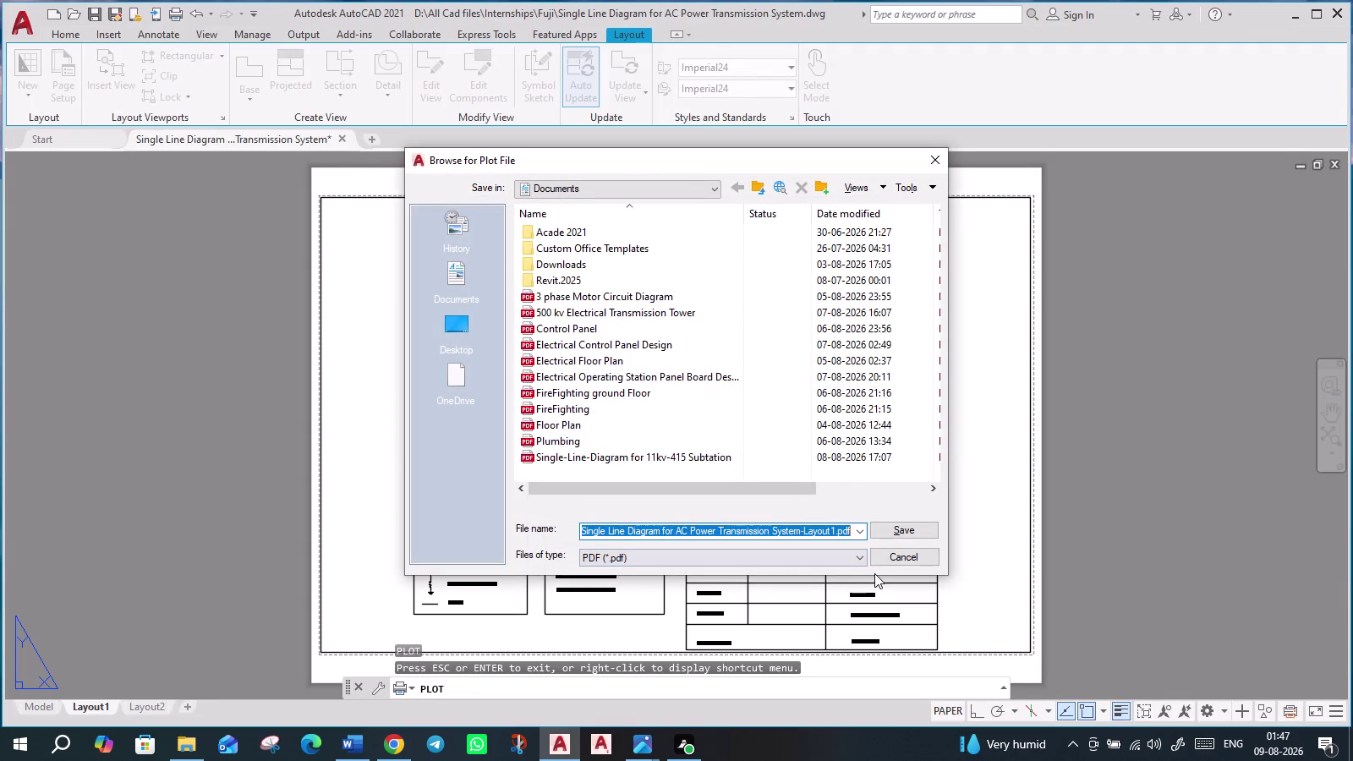
click(905, 528)
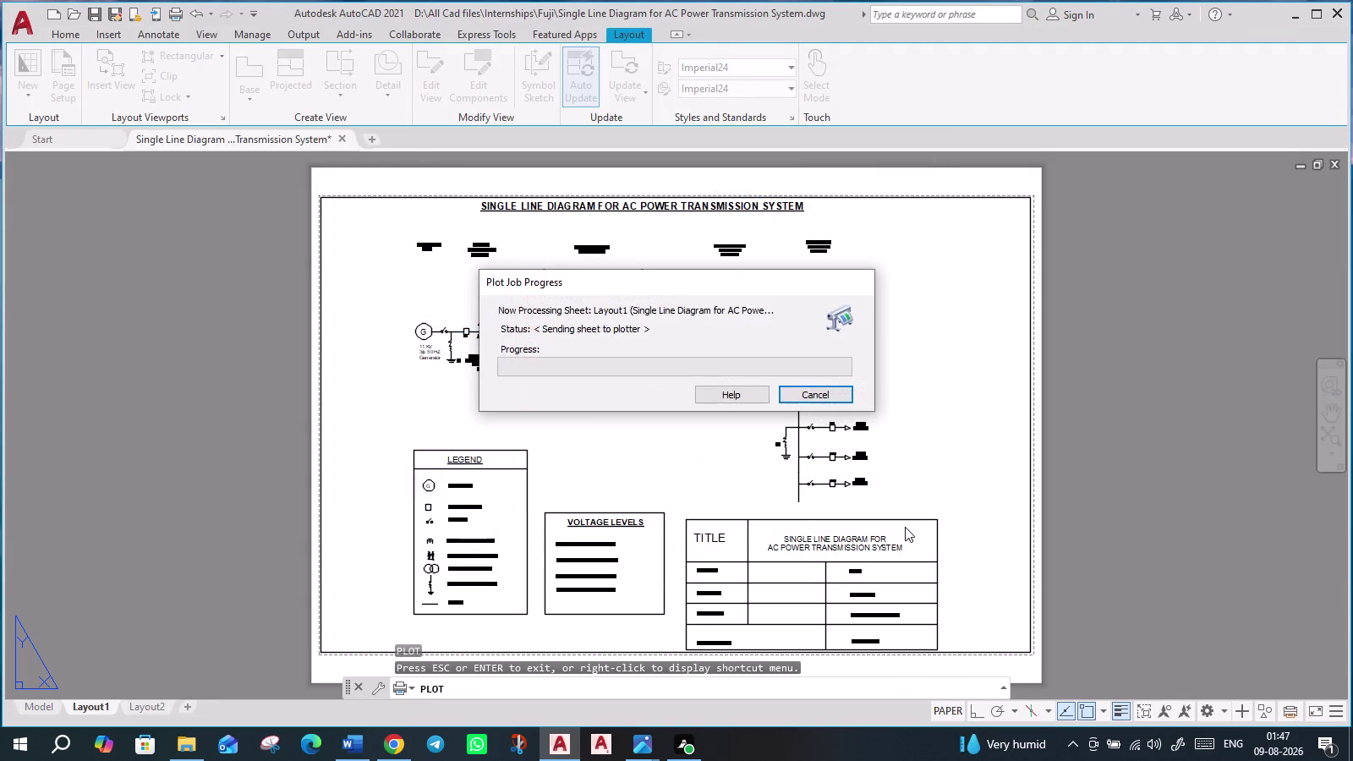